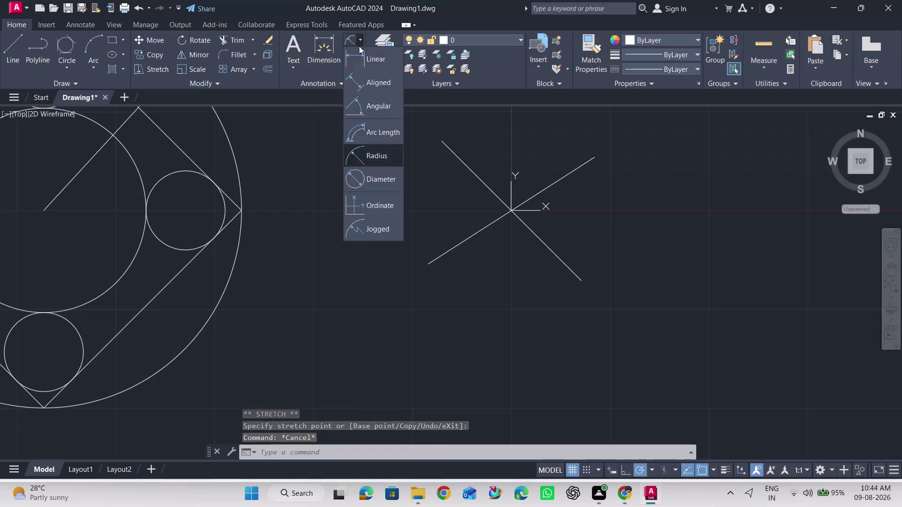
Add a 78° angular dimension between the sloped line and the diagonal line.
click(368, 107)
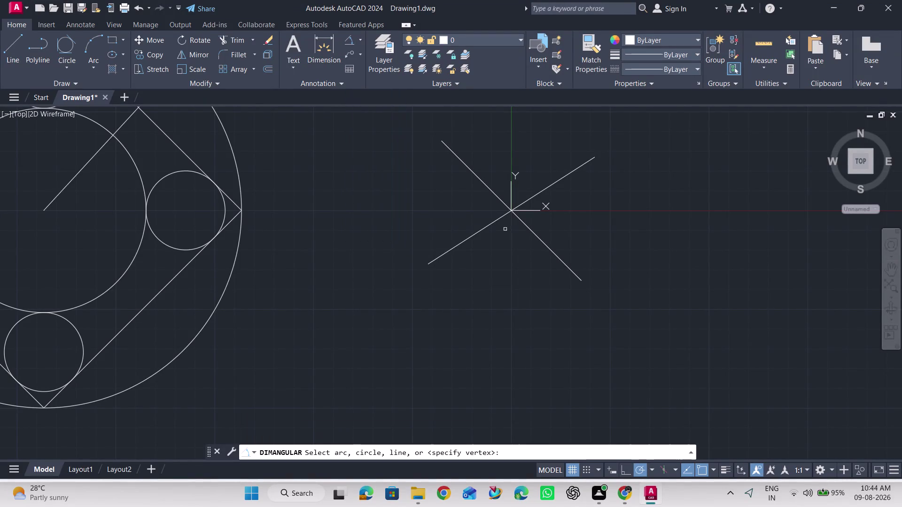
click(500, 218)
click(500, 199)
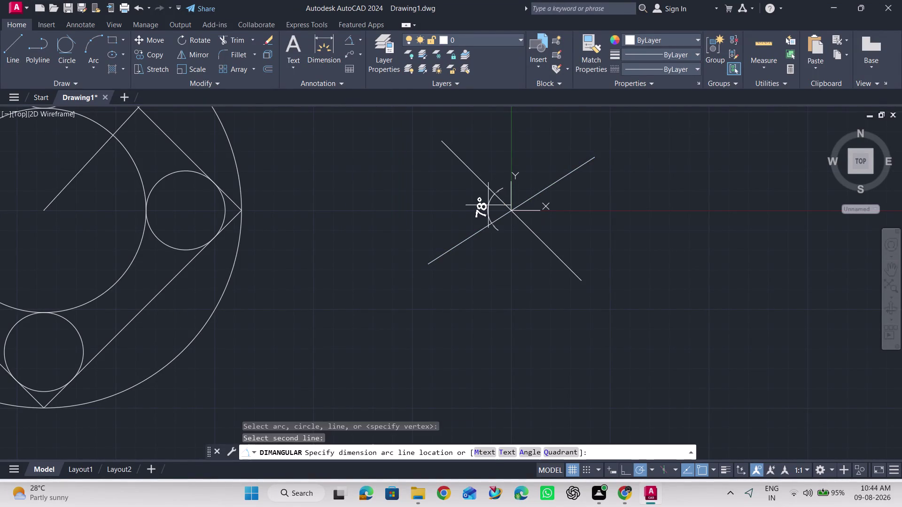
click(488, 205)
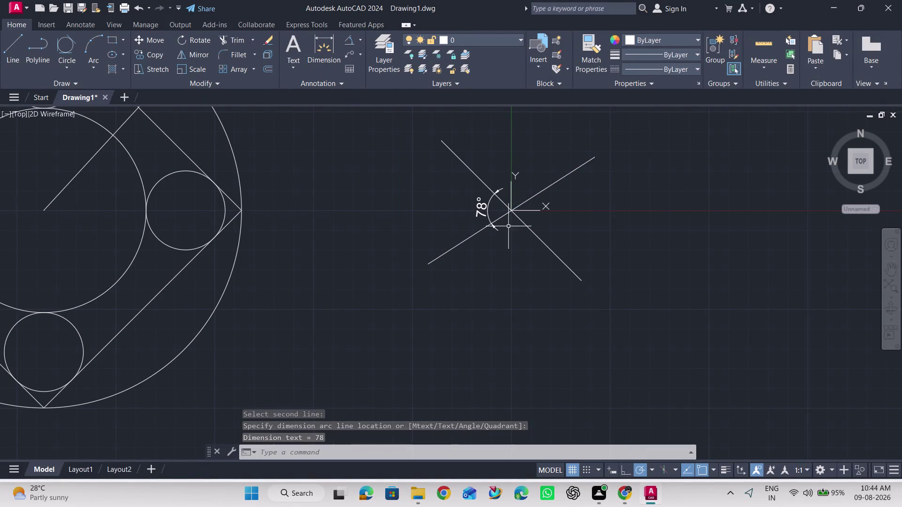
Try stretching the sloped line's end grips, cancel, then delete the line and select its dimension.
click(554, 181)
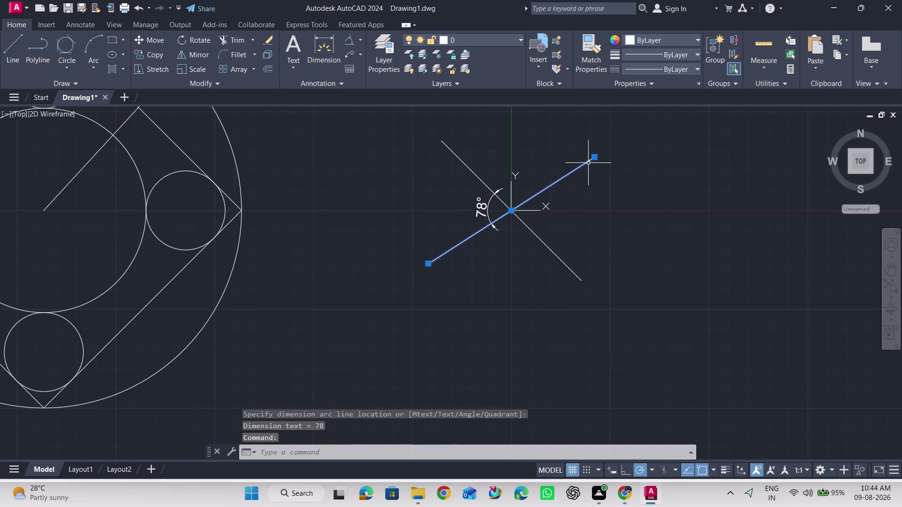
click(594, 158)
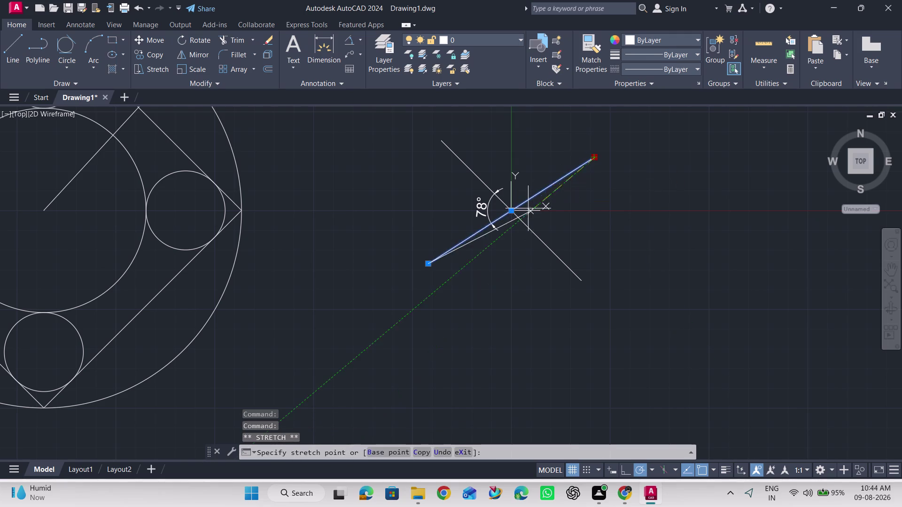
key(Escape)
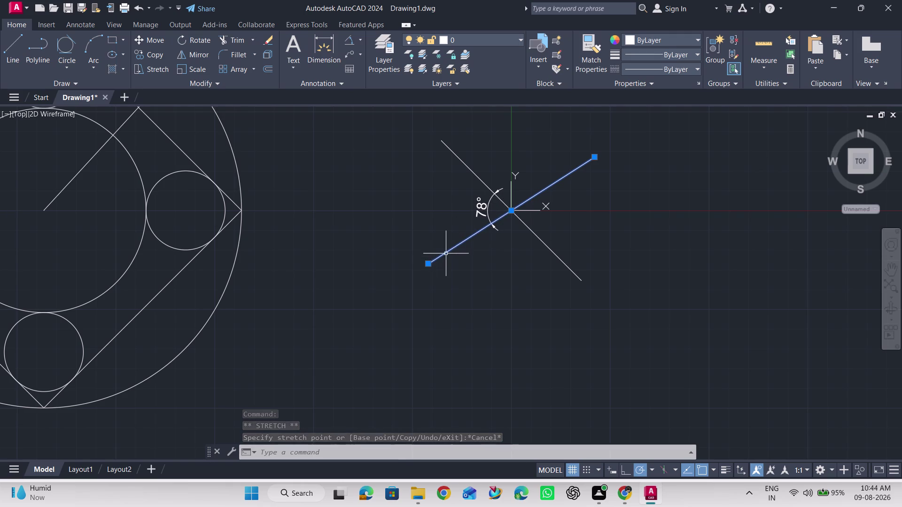
key(Escape)
click(475, 235)
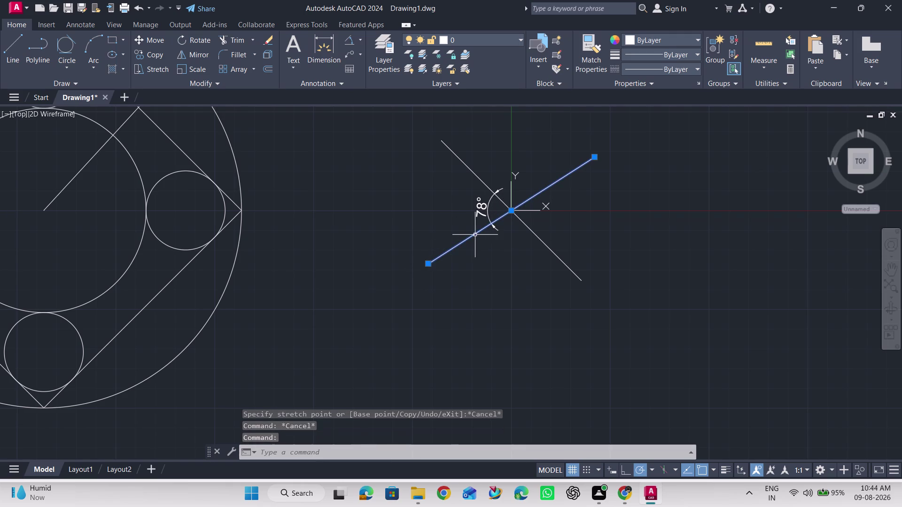
drag(425, 261, 424, 255)
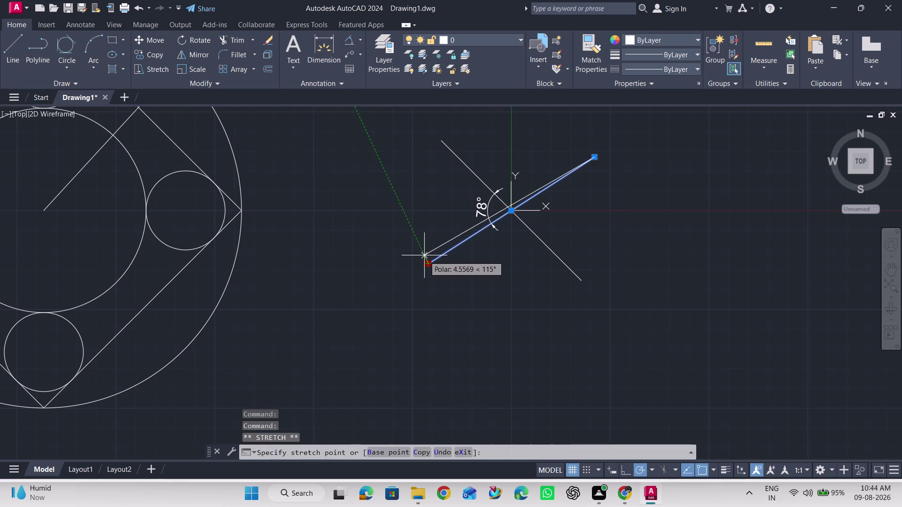
drag(424, 256, 423, 254)
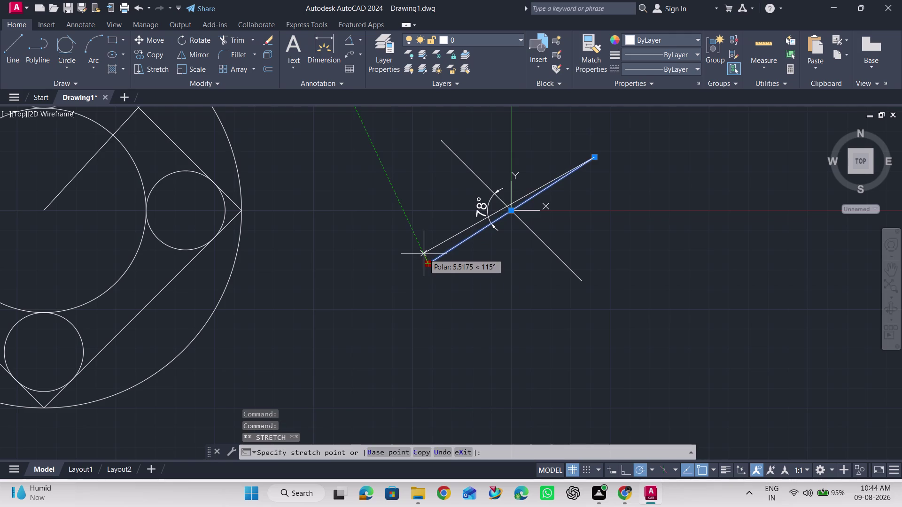
drag(423, 253, 423, 252)
key(Escape)
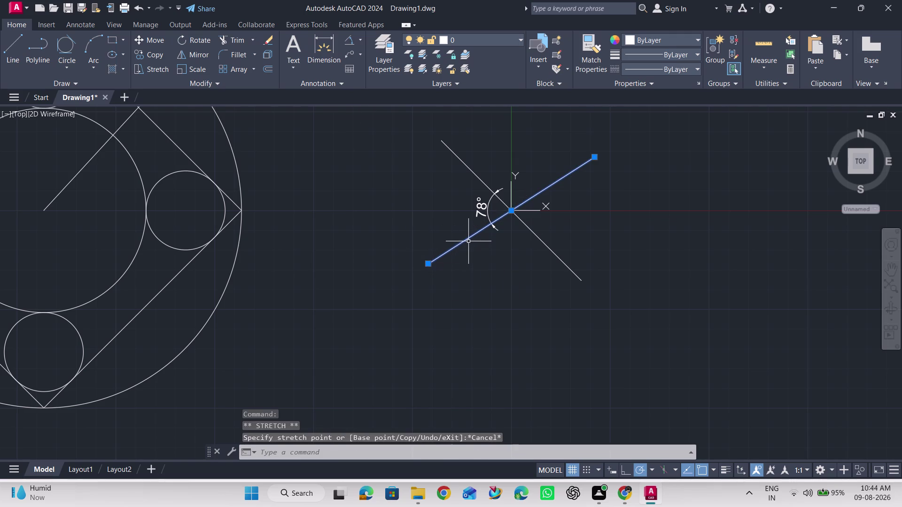
key(Delete)
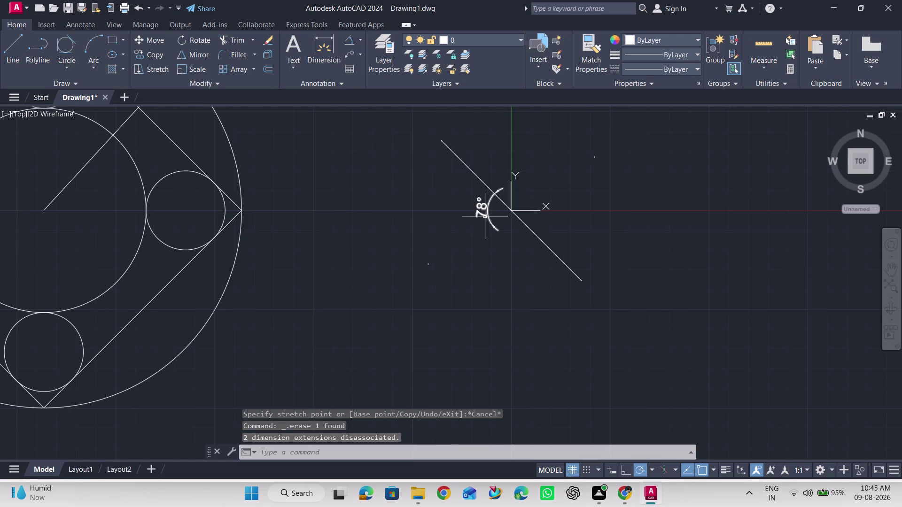
click(485, 216)
Erase the leftover angle dimension and abandon a first line attempt.
key(Delete)
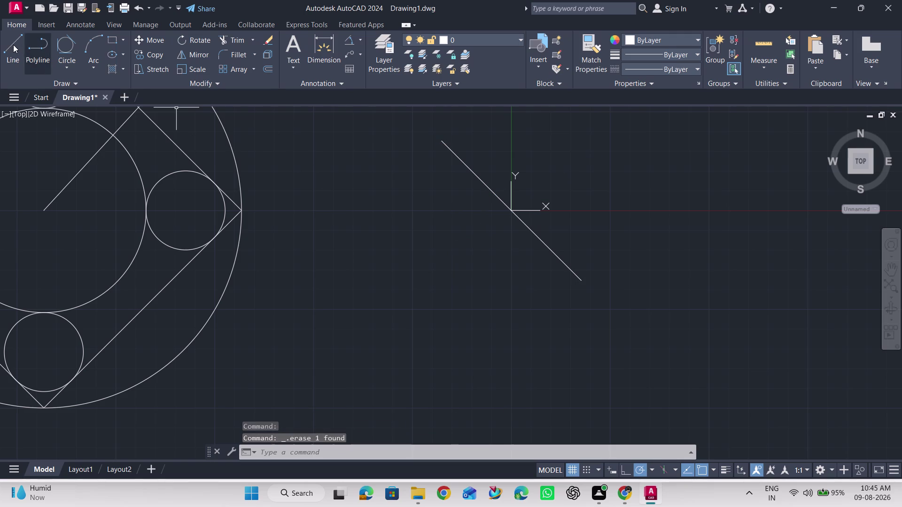
click(13, 45)
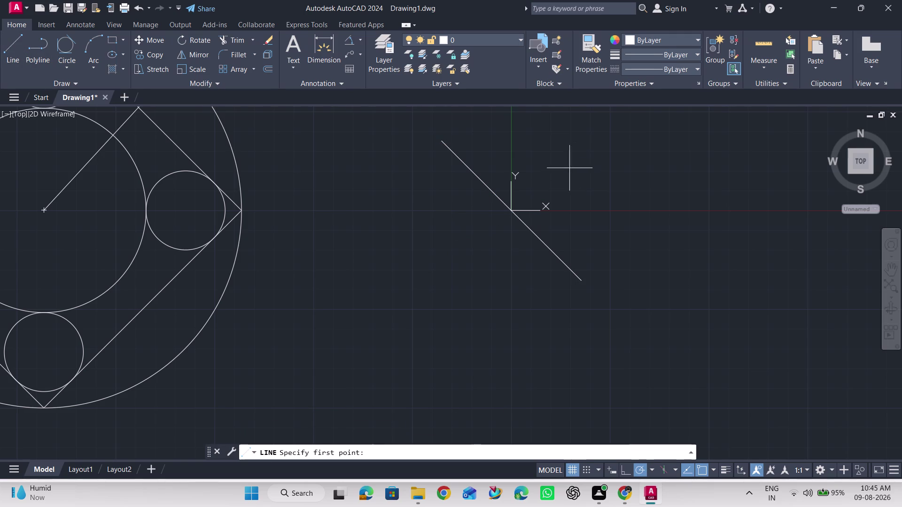
click(427, 253)
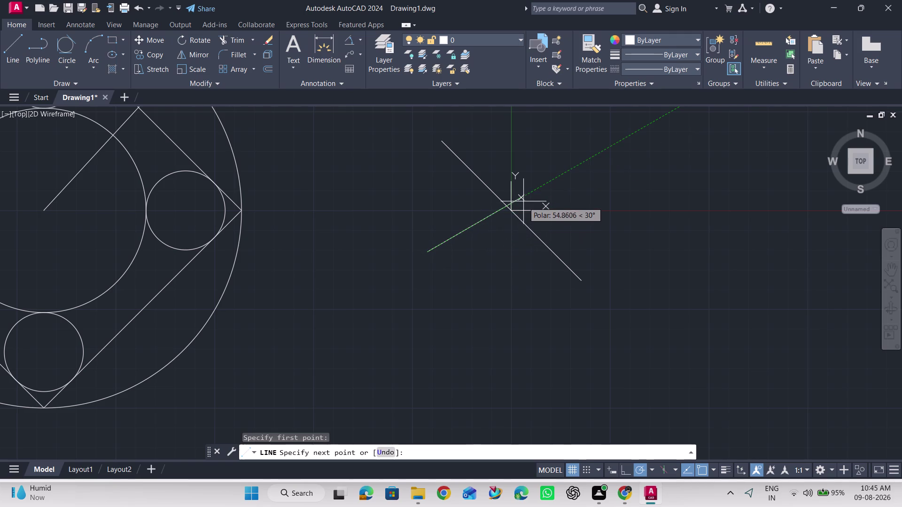
key(Escape)
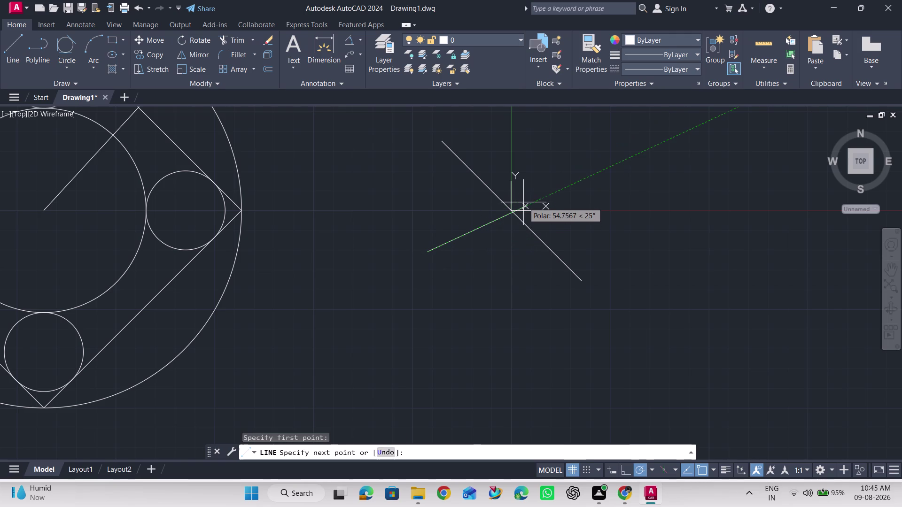
Draw a 100-unit line along the 30° polar track.
click(17, 55)
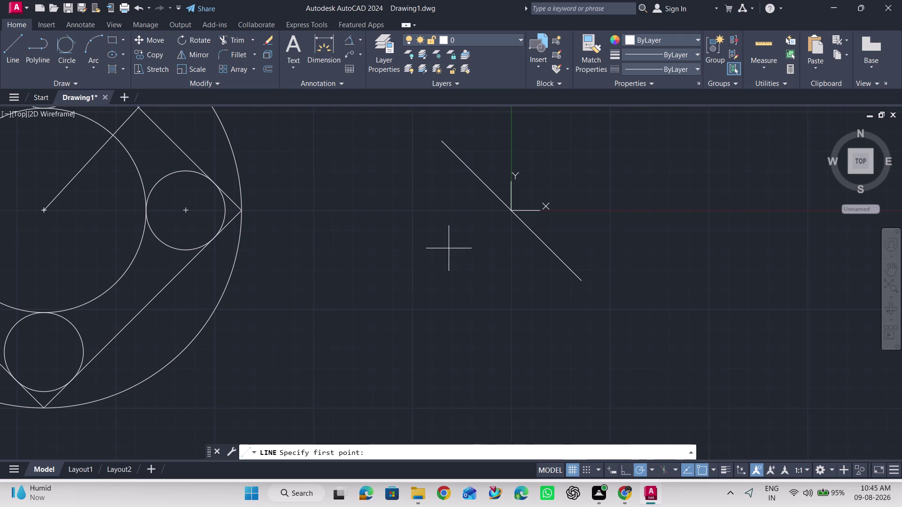
click(411, 263)
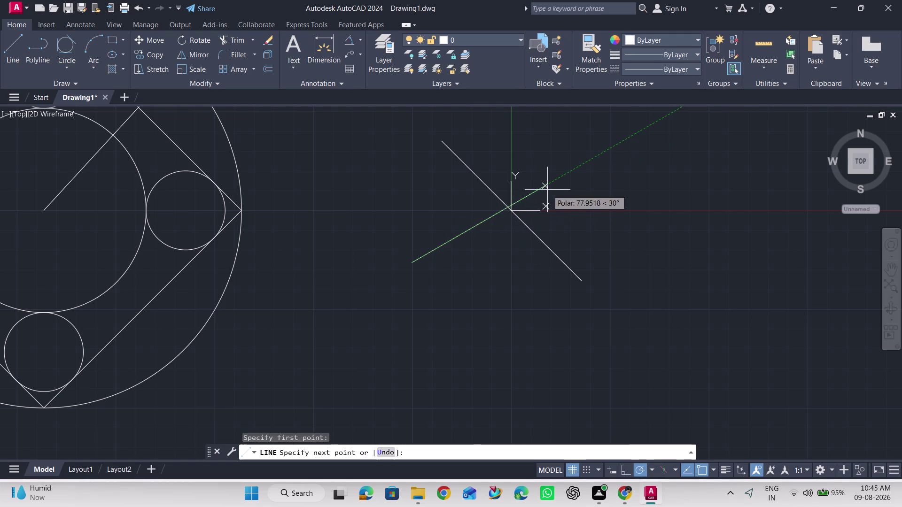
text(100)
key(Return)
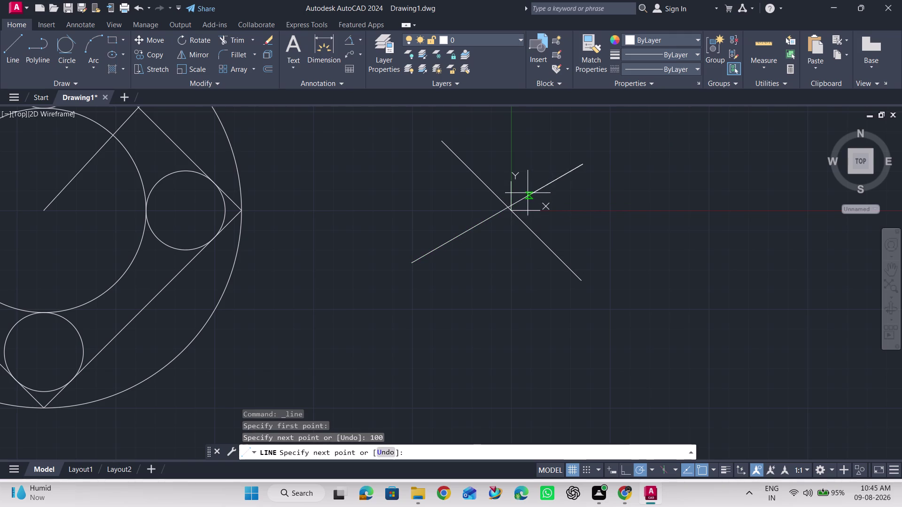
key(Escape)
Move the new line by its midpoint grip onto the origin.
click(535, 189)
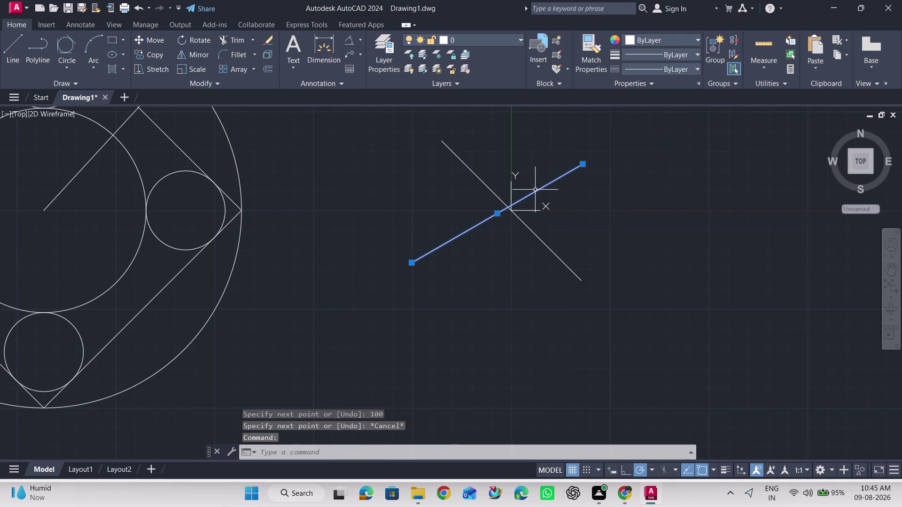
drag(496, 212, 507, 210)
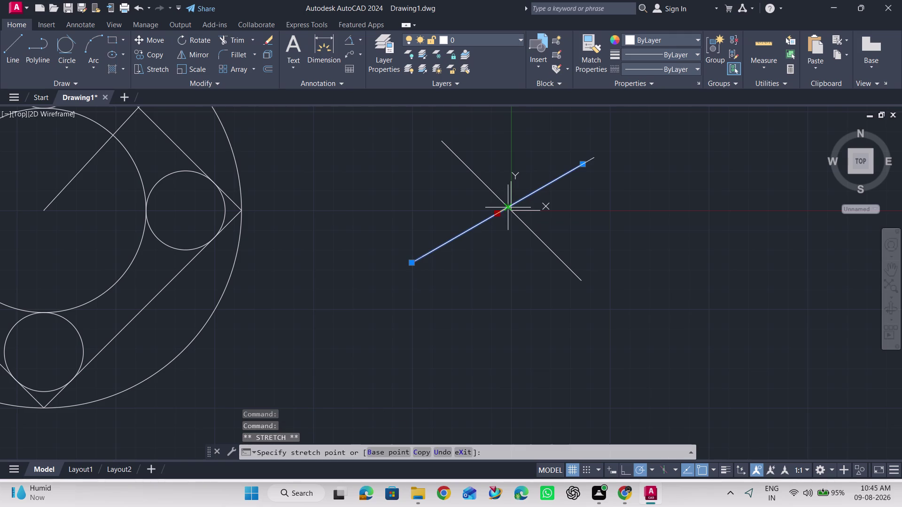
drag(508, 209, 512, 214)
click(512, 214)
key(Escape)
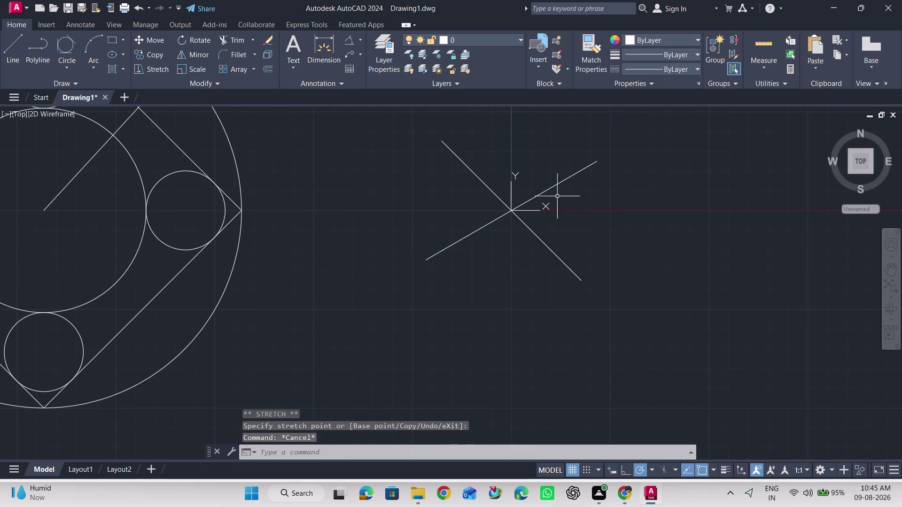
click(351, 38)
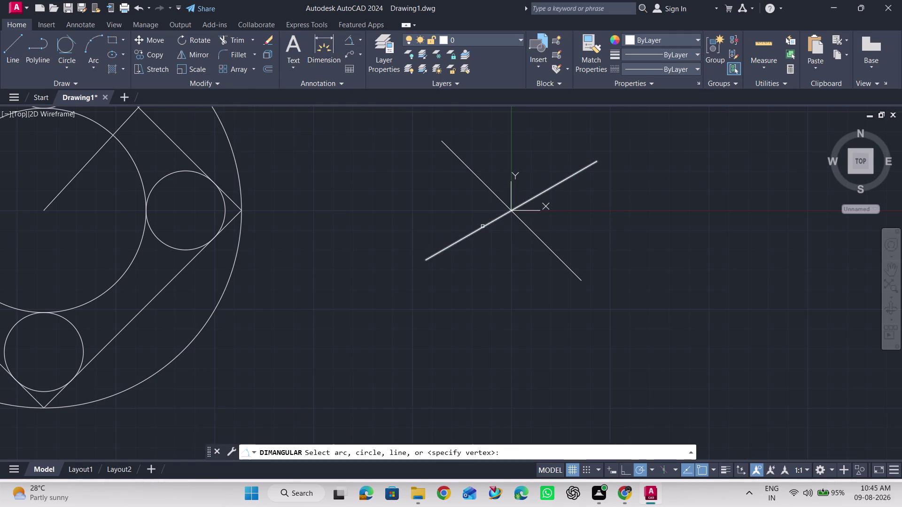
Abandon the angle measurement and delete the 30° sloped line.
click(483, 227)
click(493, 192)
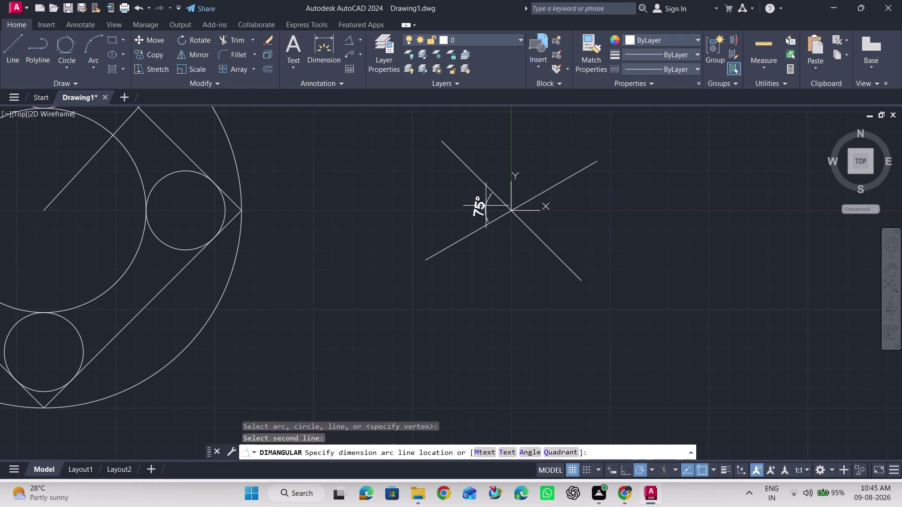
key(Escape)
click(557, 182)
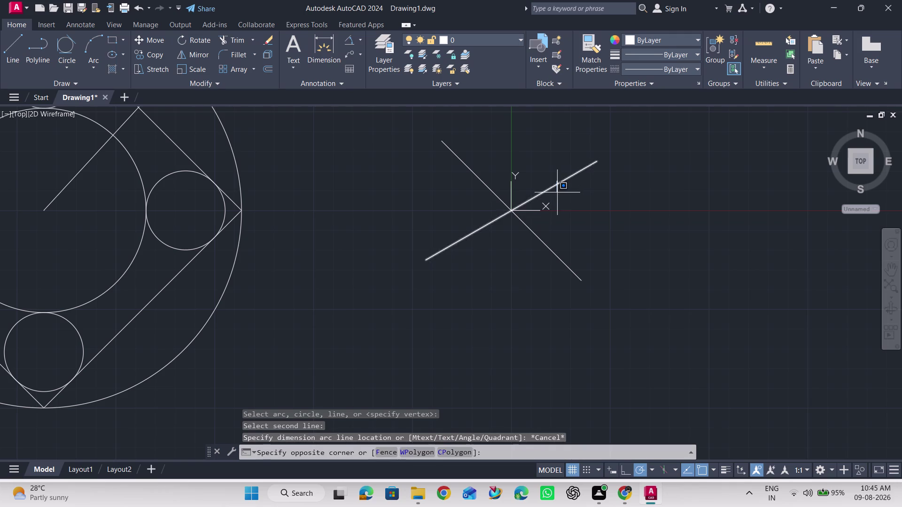
key(Escape)
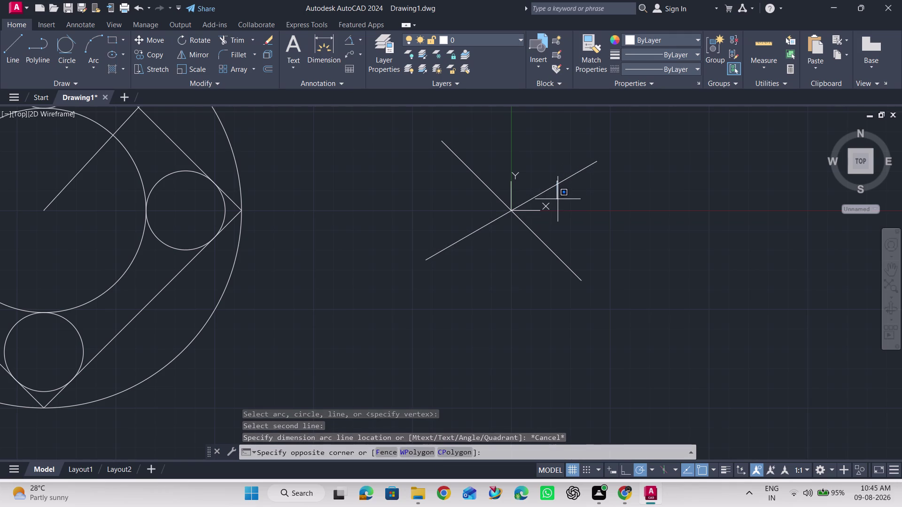
click(576, 171)
key(Delete)
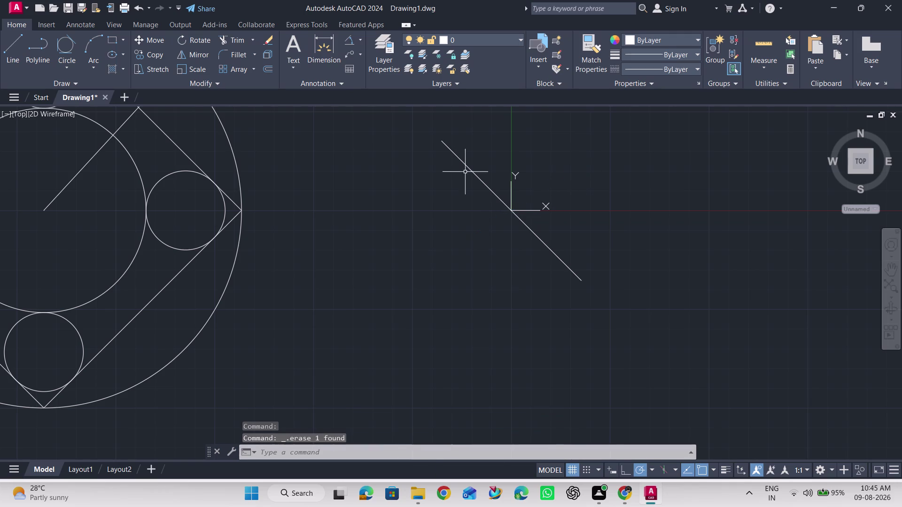
Start a line at the origin, then cancel it unfinished.
click(16, 47)
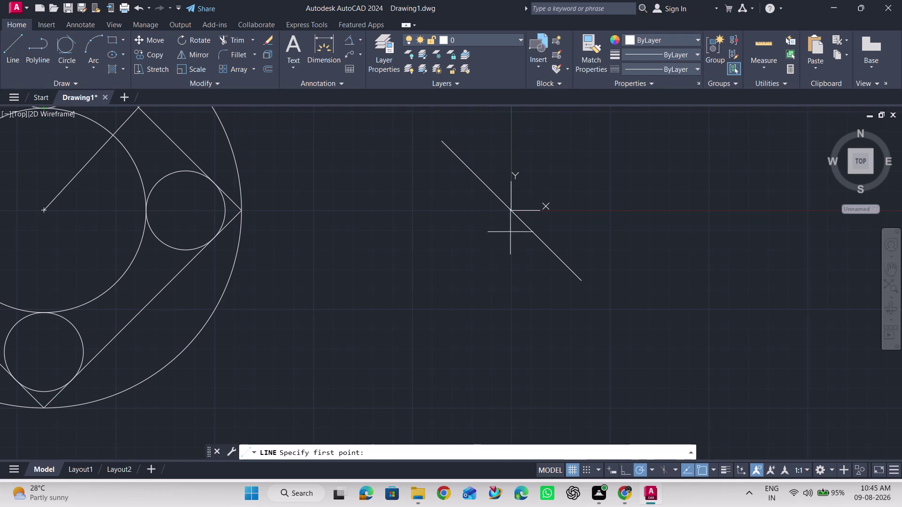
click(509, 212)
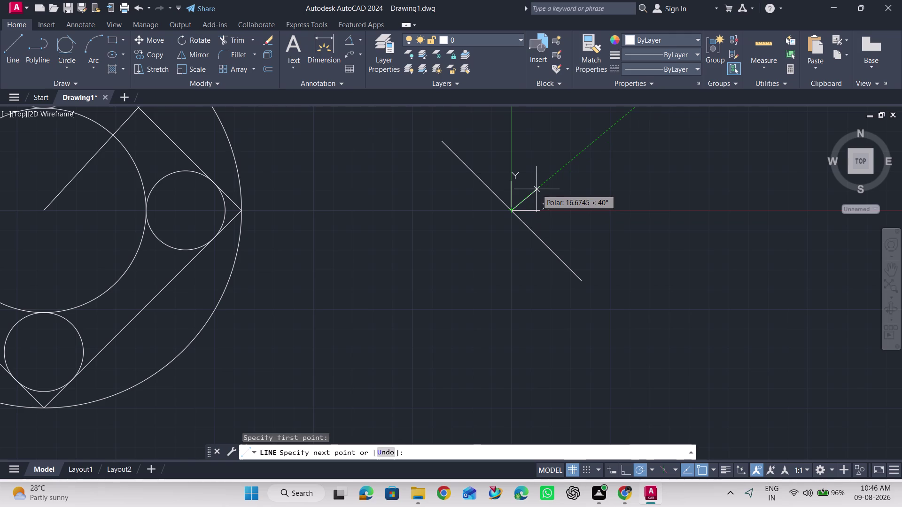
click(536, 190)
key(Escape)
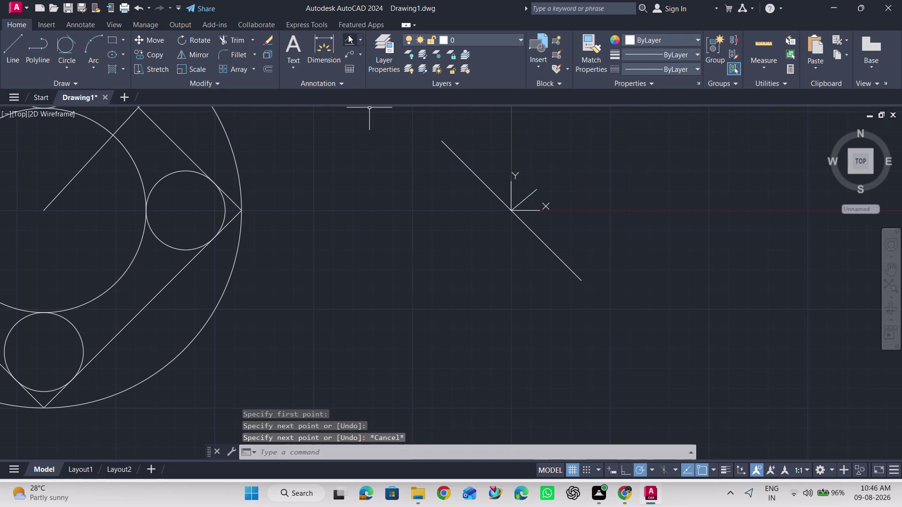
Abandon another angle measurement and erase the leftover object.
click(348, 35)
click(501, 198)
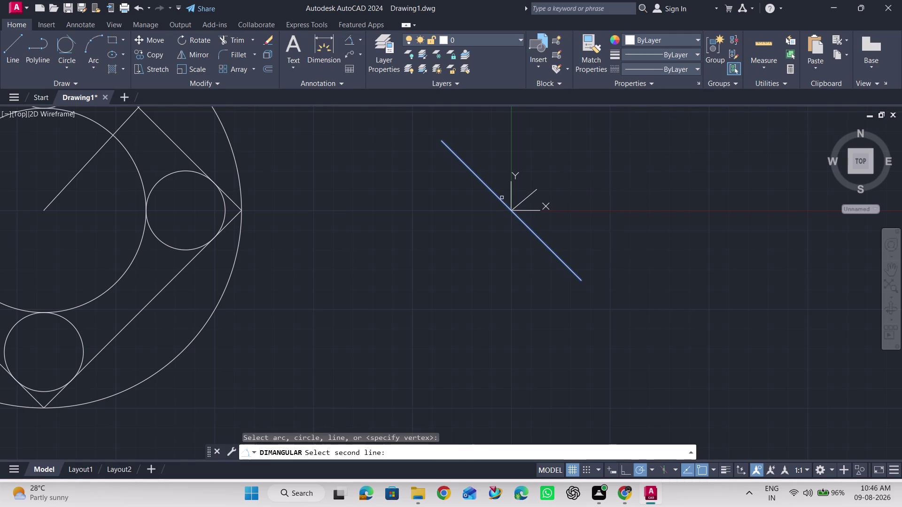
click(522, 200)
key(Escape)
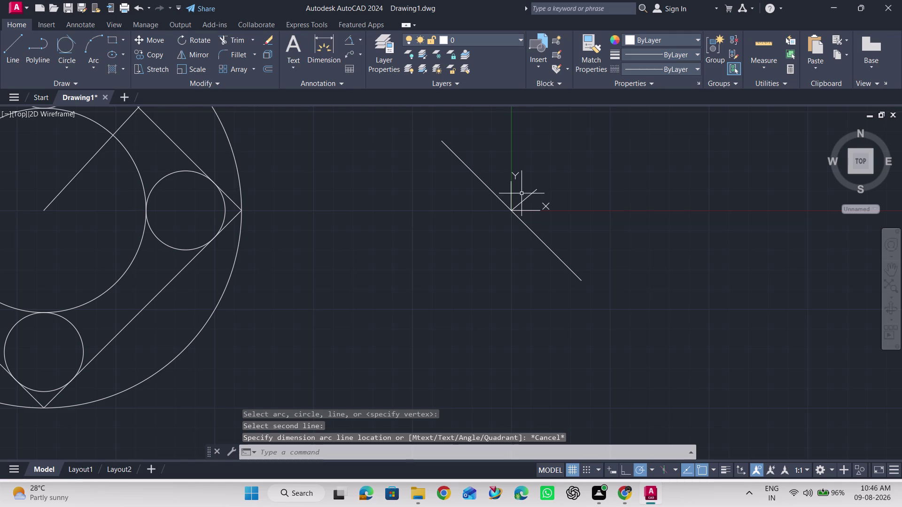
click(532, 193)
key(Delete)
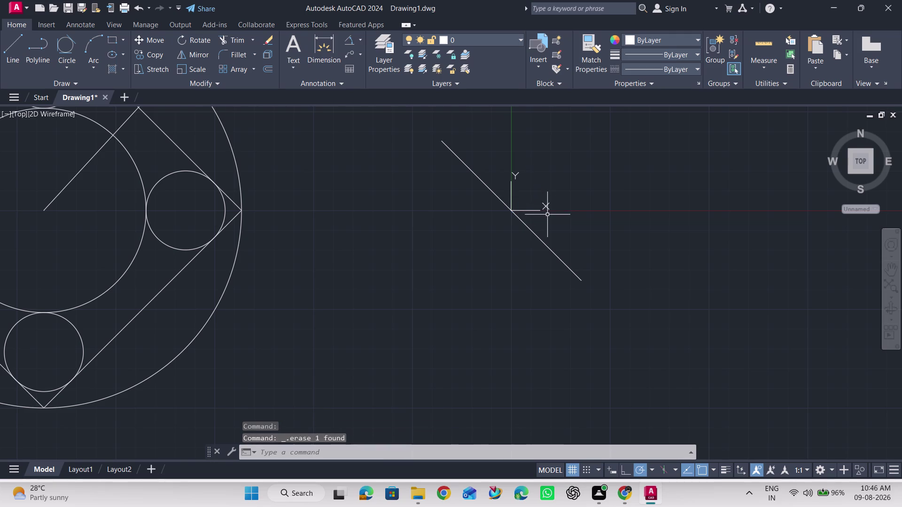
click(10, 54)
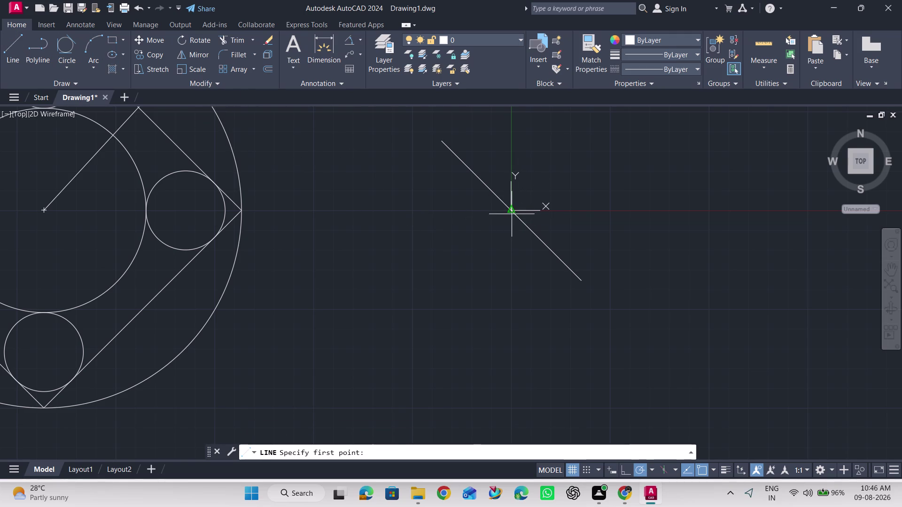
click(512, 213)
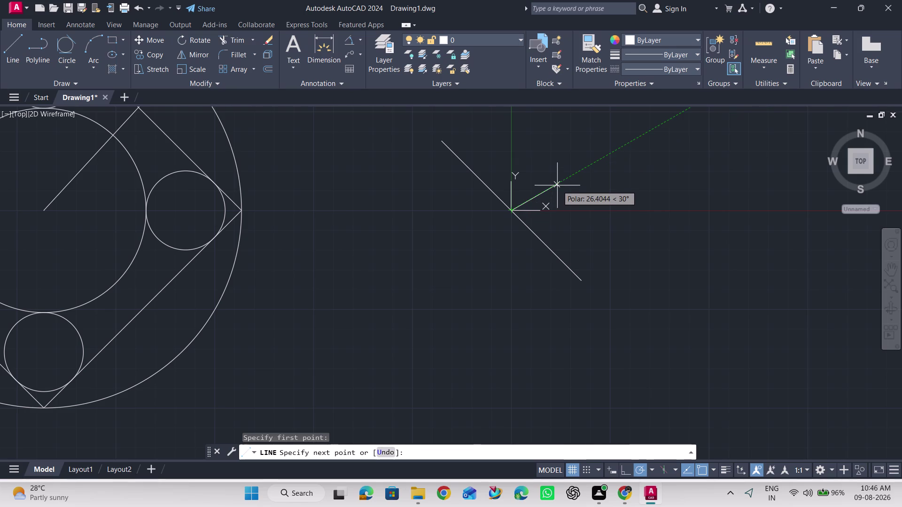
click(557, 185)
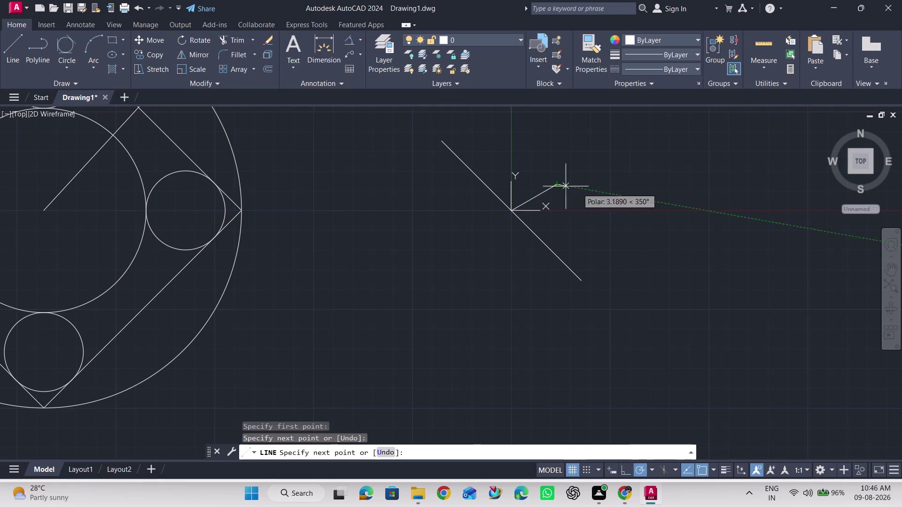
key(Escape)
click(345, 40)
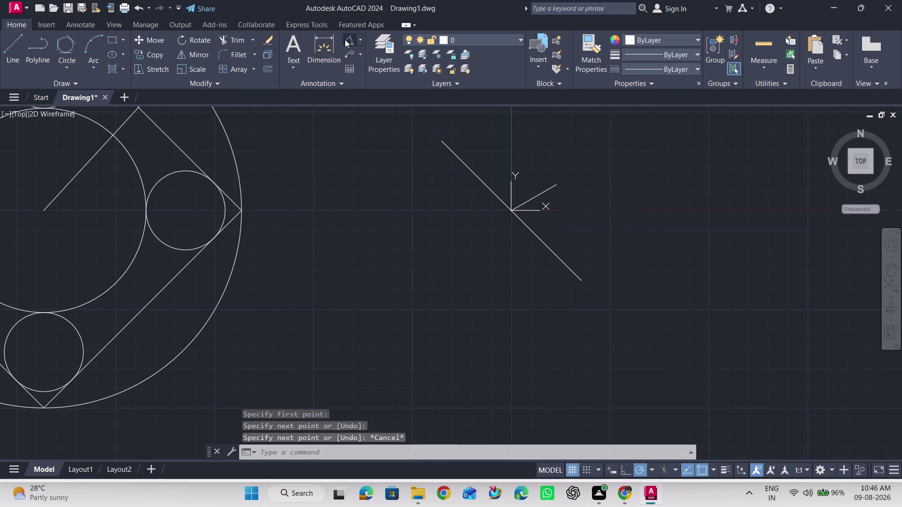
click(503, 205)
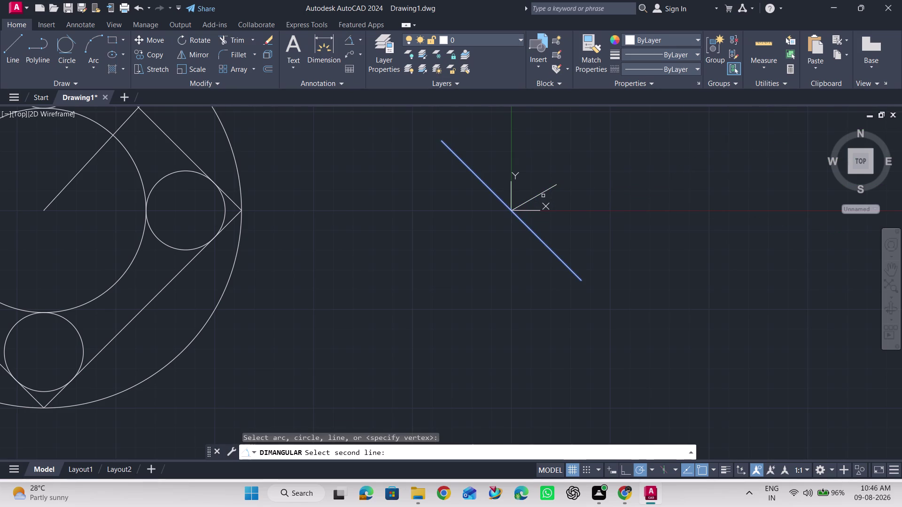
click(542, 193)
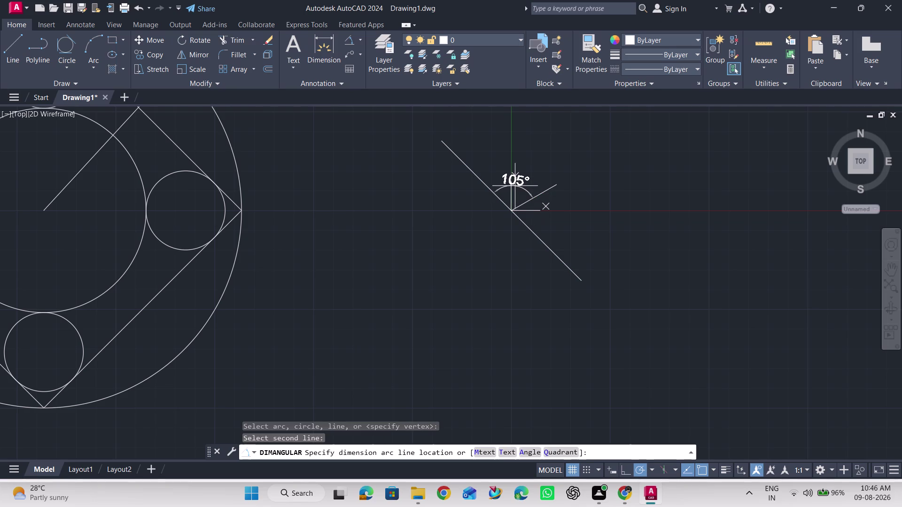
key(Escape)
click(539, 193)
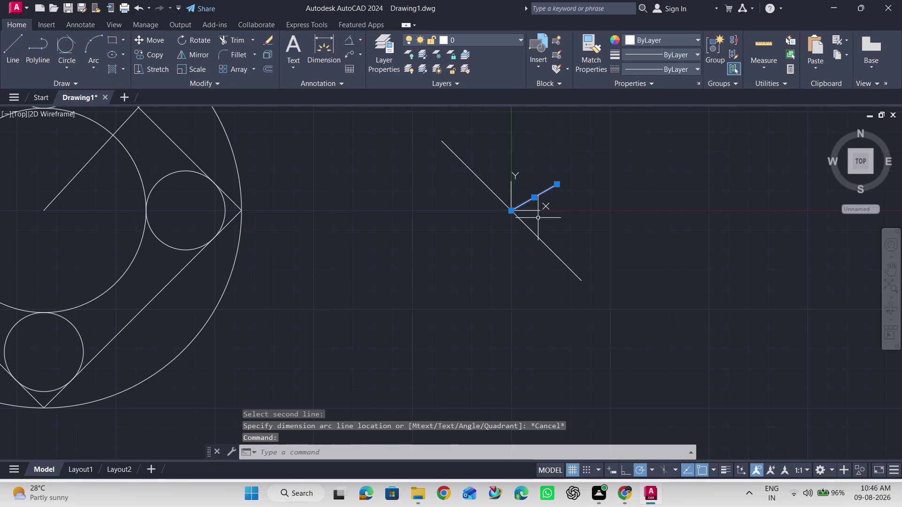
key(Delete)
click(14, 42)
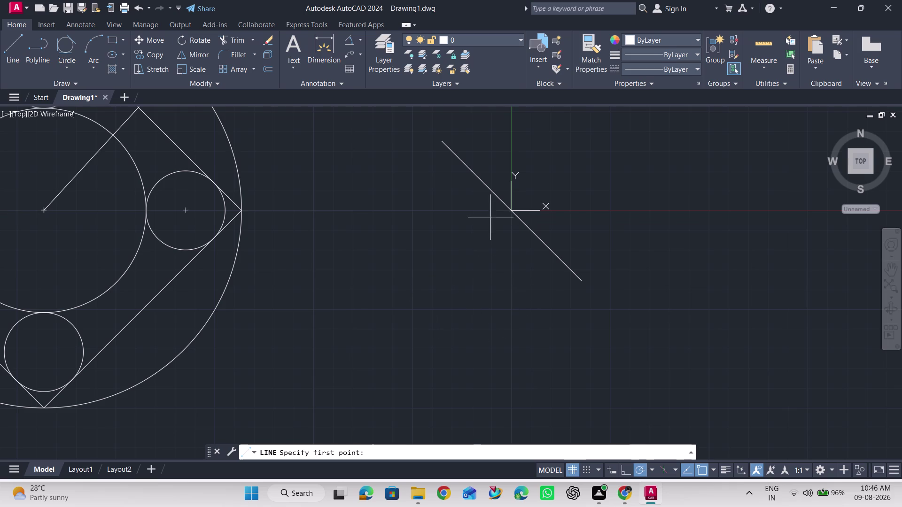
click(510, 214)
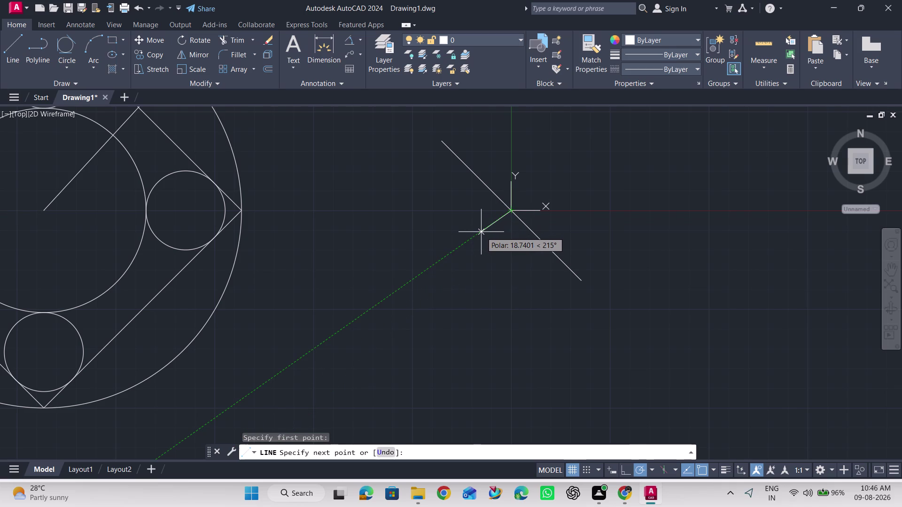
text(100)
key(BackSpace)
key(BackSpace)
key(BackSpace)
key(shift+at)
text(100)
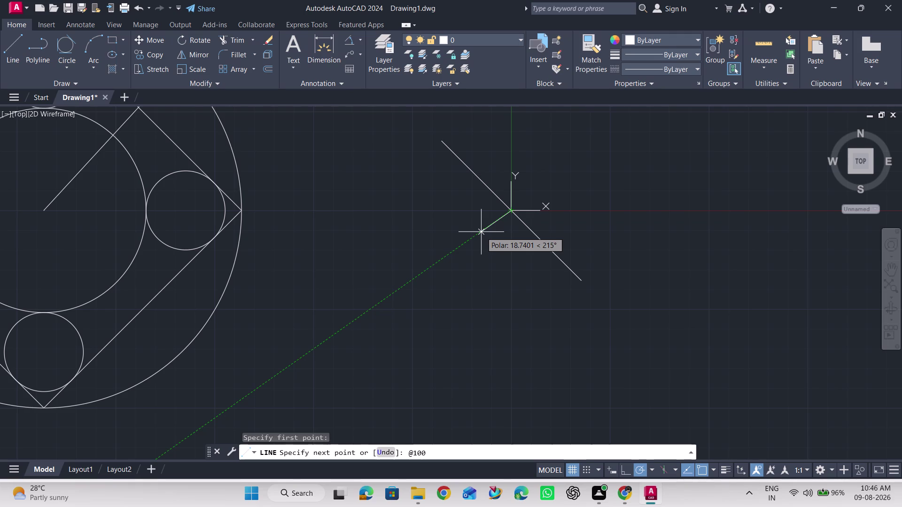
key(shift+less)
text(21)
text(0)
key(Return)
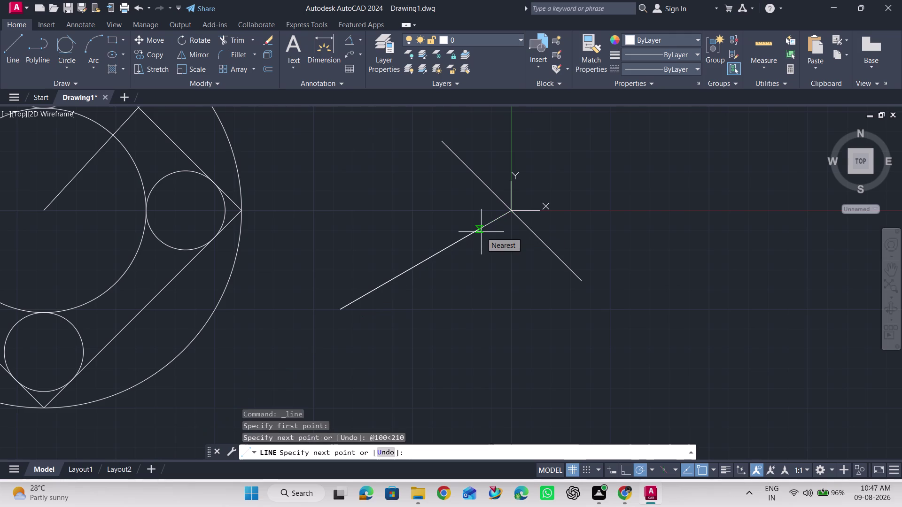
key(Escape)
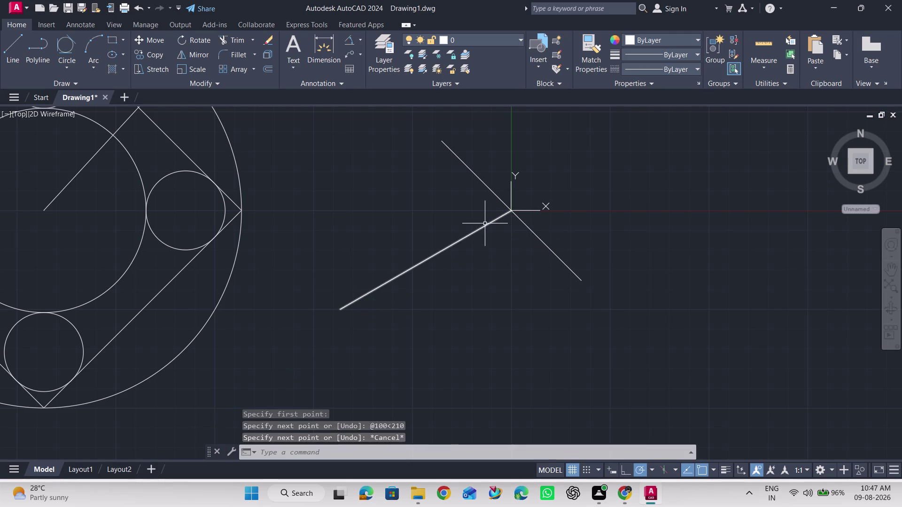
Move the 210° line by its midpoint grip onto the origin.
click(483, 227)
drag(425, 261, 446, 248)
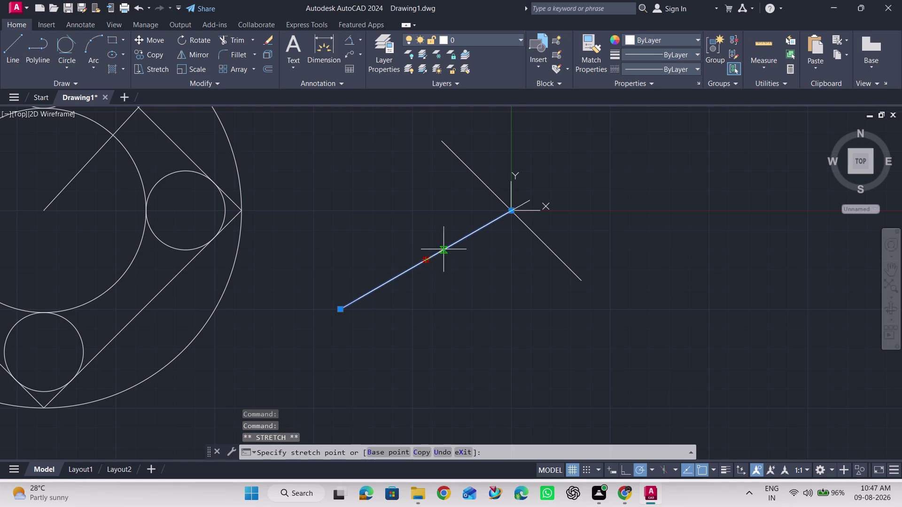
drag(445, 248, 513, 210)
click(513, 211)
key(Escape)
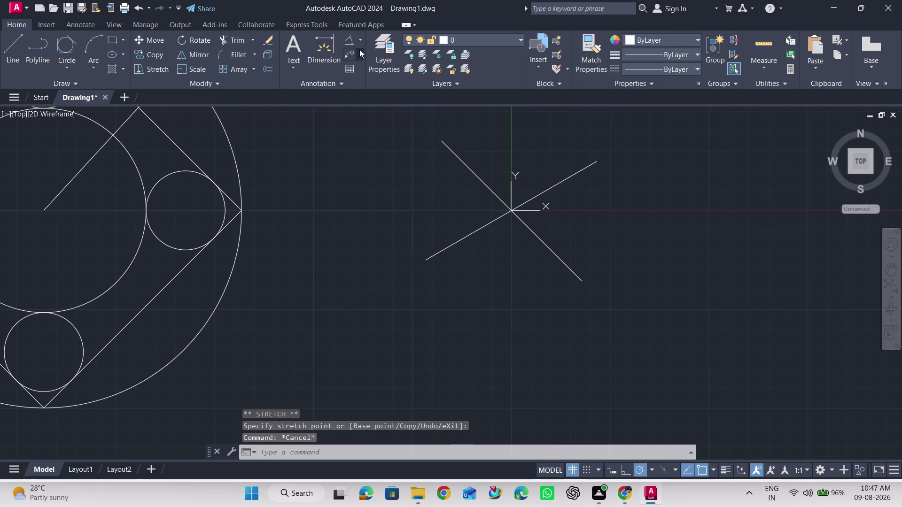
Check the 75° angle between the lines without placing it, then erase the 210° line.
click(344, 36)
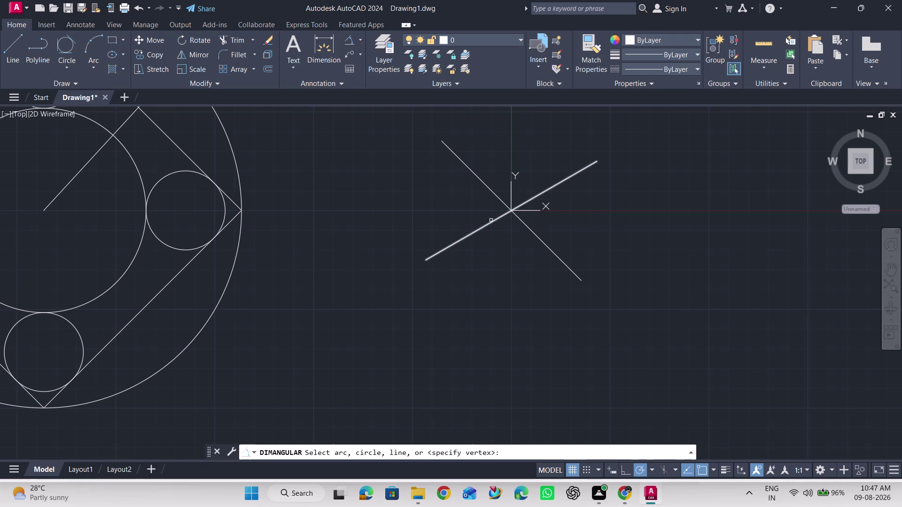
click(491, 221)
click(496, 196)
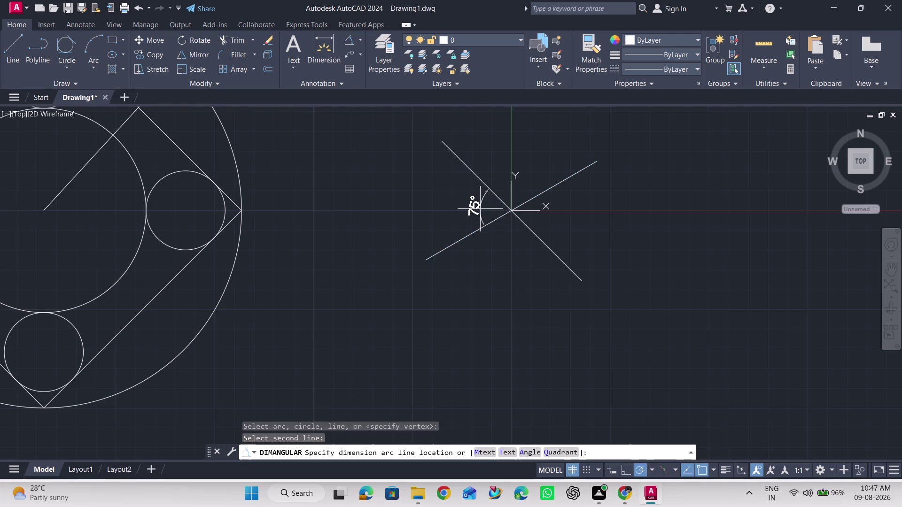
key(Escape)
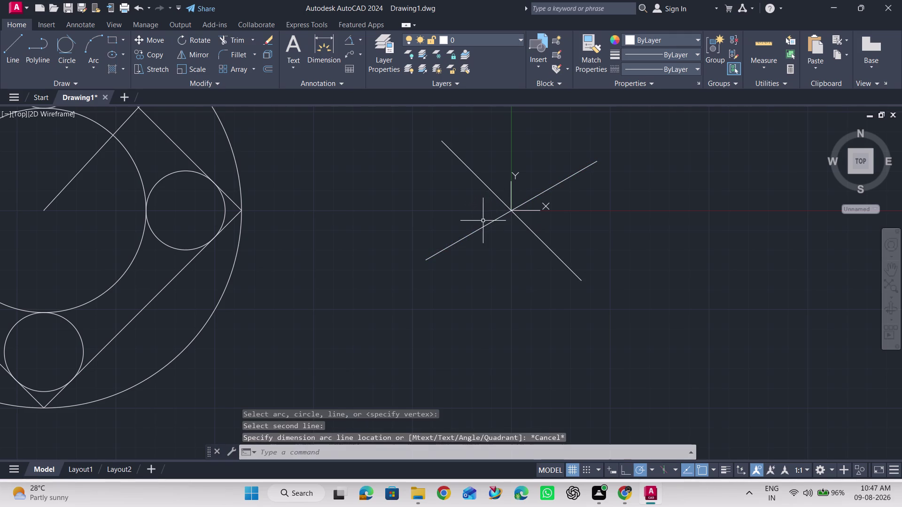
click(485, 225)
key(Delete)
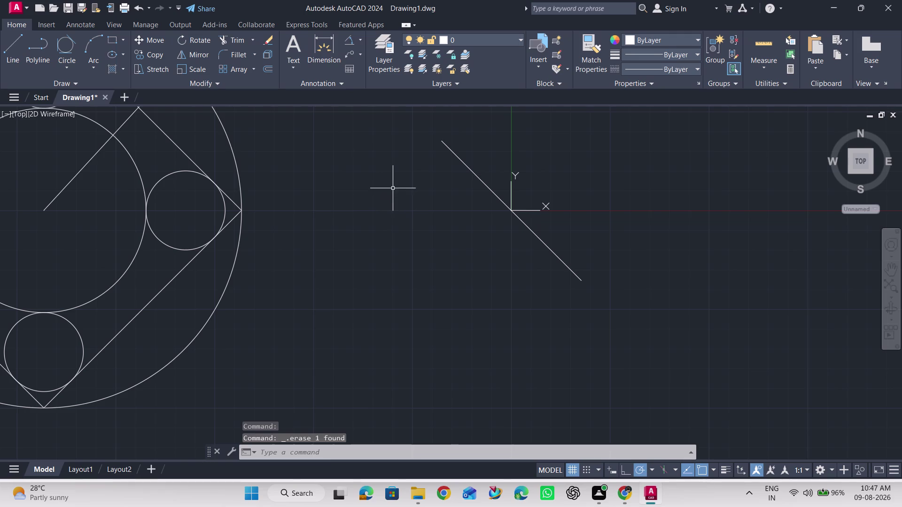
Select and erase the remaining diagonal line.
click(453, 154)
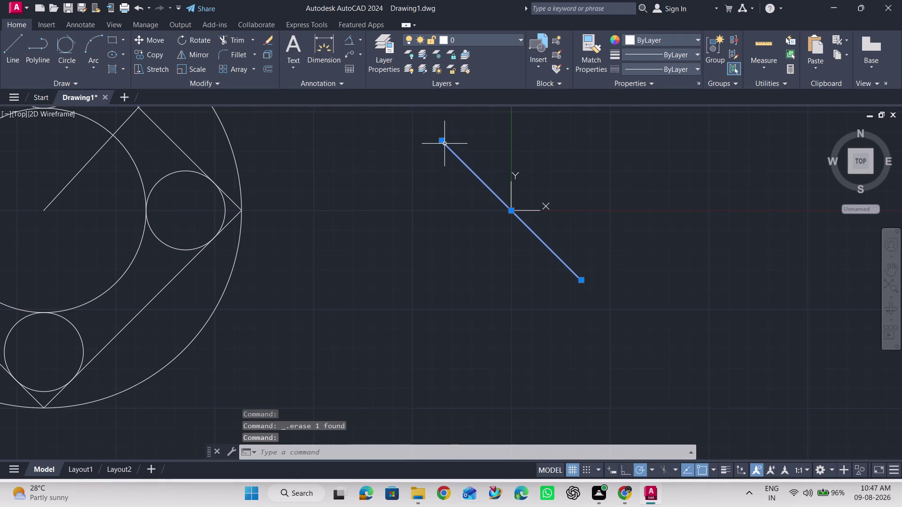
key(Delete)
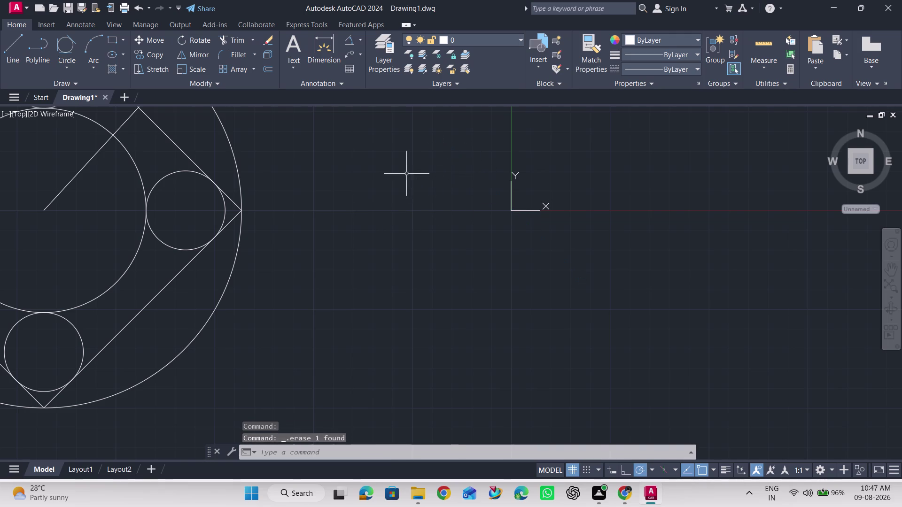
click(15, 48)
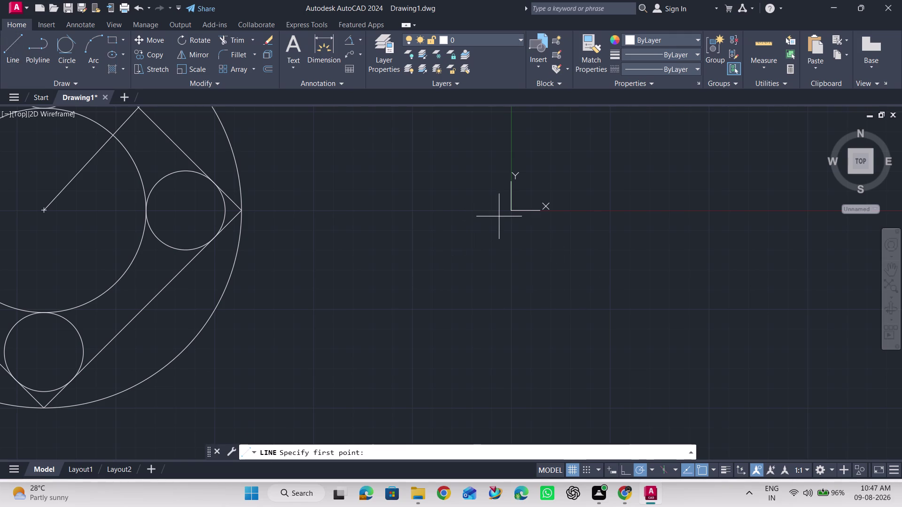
Draw a 100-unit line at 30° starting below-left of the origin.
click(435, 249)
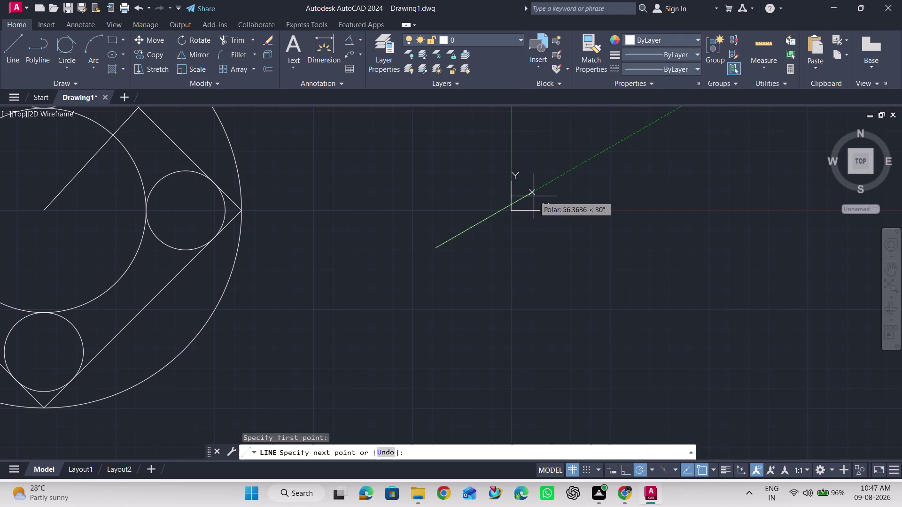
text(10)
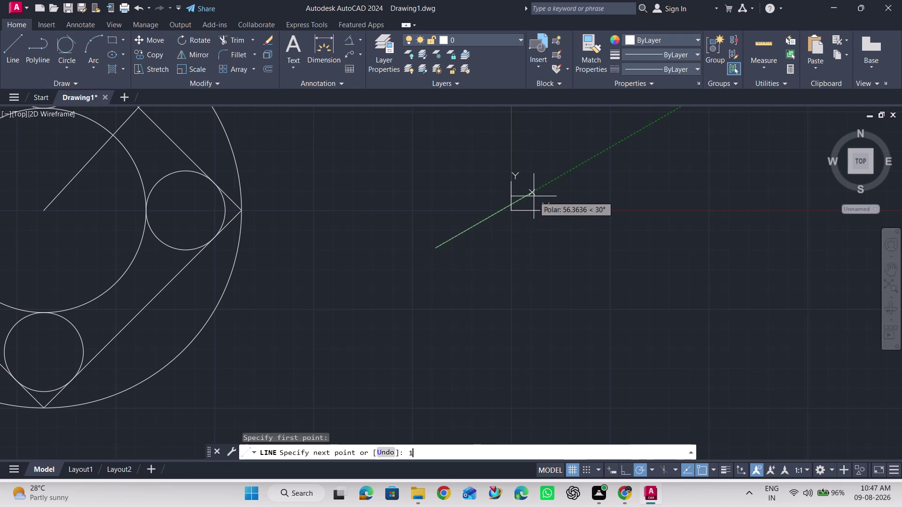
text(0)
key(Return)
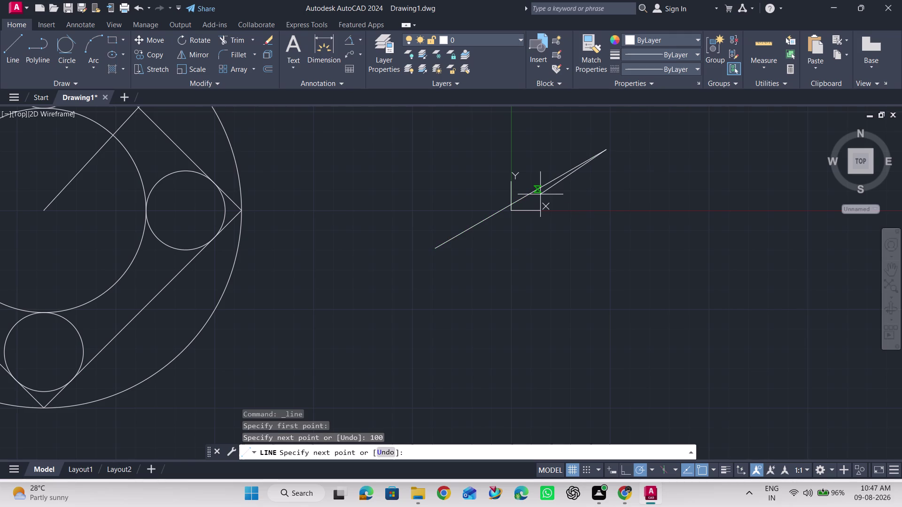
key(Escape)
Reposition the 30° line so its midpoint sits on the origin.
click(548, 181)
drag(520, 199, 512, 212)
click(512, 213)
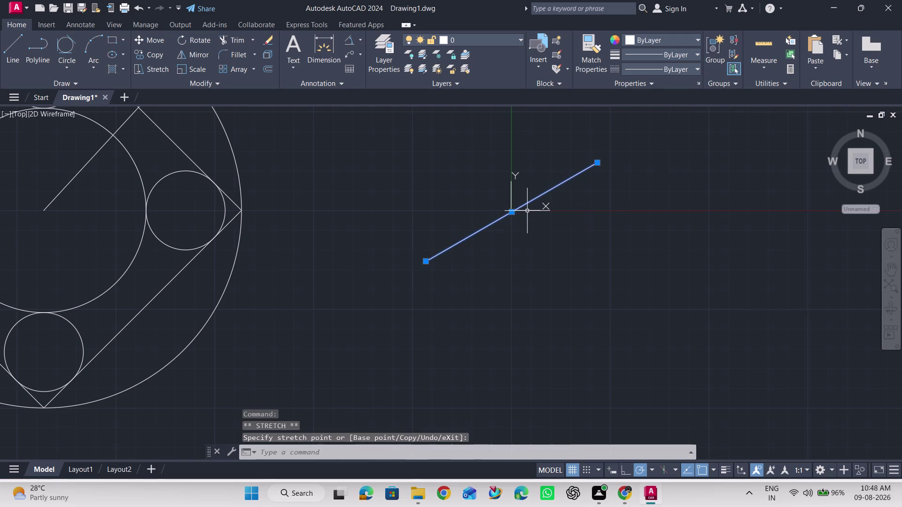
key(Escape)
scroll(up, 3)
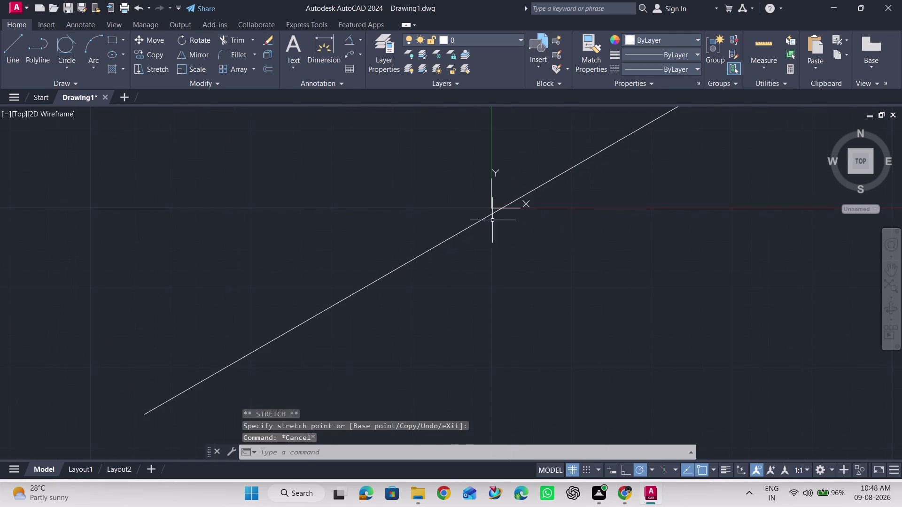
click(483, 218)
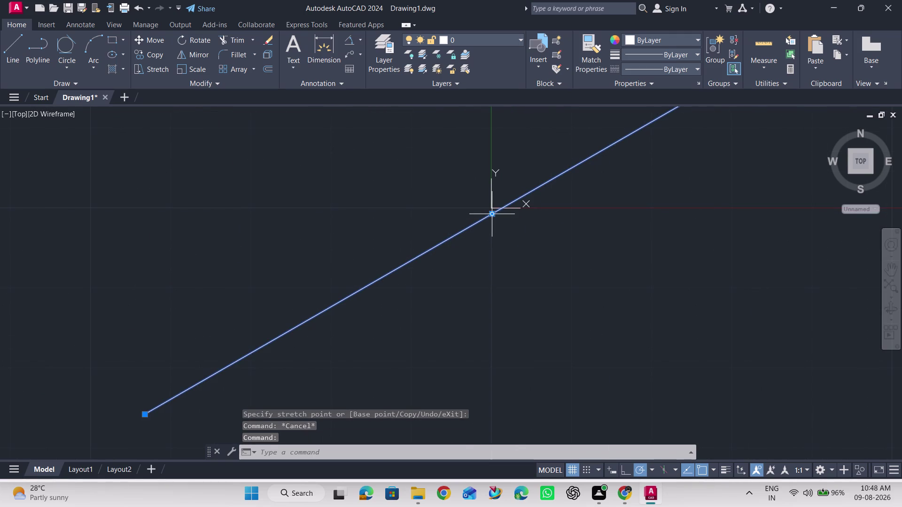
drag(493, 215, 492, 207)
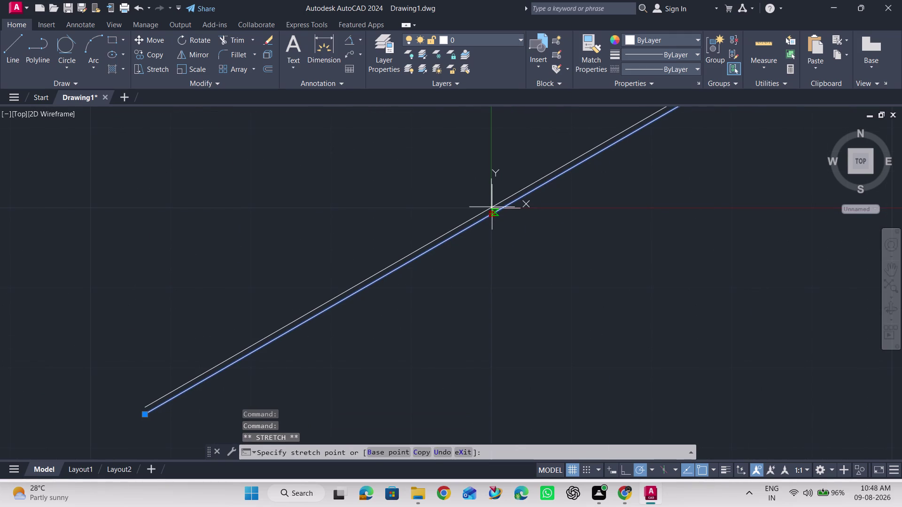
click(492, 207)
scroll(down, 3)
scroll(up, 3)
drag(493, 212, 485, 203)
click(485, 203)
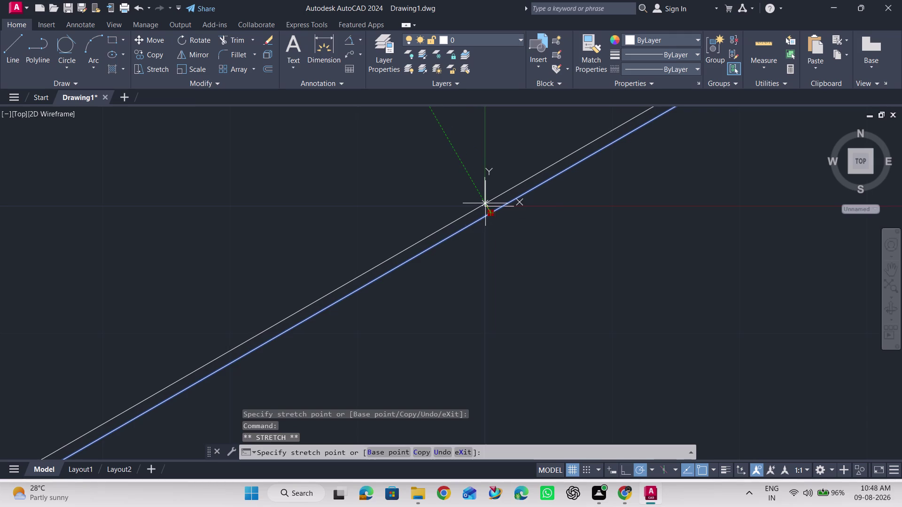
scroll(up, 3)
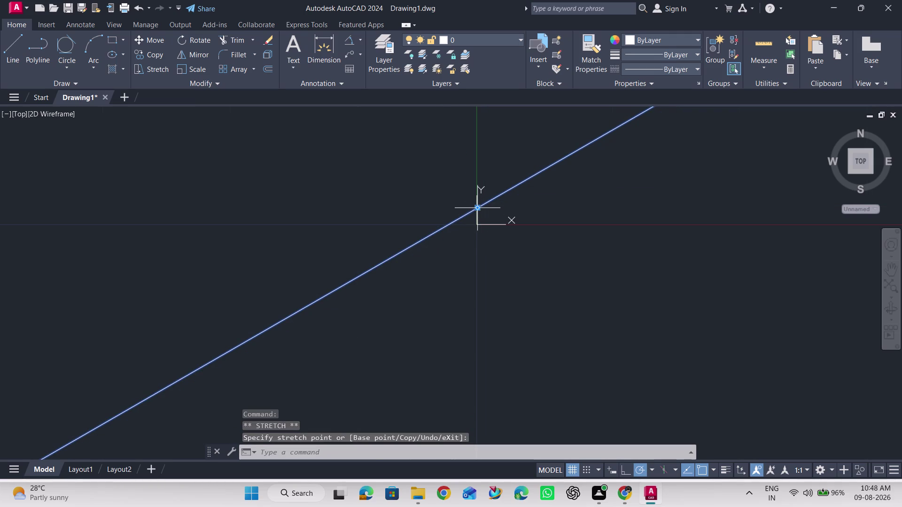
Attempt stretching the line's end point, cancel, and zoom out.
drag(479, 209, 476, 225)
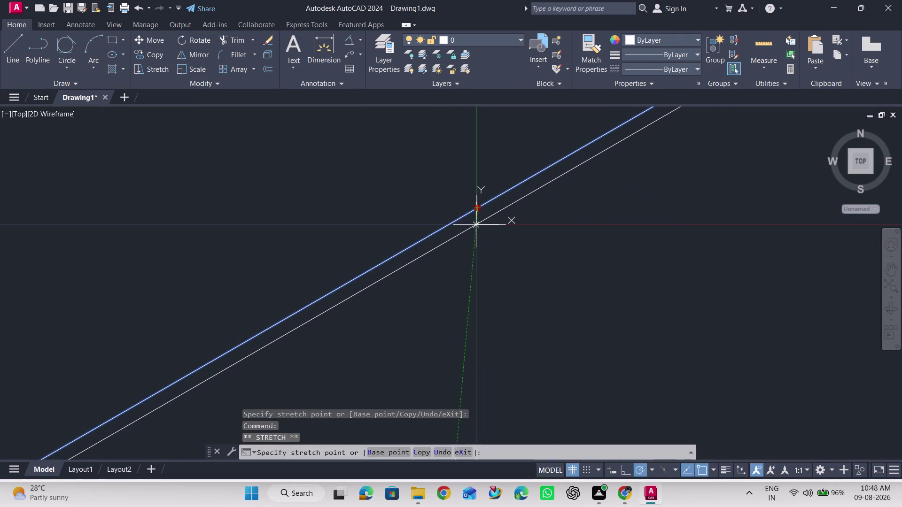
drag(475, 225, 476, 225)
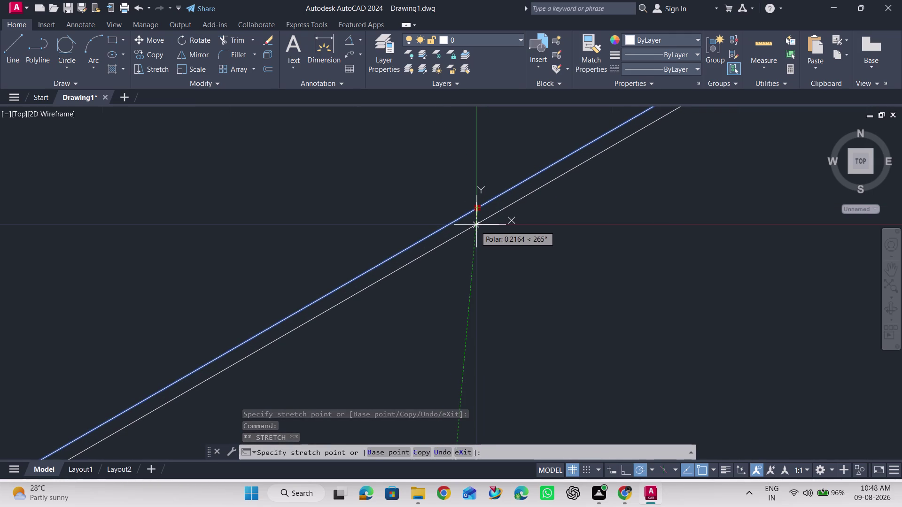
drag(476, 225, 477, 225)
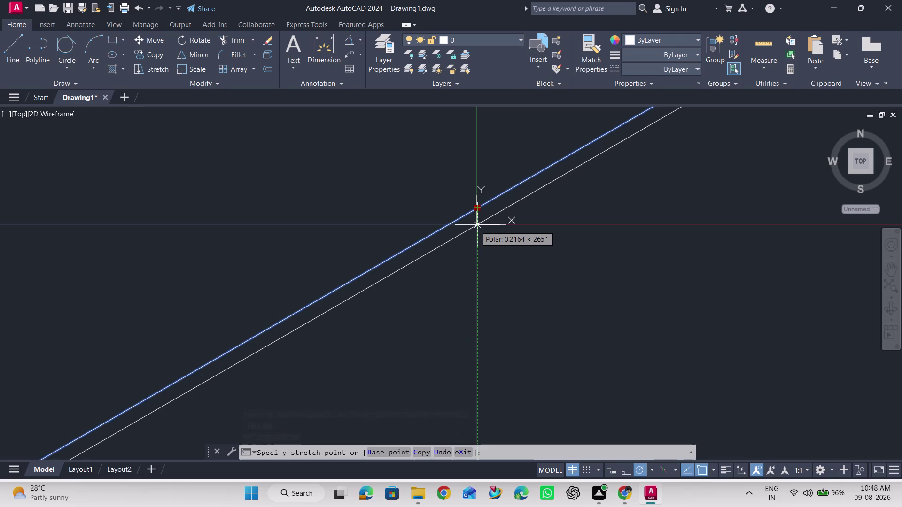
drag(477, 225, 477, 223)
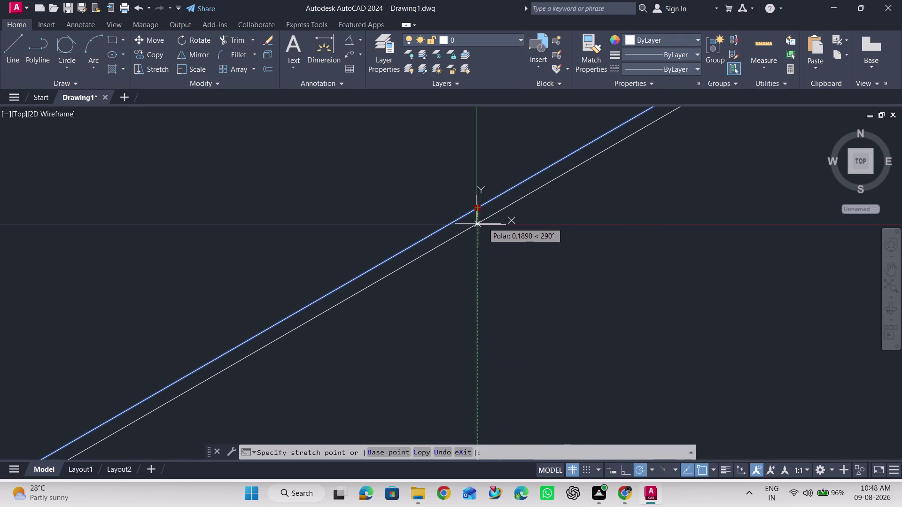
click(476, 224)
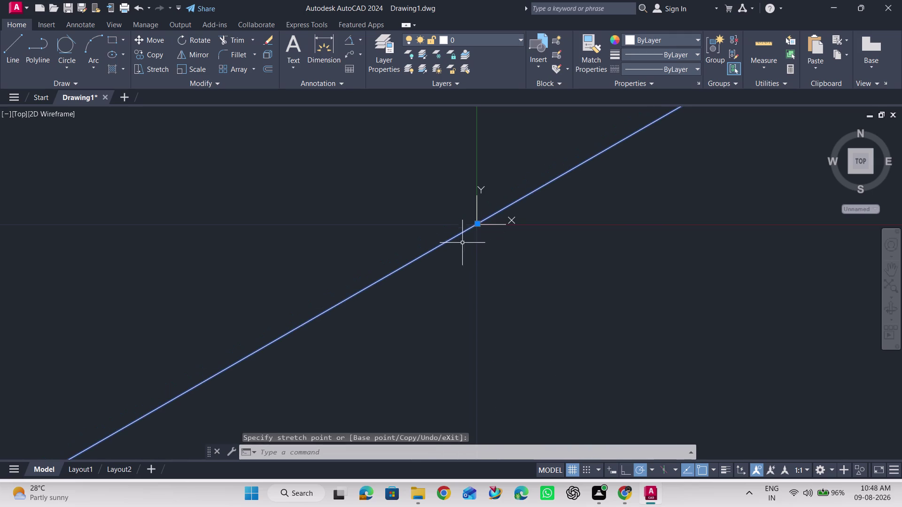
key(Escape)
scroll(down, 3)
scroll(down, 3)
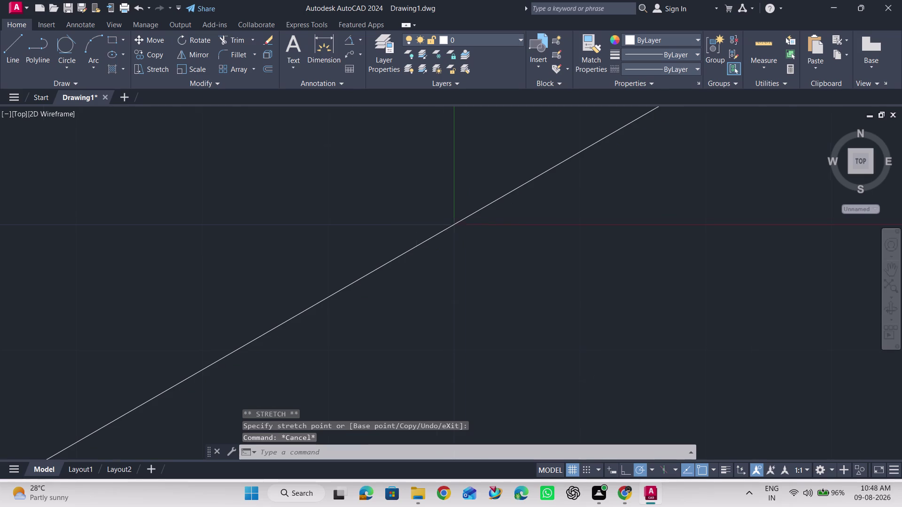
scroll(down, 3)
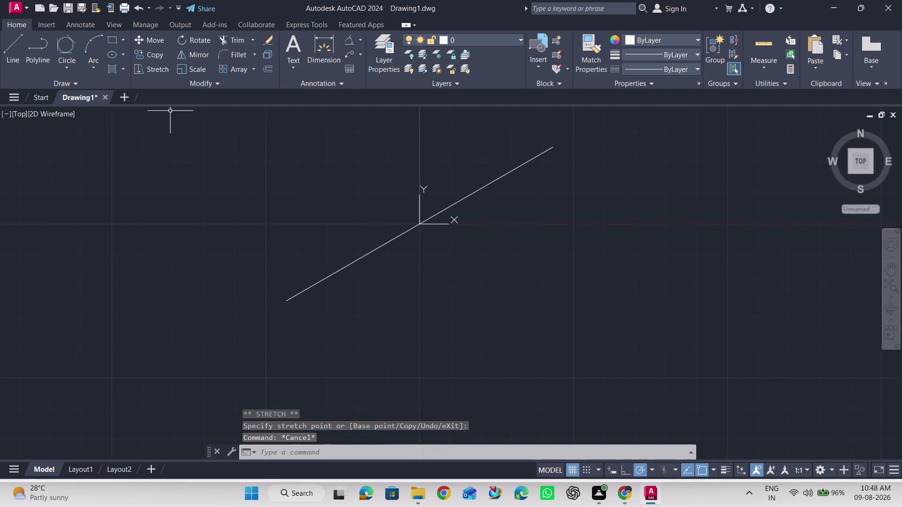
Draw a second 100-unit line at 325° from a picked start point.
click(20, 43)
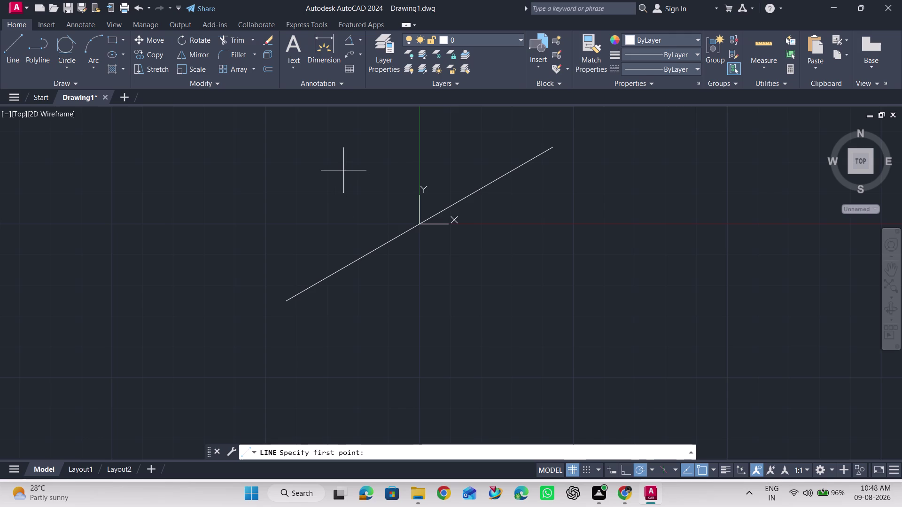
click(342, 169)
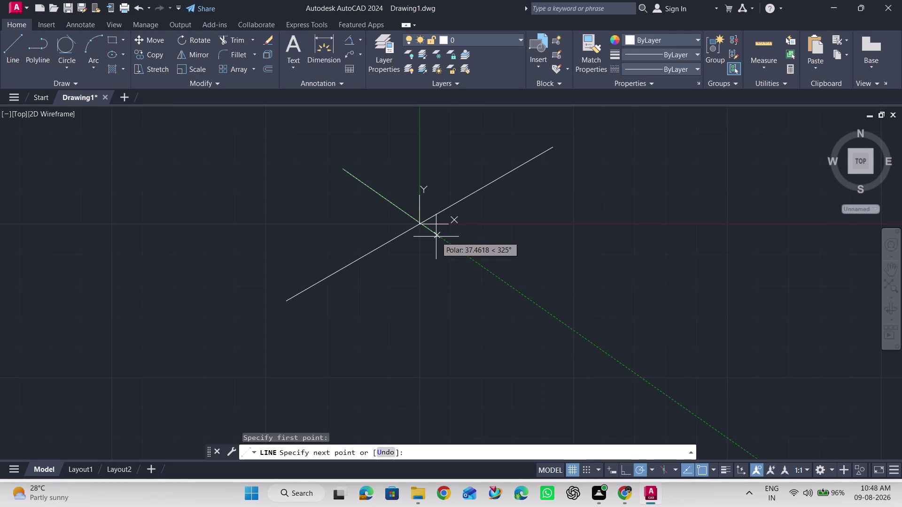
text(1)
text(00)
key(Return)
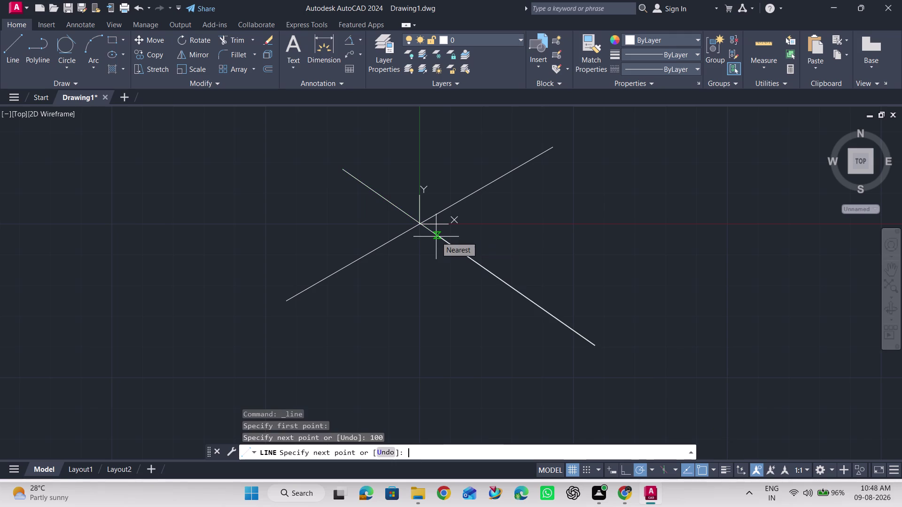
key(Escape)
Move the second line by its midpoint grip to centre it on the origin.
click(459, 251)
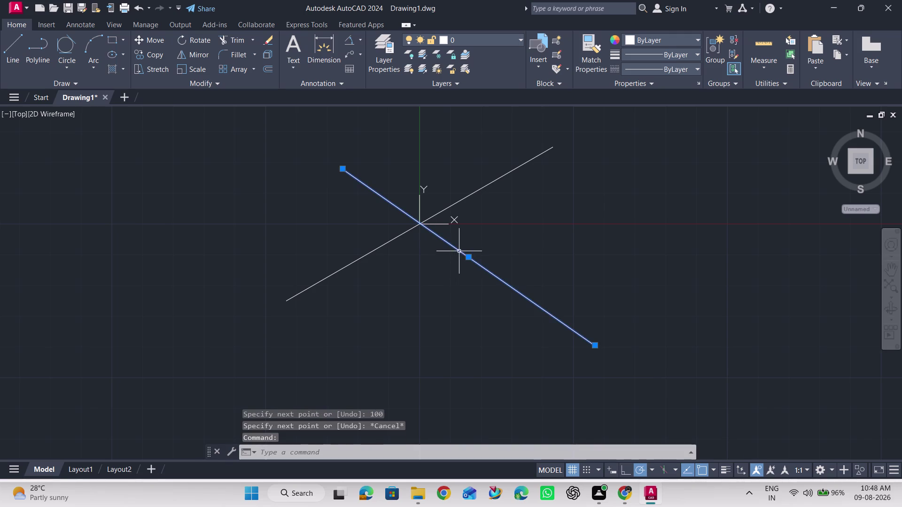
drag(469, 260, 418, 220)
click(418, 221)
click(422, 225)
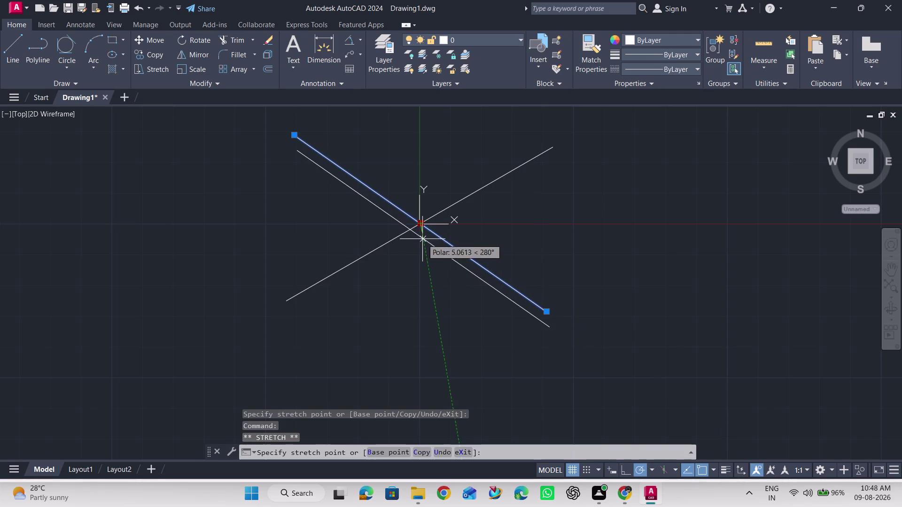
click(420, 224)
key(Escape)
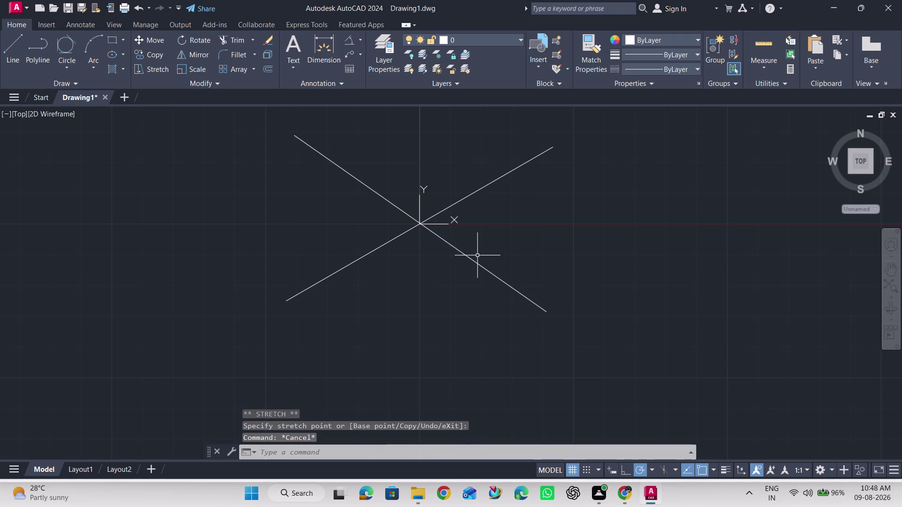
click(348, 45)
click(398, 207)
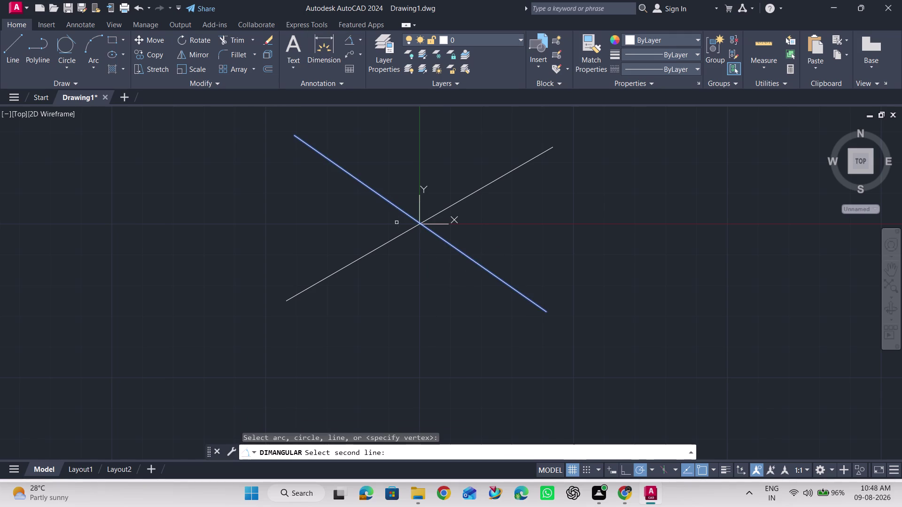
Place the 65° angle dimension left of the intersection of the crossing lines.
click(398, 237)
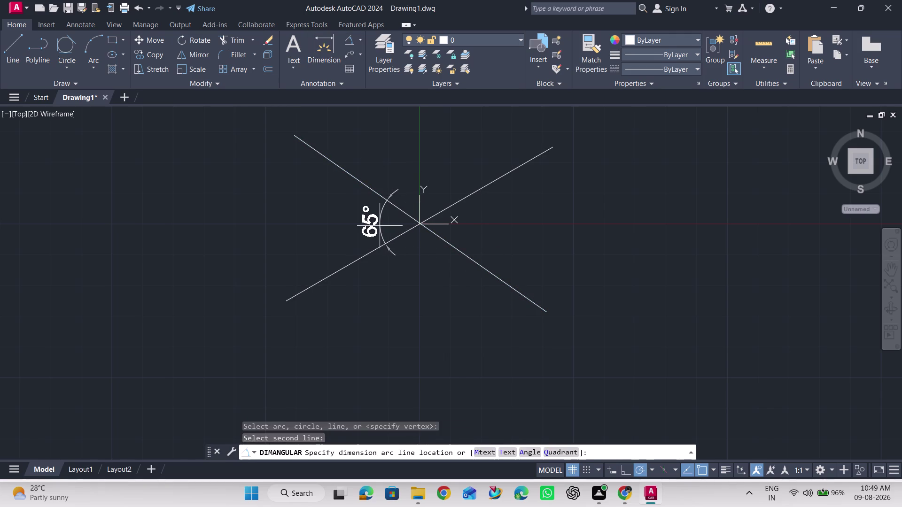
click(379, 226)
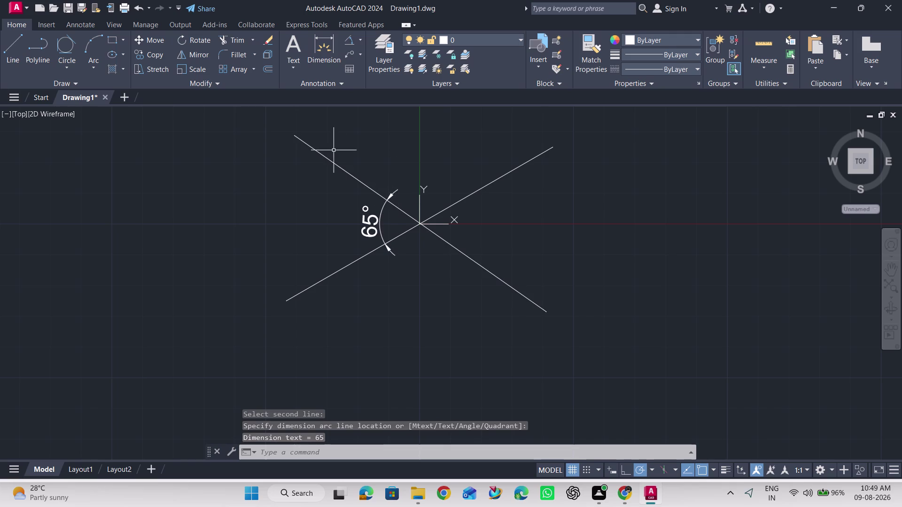
key(Escape)
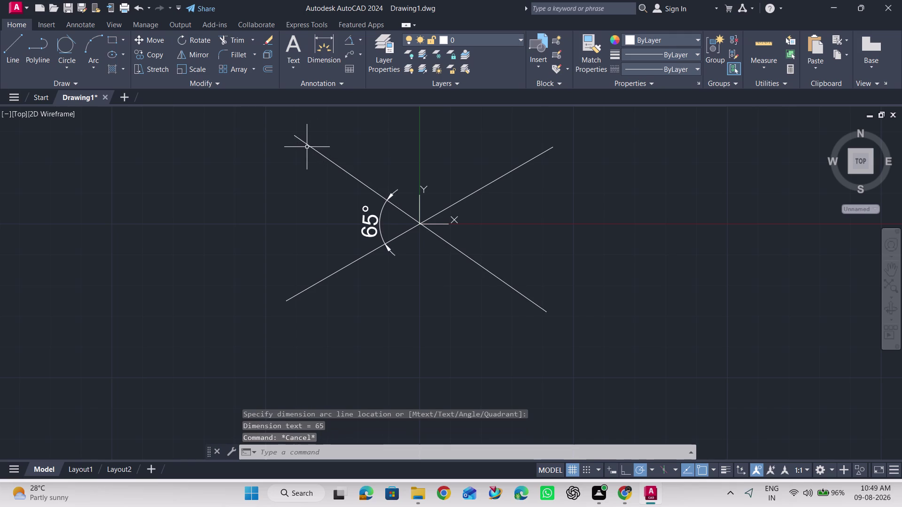
click(309, 144)
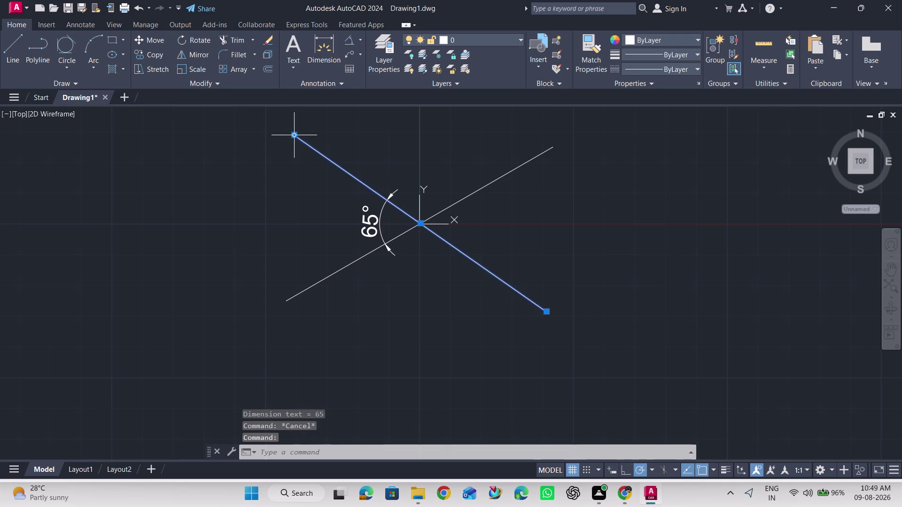
Stretch the second line's upper endpoint repeatedly, bringing the crossing angle down to 59°.
drag(296, 135, 292, 143)
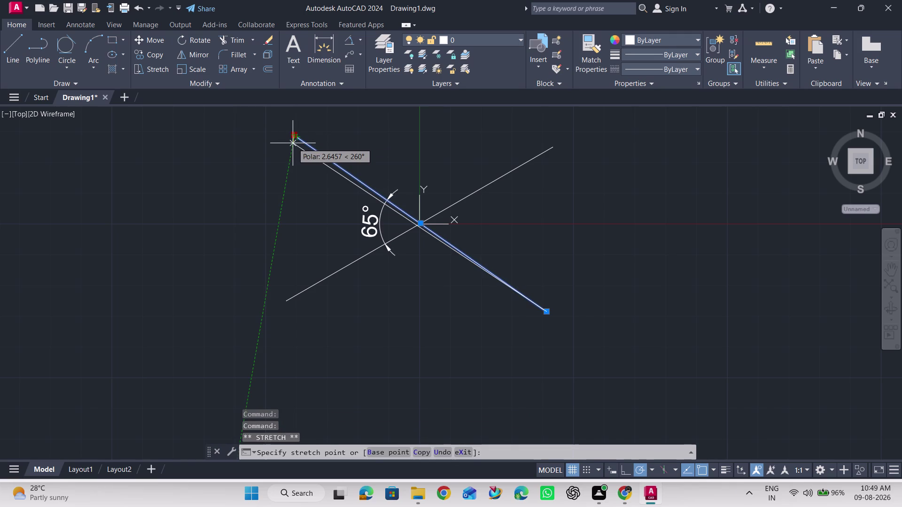
drag(293, 144, 290, 147)
click(290, 148)
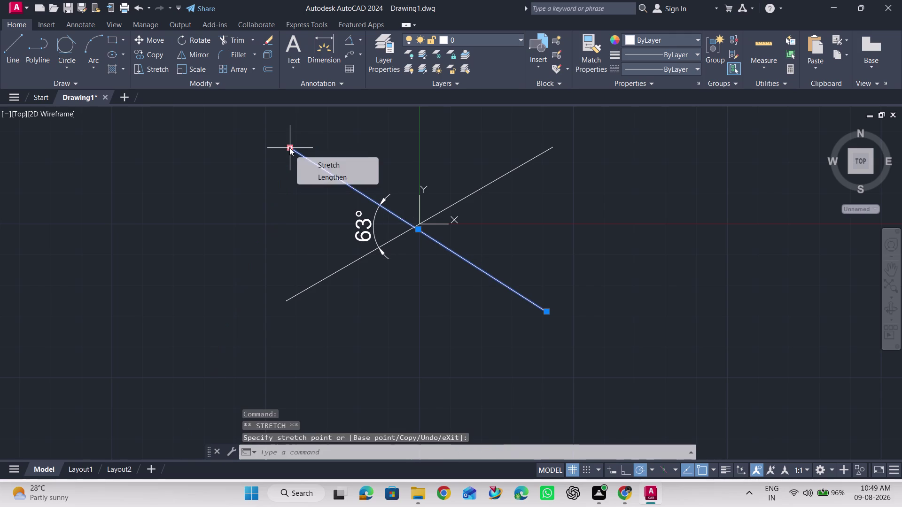
drag(290, 148, 287, 154)
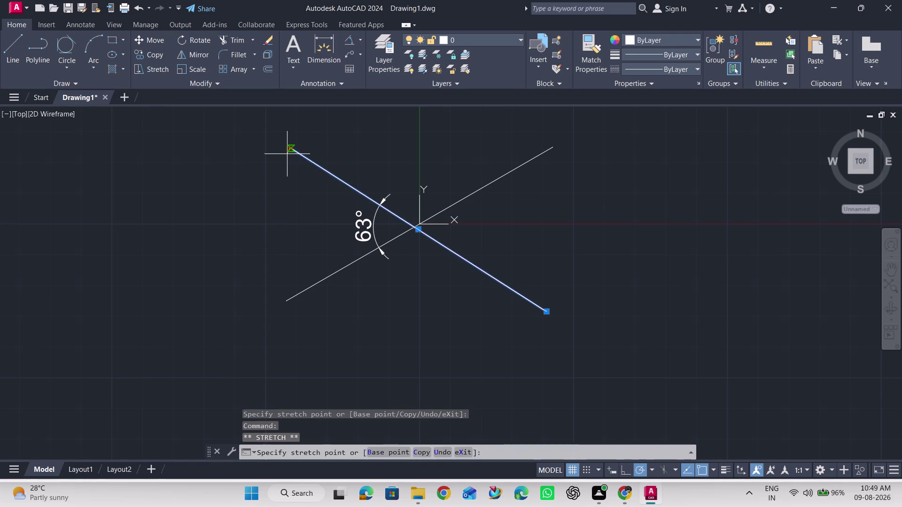
drag(287, 154, 285, 158)
click(285, 157)
drag(286, 158, 282, 164)
click(282, 163)
drag(285, 157, 285, 158)
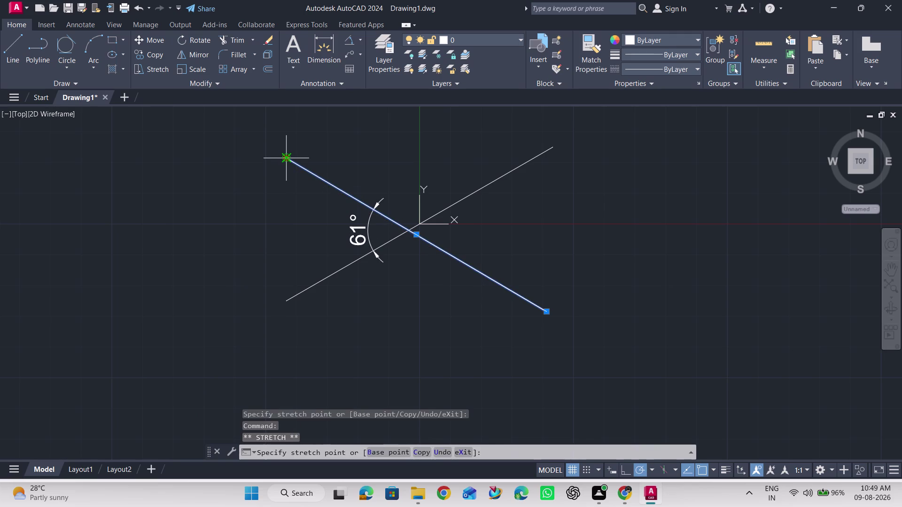
drag(284, 158, 282, 167)
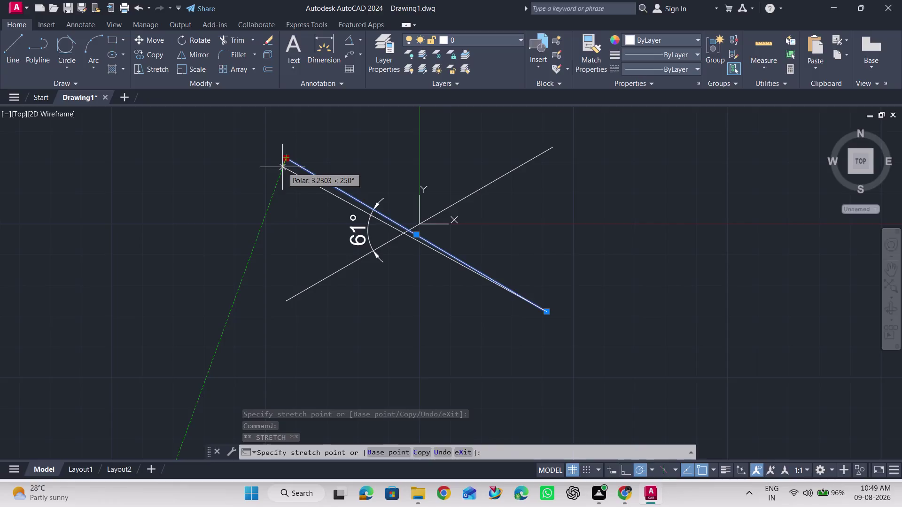
drag(283, 168, 282, 166)
click(282, 165)
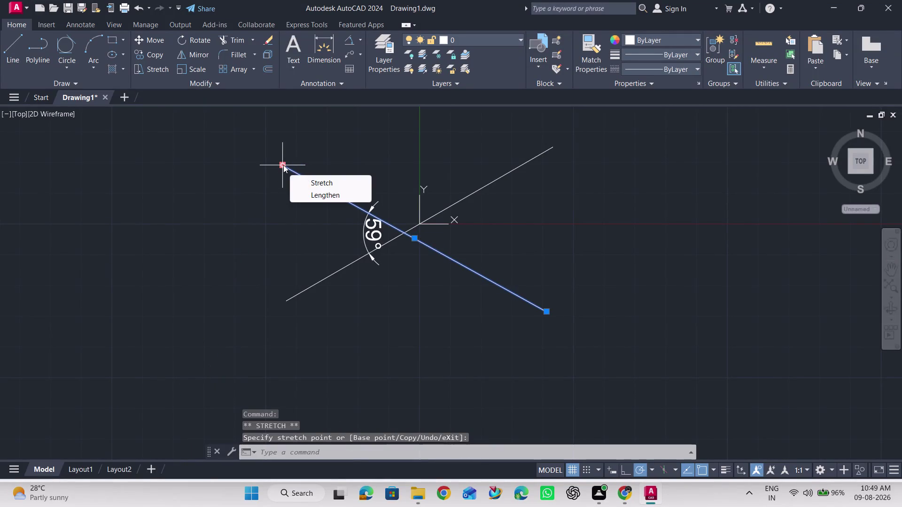
Fine-tune the upper endpoint so the angular dimension reads exactly 60°, then release the line.
scroll(up, 3)
drag(279, 168, 284, 160)
click(284, 159)
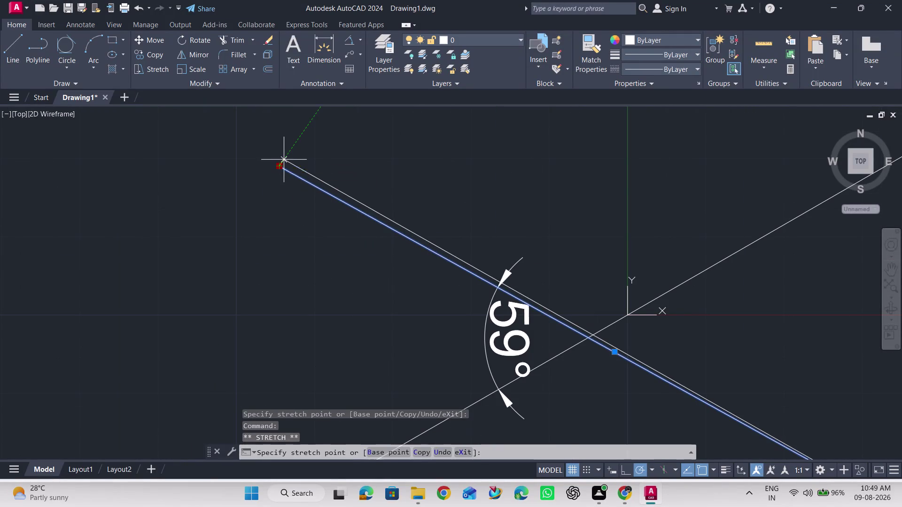
scroll(down, 3)
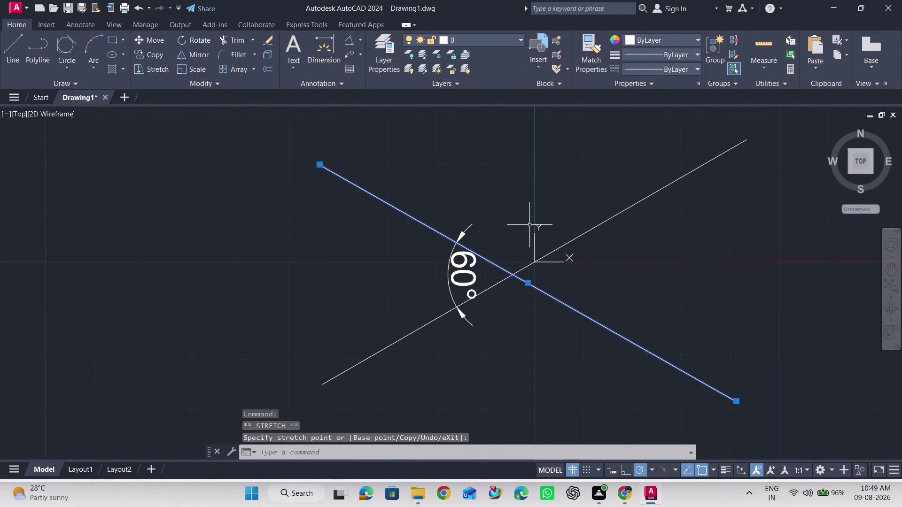
key(Escape)
click(523, 283)
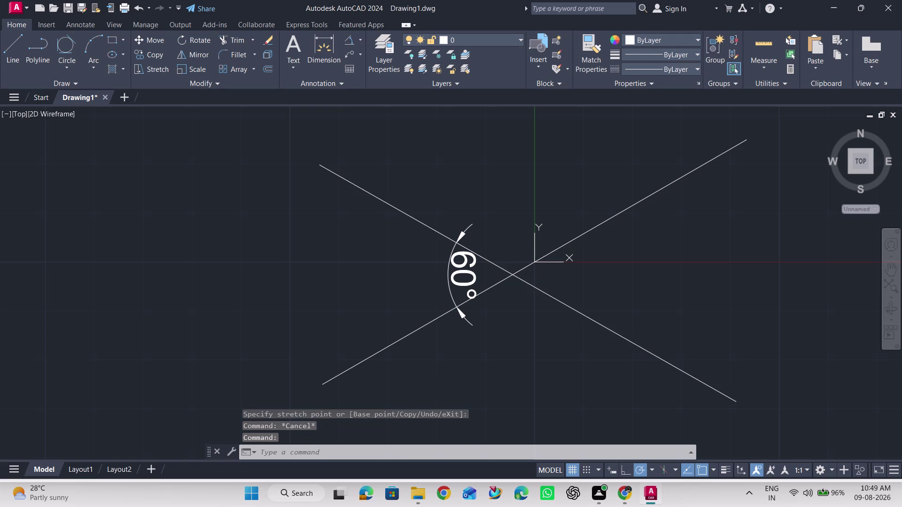
drag(527, 283, 531, 260)
click(532, 259)
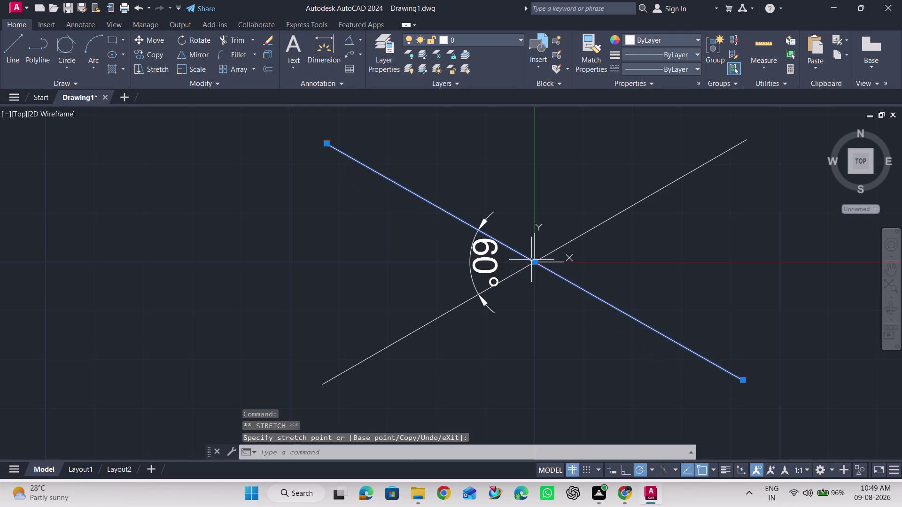
key(Escape)
scroll(down, 3)
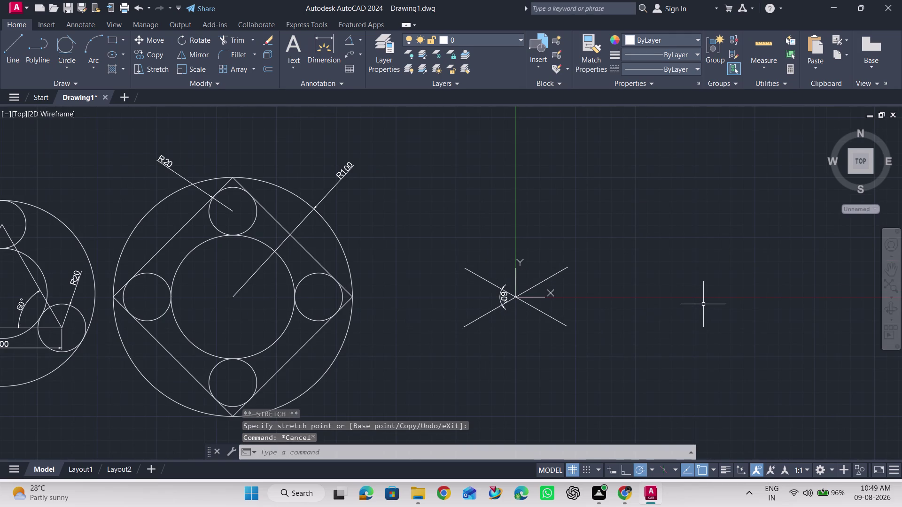
click(333, 39)
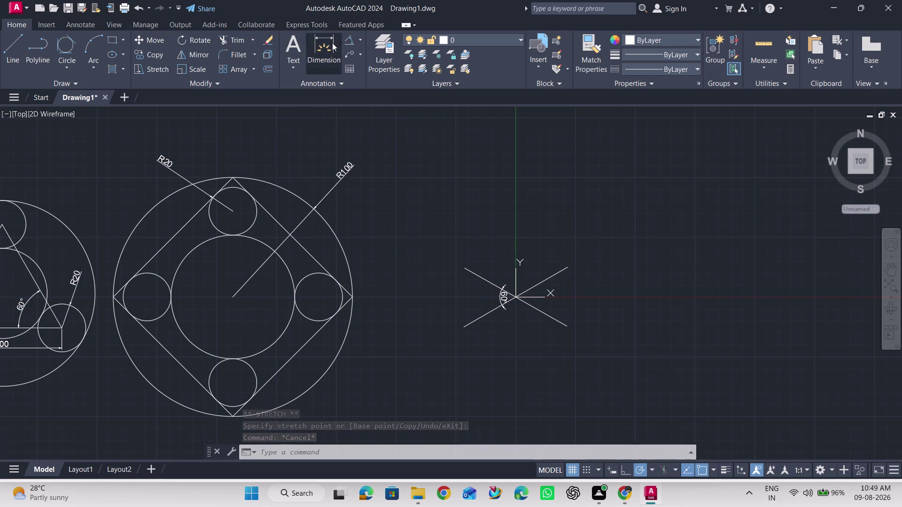
click(462, 270)
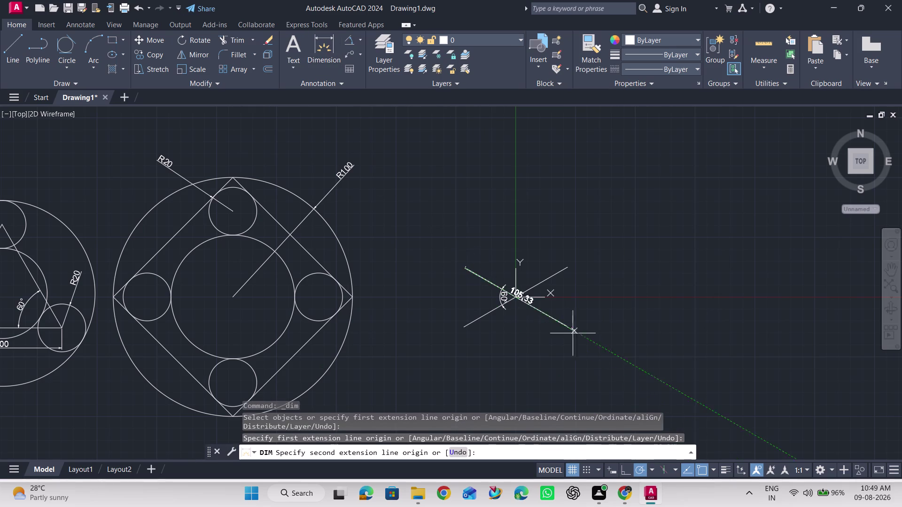
click(567, 326)
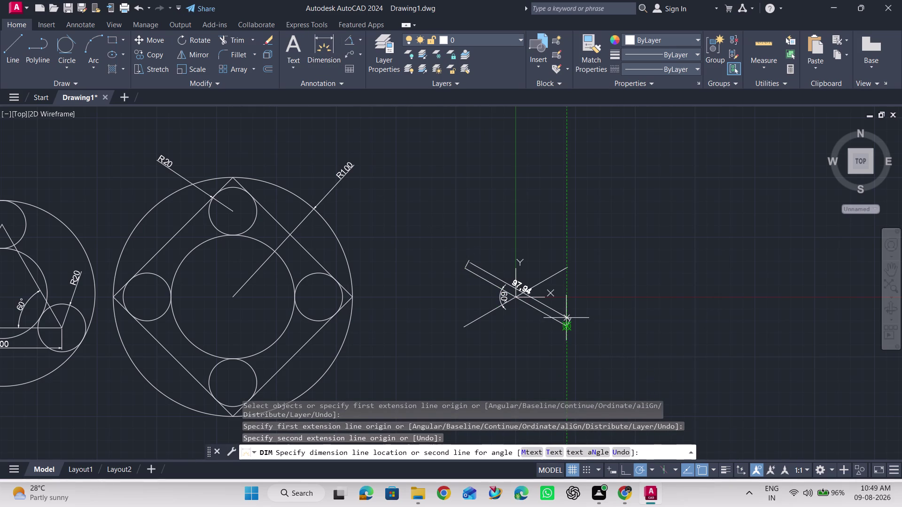
key(Escape)
scroll(up, 3)
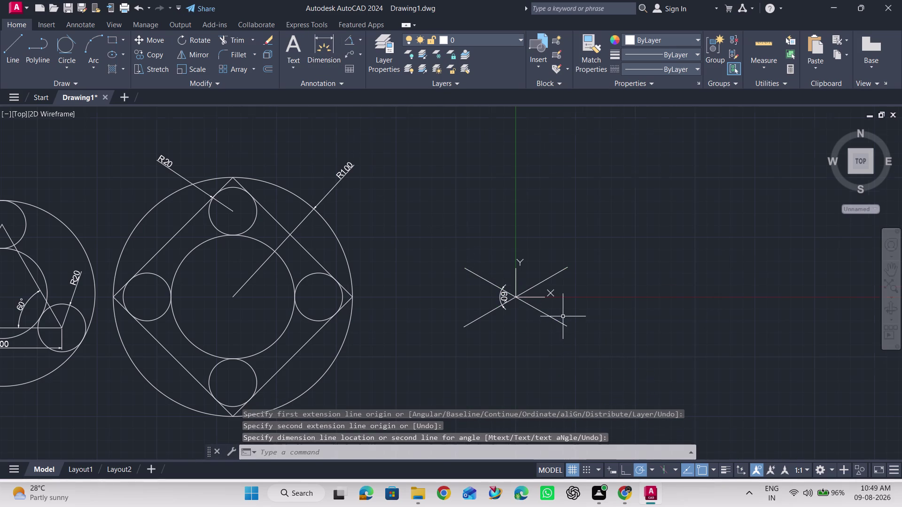
click(315, 42)
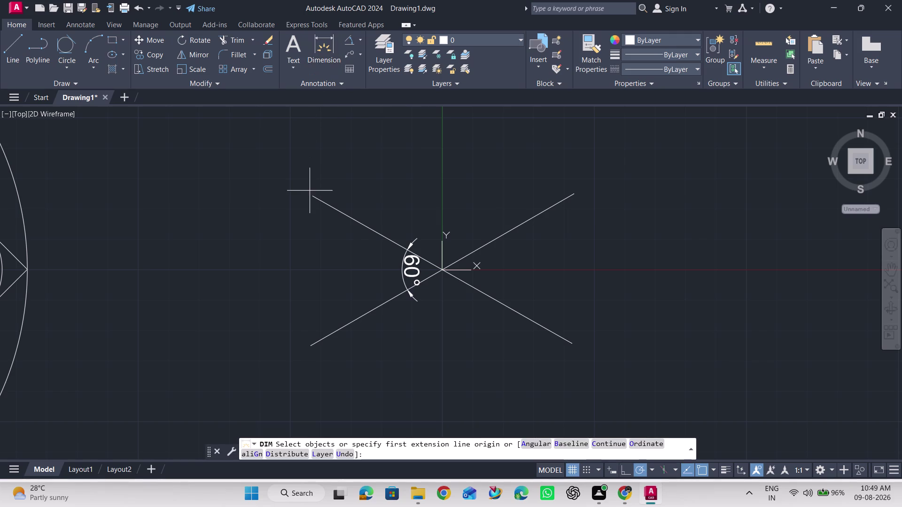
click(312, 198)
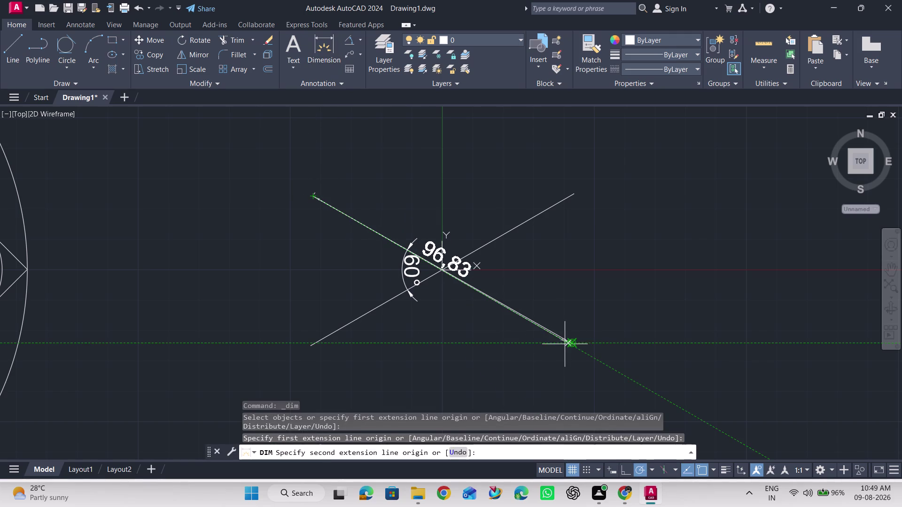
scroll(down, 3)
scroll(up, 3)
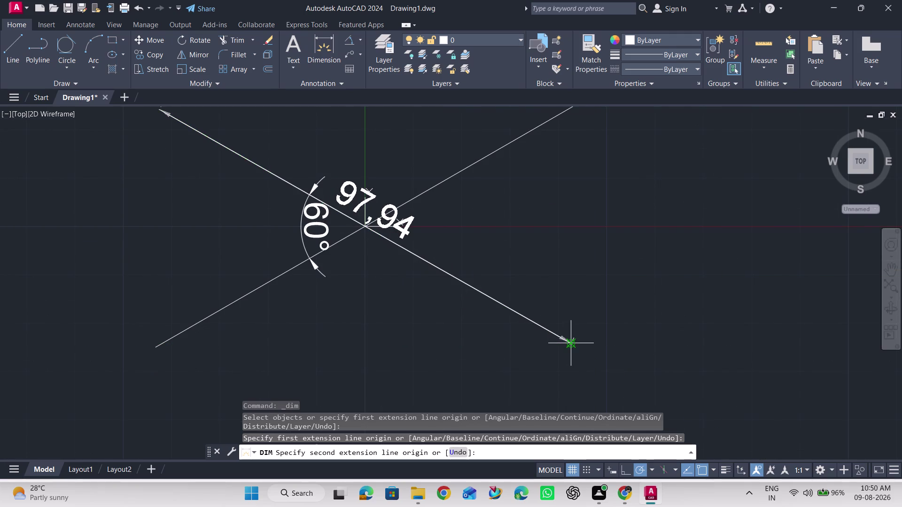
scroll(down, 3)
key(Escape)
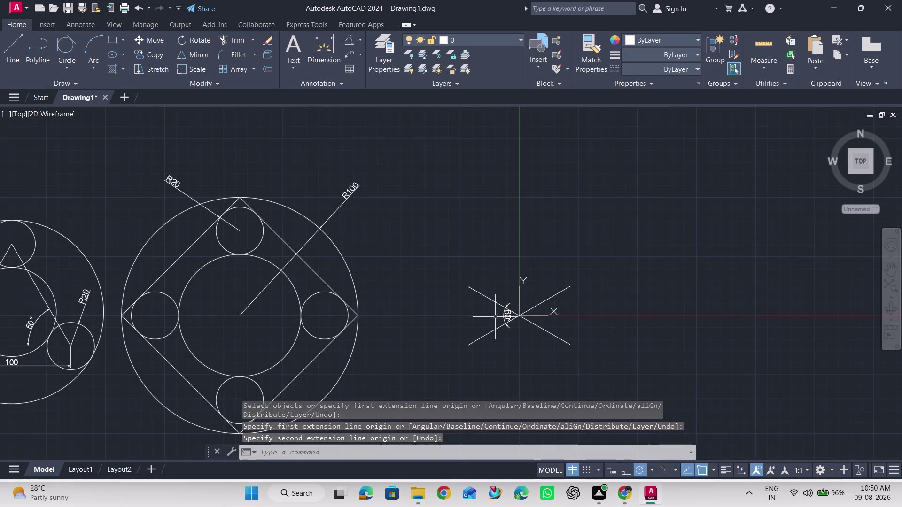
scroll(up, 3)
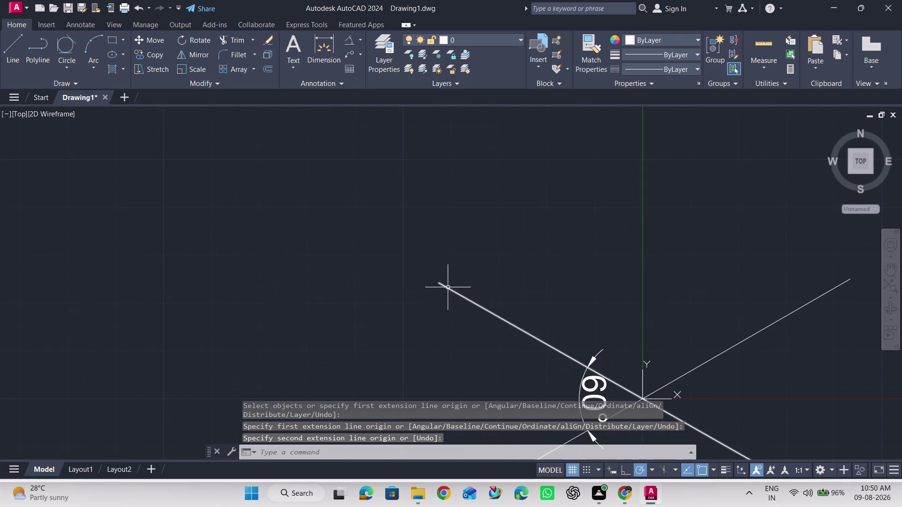
click(447, 288)
drag(440, 283, 433, 276)
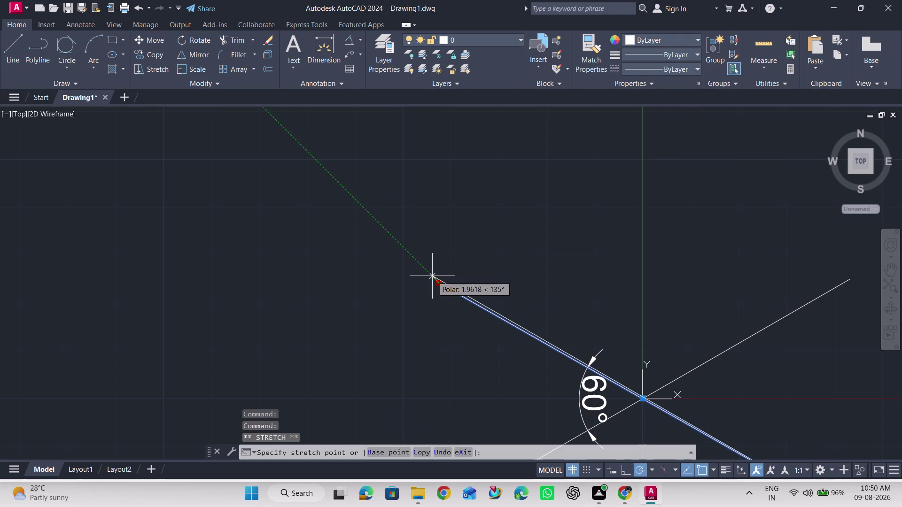
drag(432, 276, 429, 276)
click(429, 276)
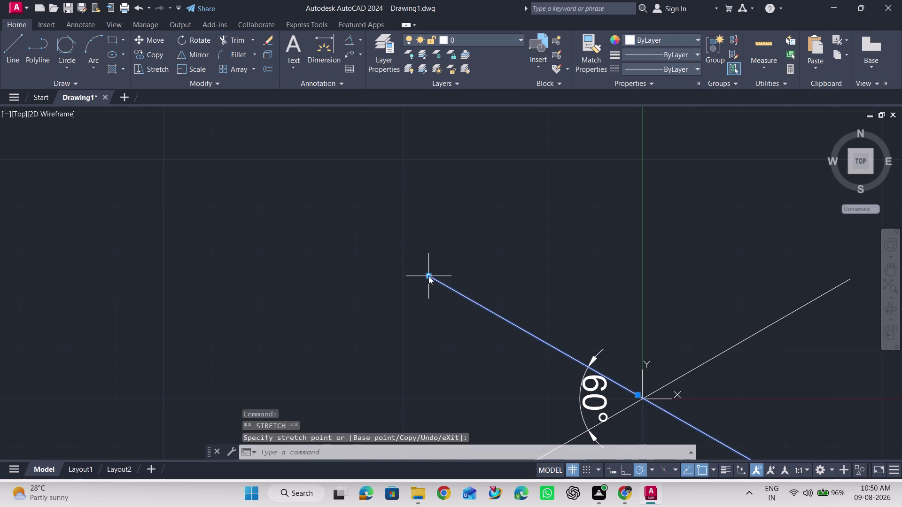
key(Escape)
scroll(down, 3)
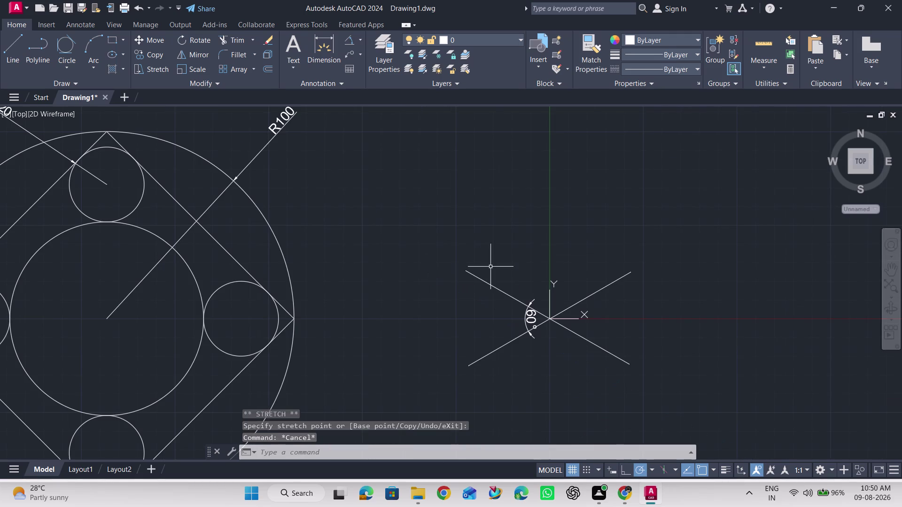
click(329, 50)
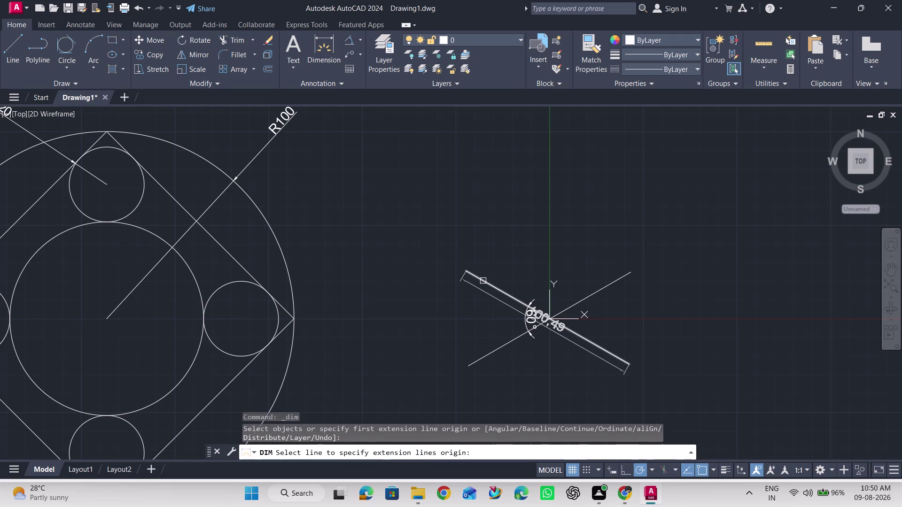
click(483, 280)
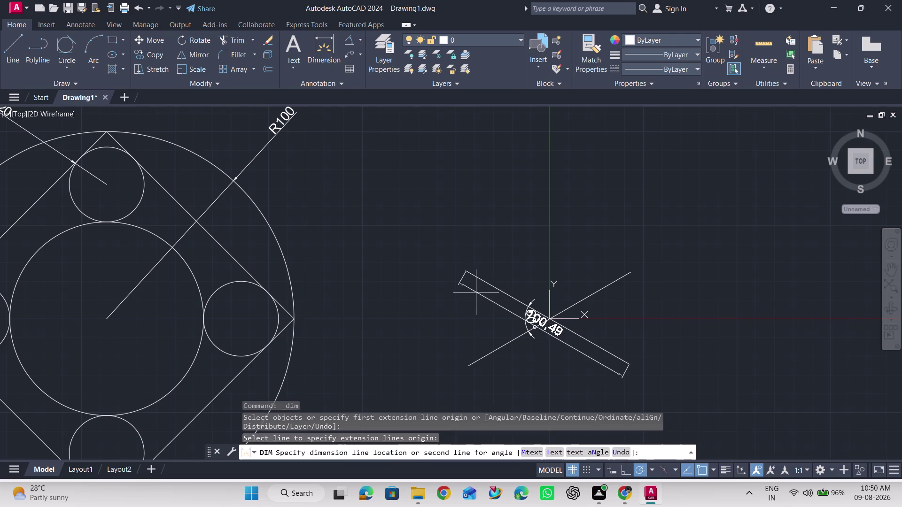
click(466, 302)
click(466, 273)
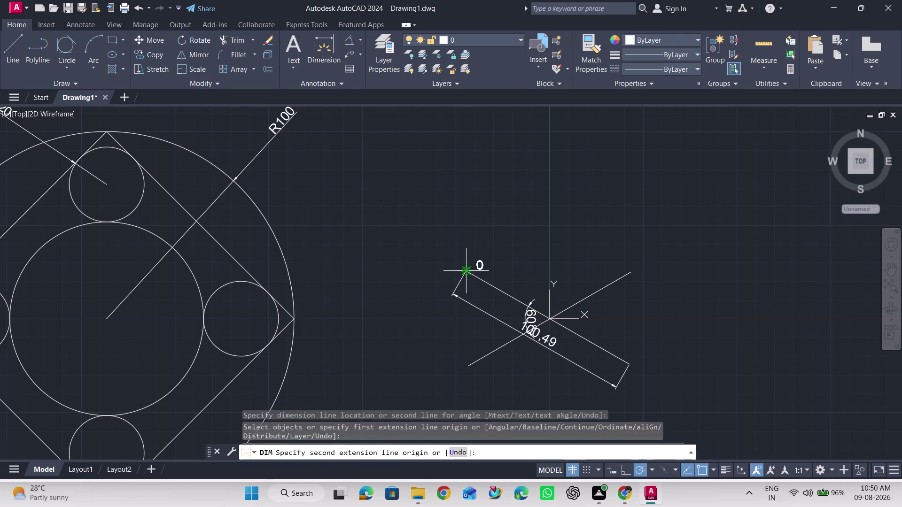
drag(466, 273, 471, 275)
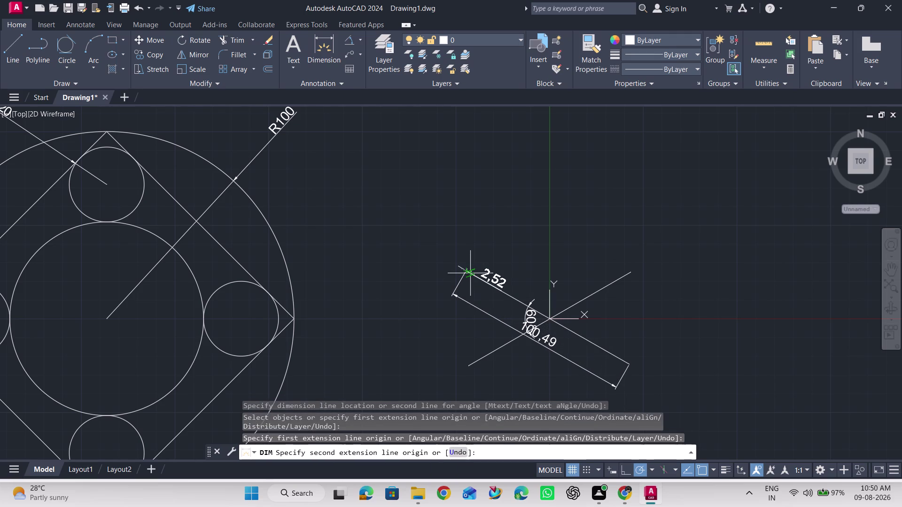
drag(472, 275, 467, 276)
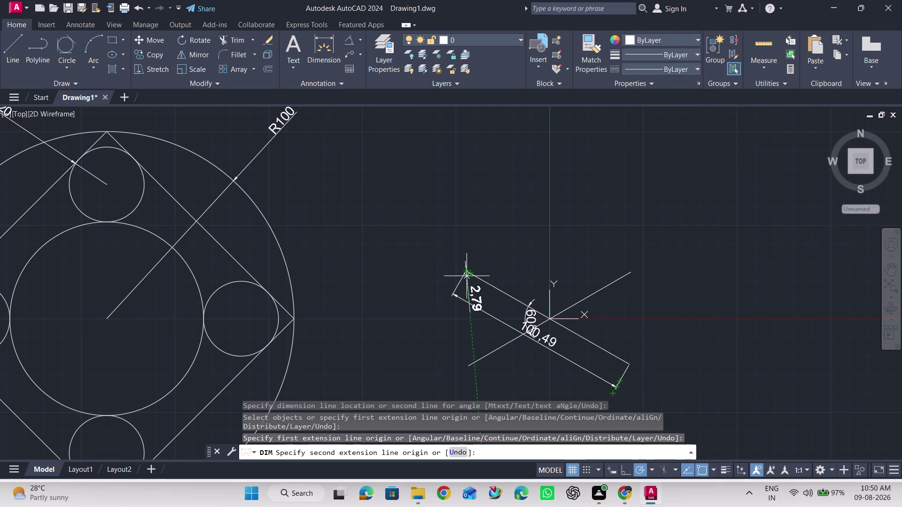
drag(467, 276, 470, 272)
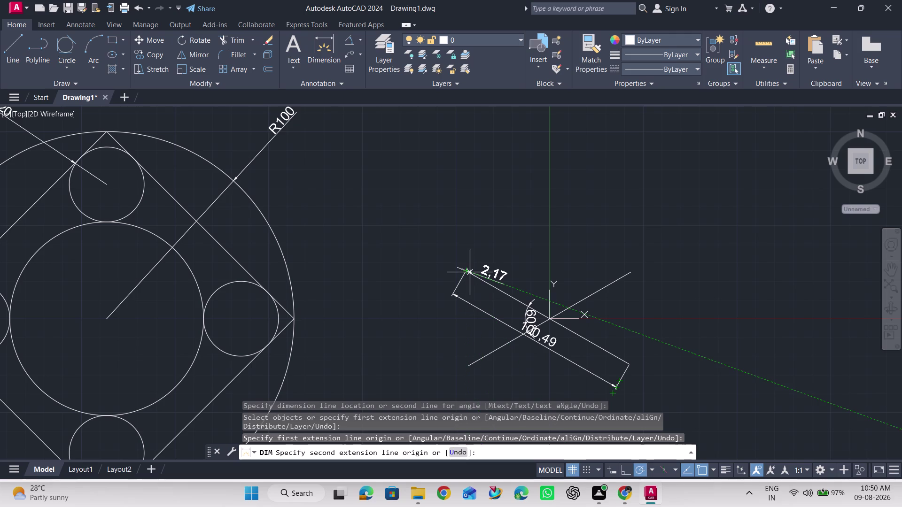
scroll(up, 3)
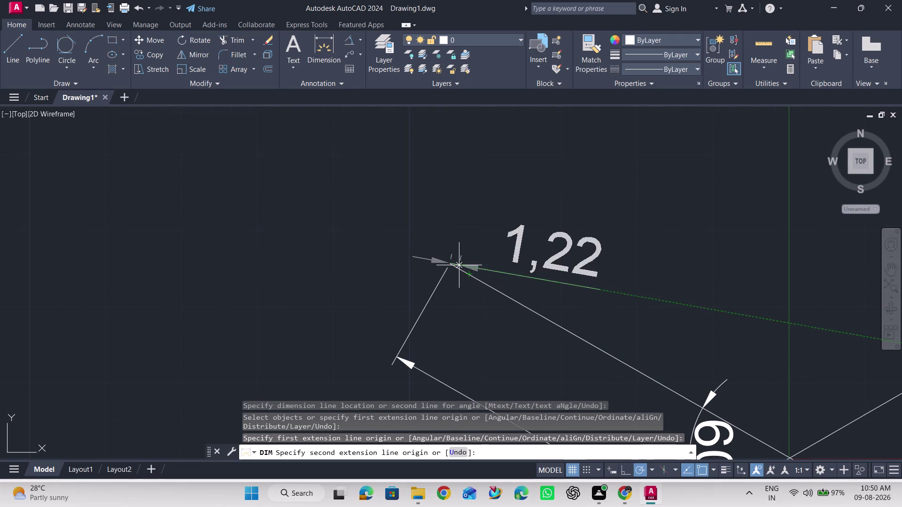
click(455, 267)
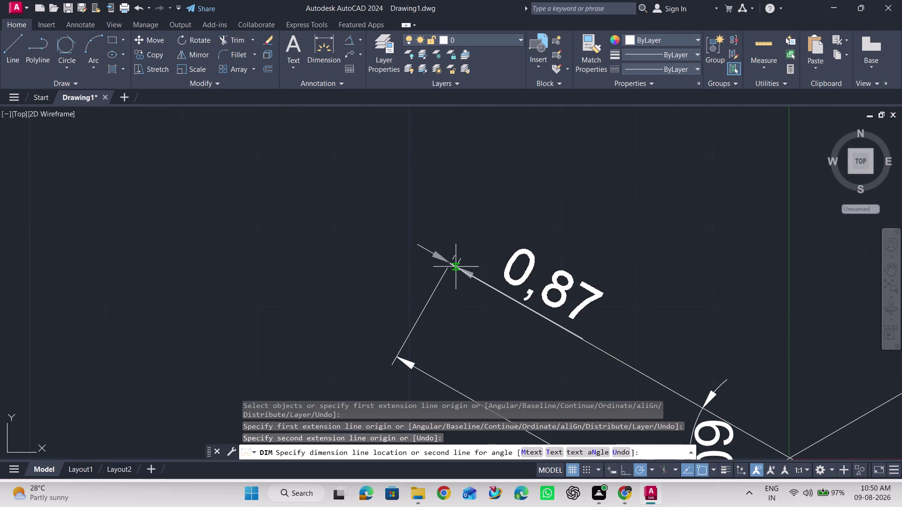
scroll(down, 3)
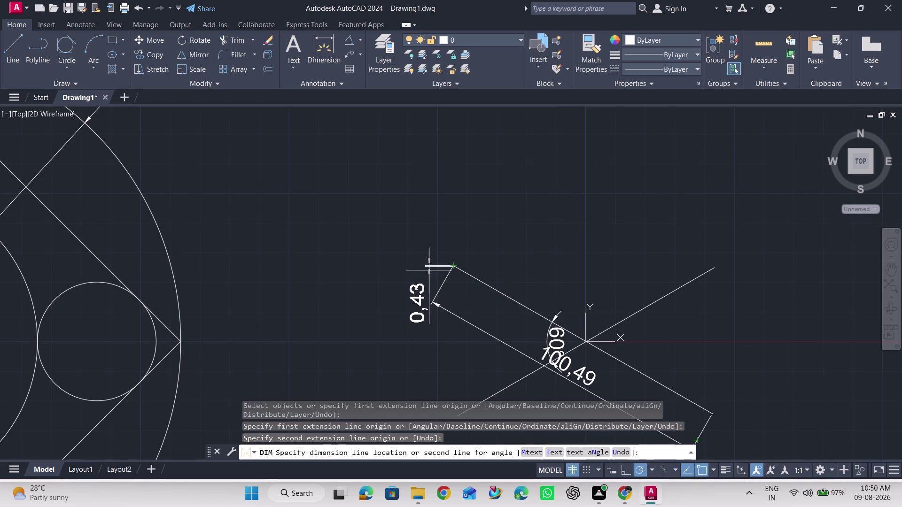
key(Escape)
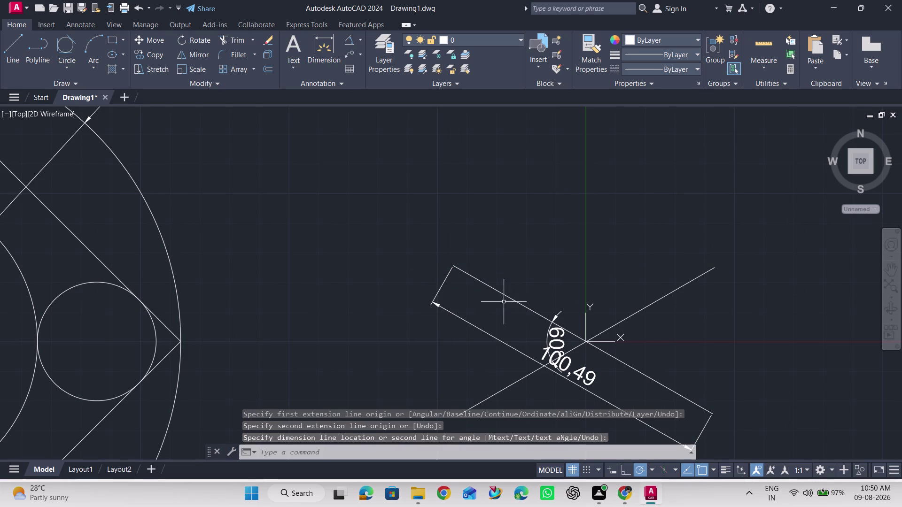
click(471, 325)
key(Delete)
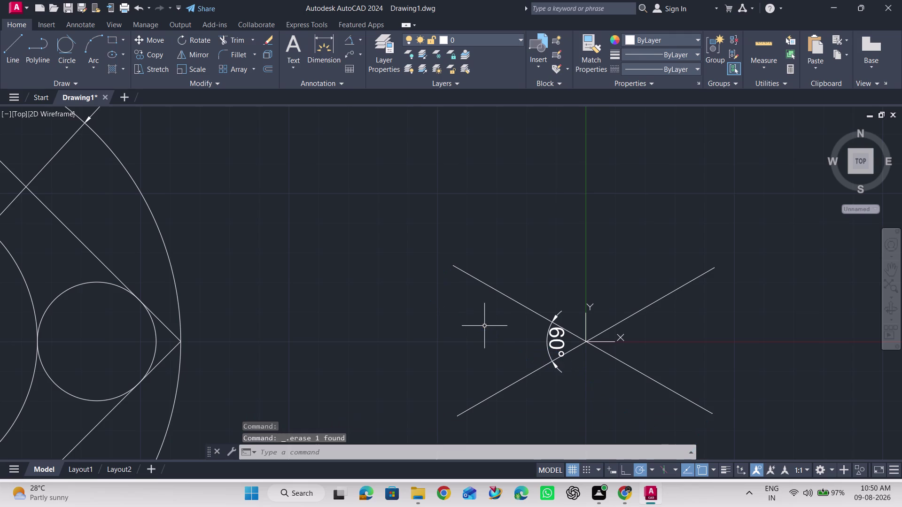
click(487, 284)
Check the sloping line's properties (length 100.49, angle 330°), then delete it.
right_click(486, 284)
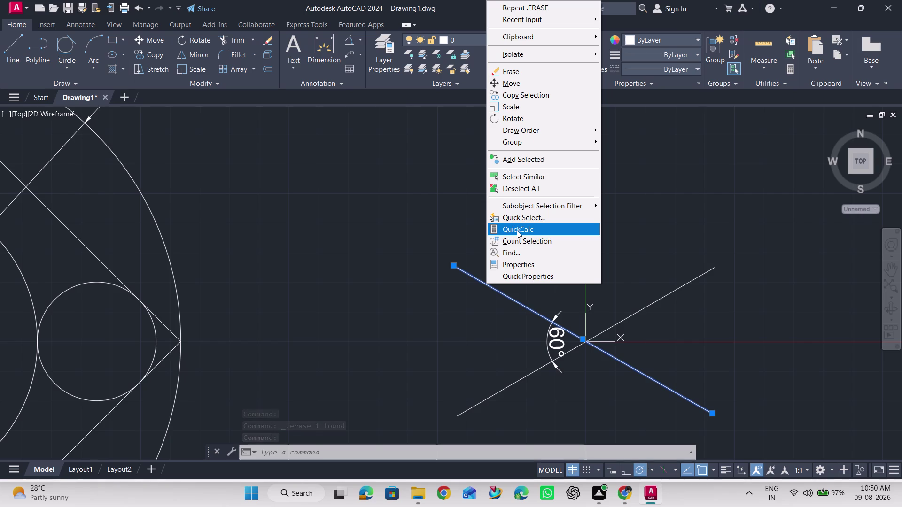
click(509, 261)
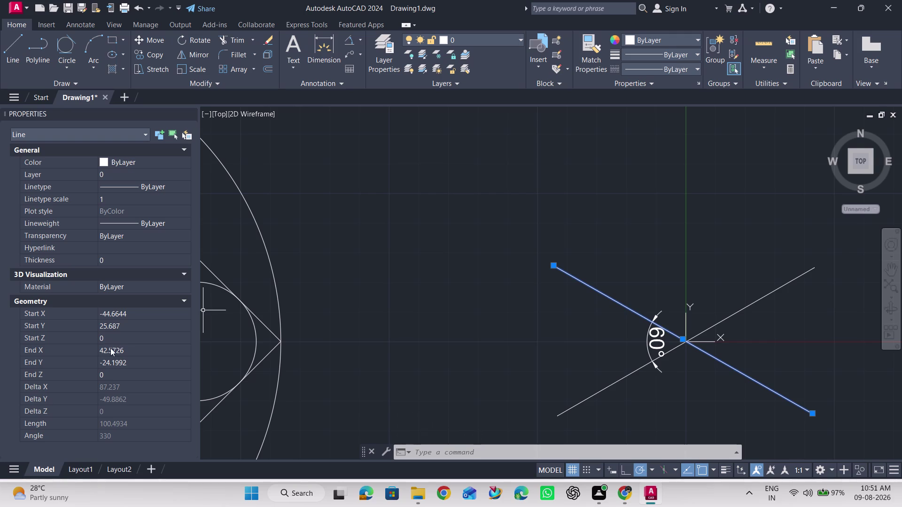
click(193, 115)
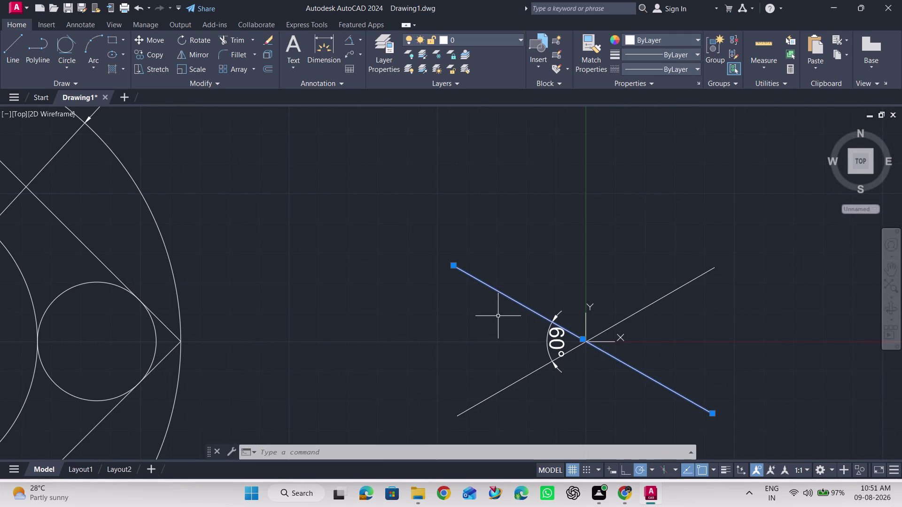
key(Delete)
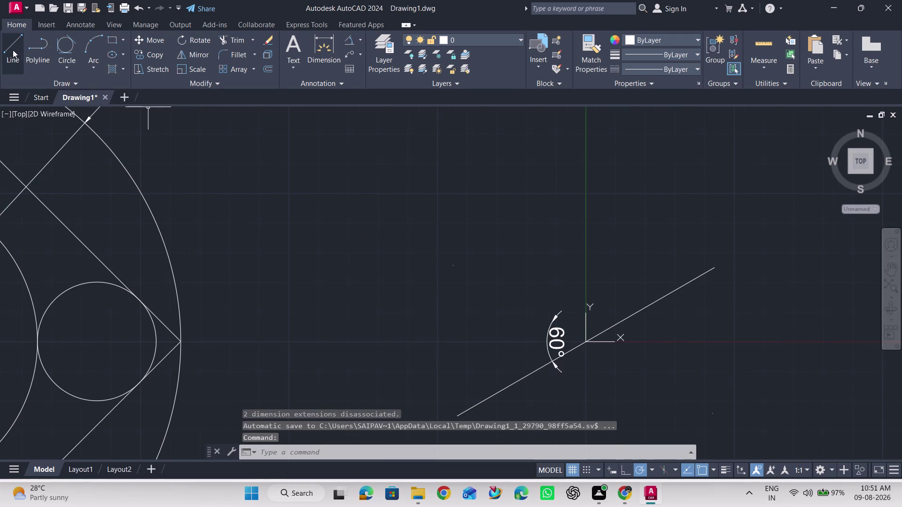
click(10, 50)
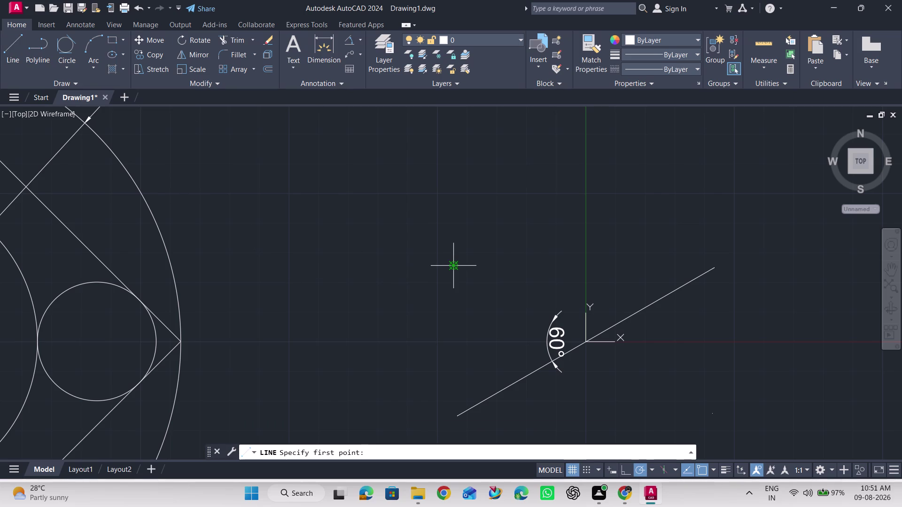
Draw a new 100-unit line crossing the remaining line.
click(452, 263)
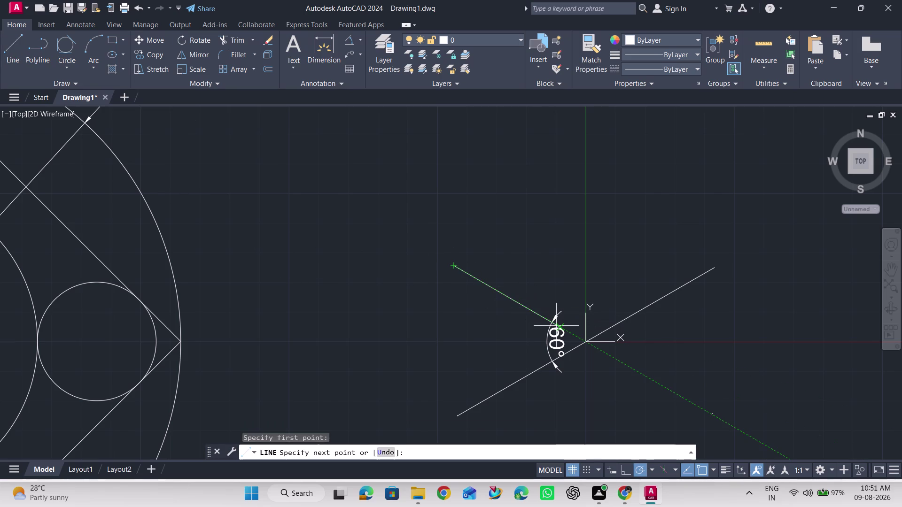
text(100)
key(Return)
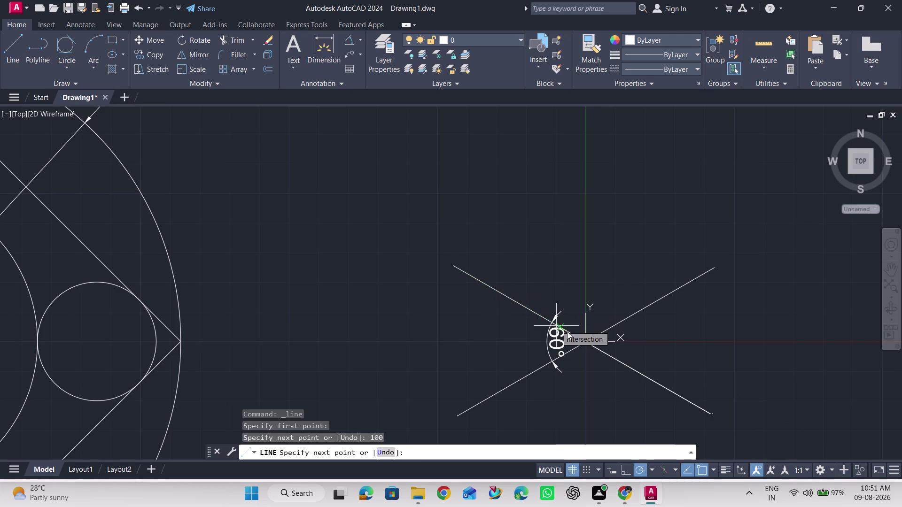
key(Escape)
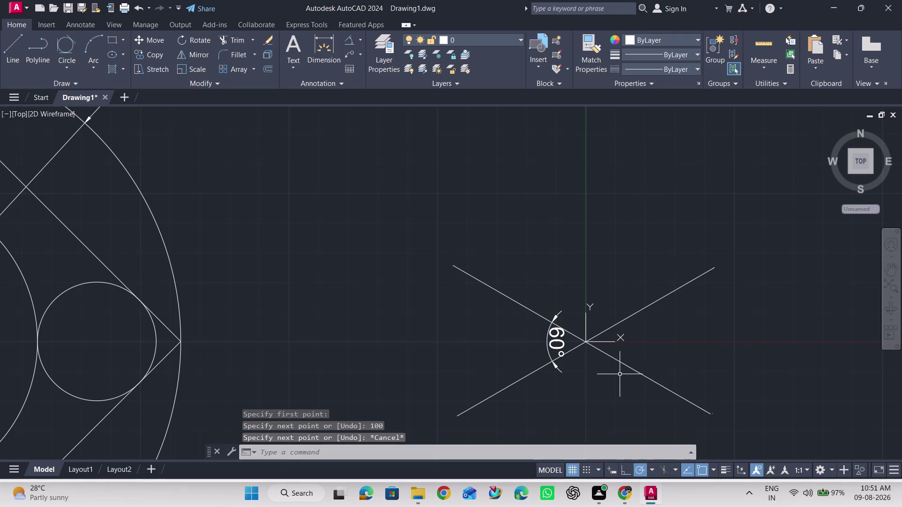
Cancel the accidental grip stretch and delete the misplaced 60° dimension.
click(622, 363)
drag(581, 342, 587, 344)
click(587, 344)
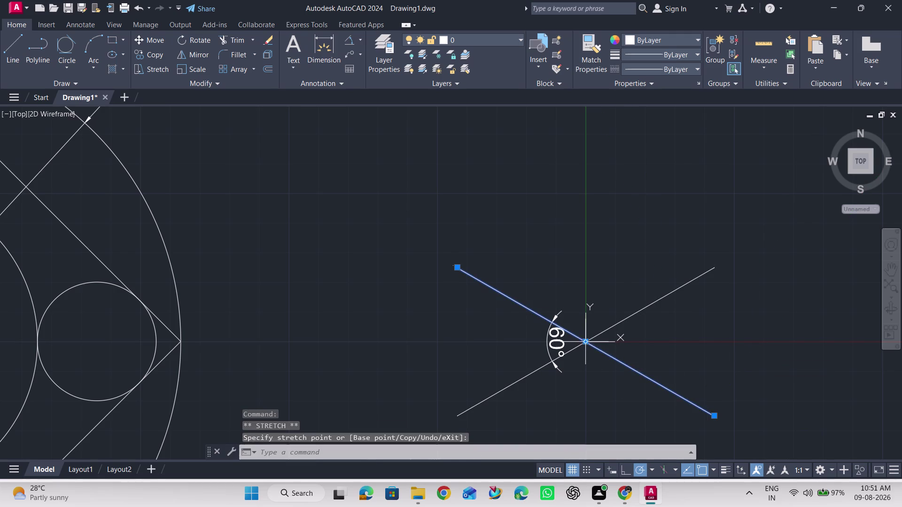
key(Escape)
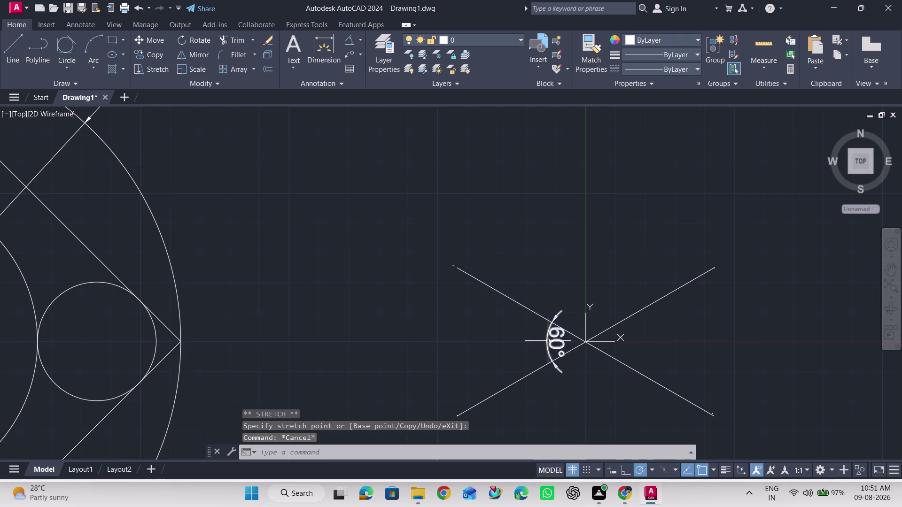
click(547, 340)
key(Delete)
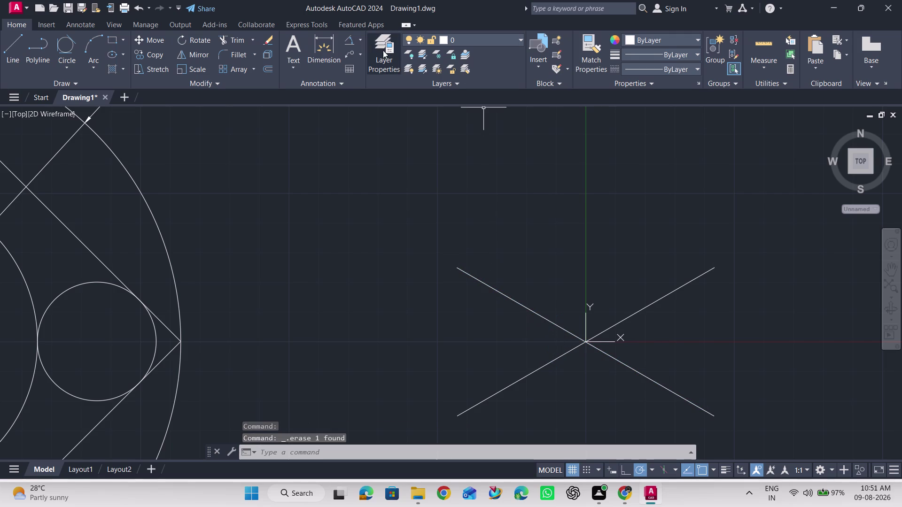
click(315, 46)
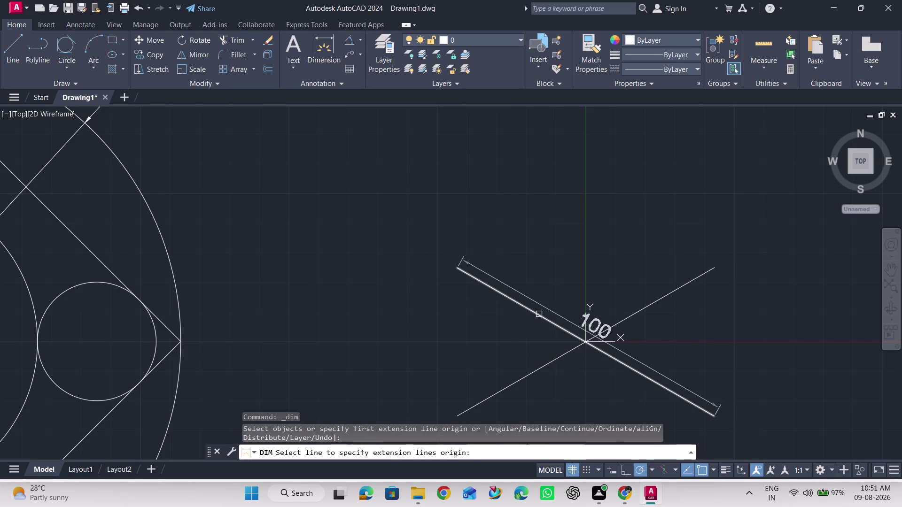
Dimension the left-opening angle between the two crossing lines as 60°.
click(539, 318)
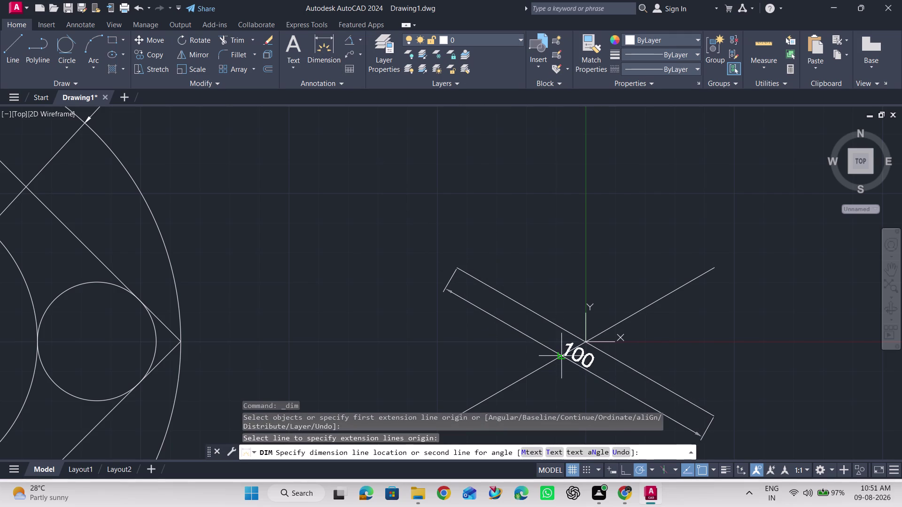
click(553, 359)
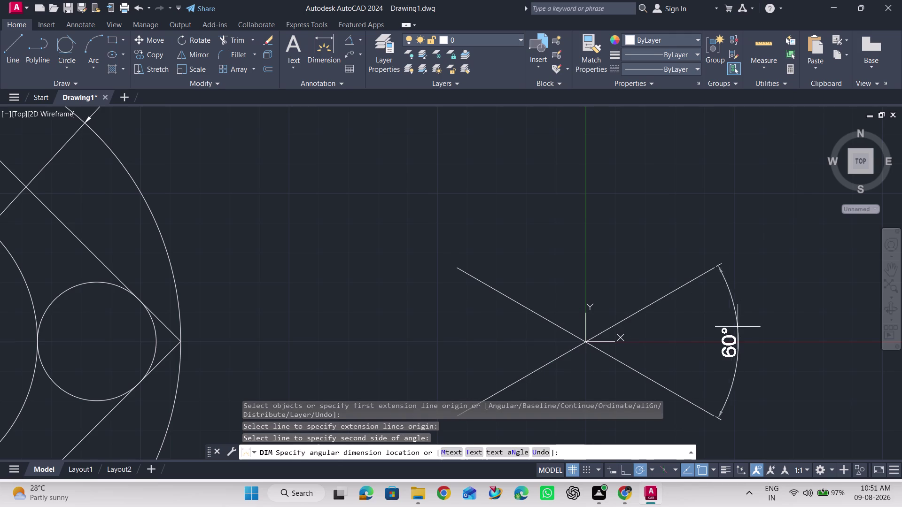
click(551, 345)
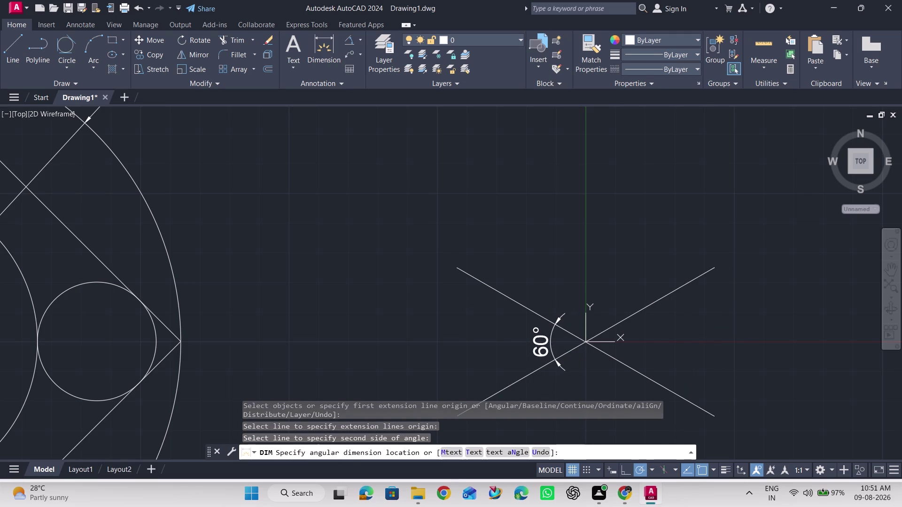
key(Escape)
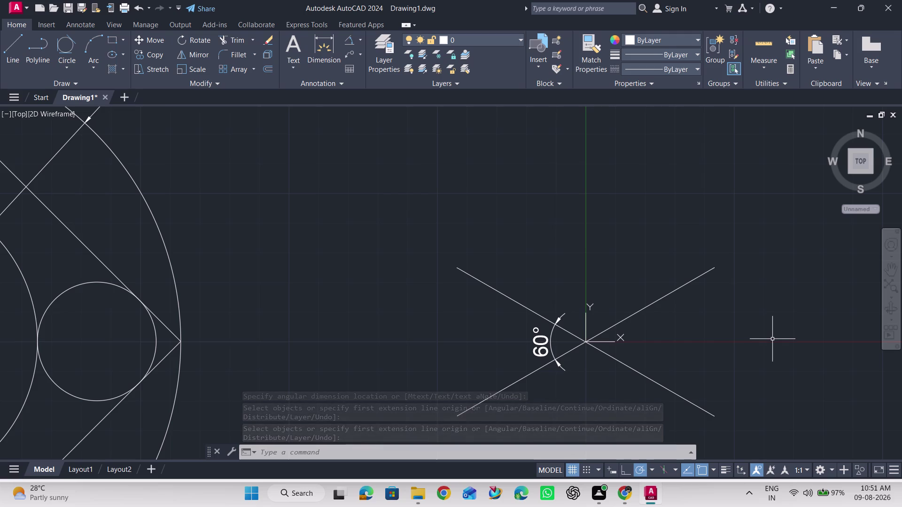
click(65, 64)
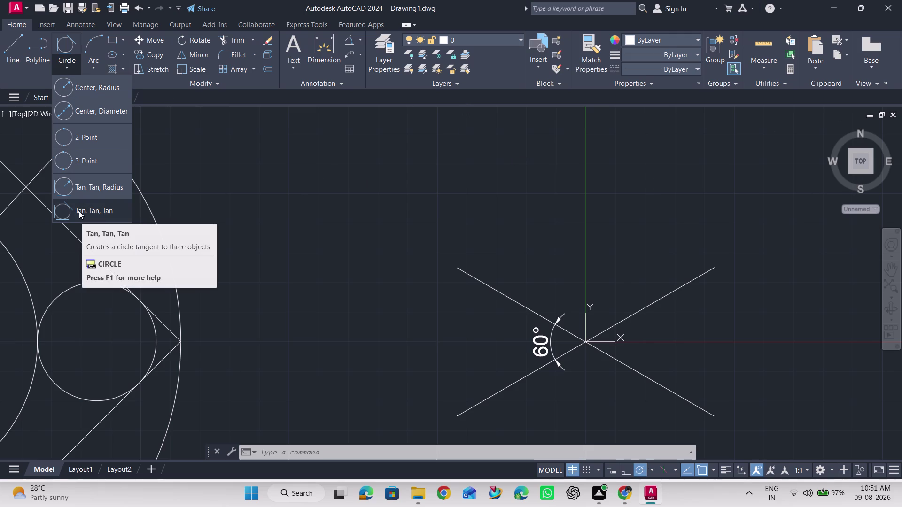
Draw a 2-point circle through the two right-hand line endpoints.
click(94, 140)
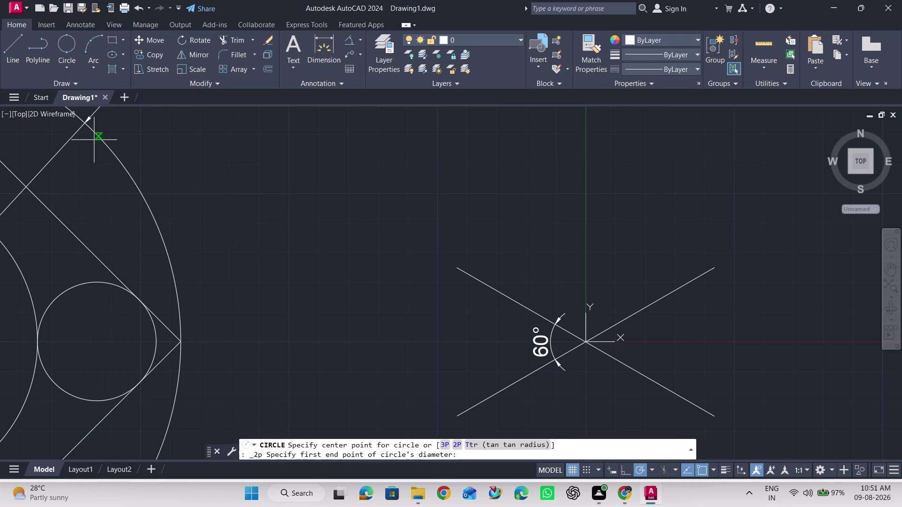
click(711, 269)
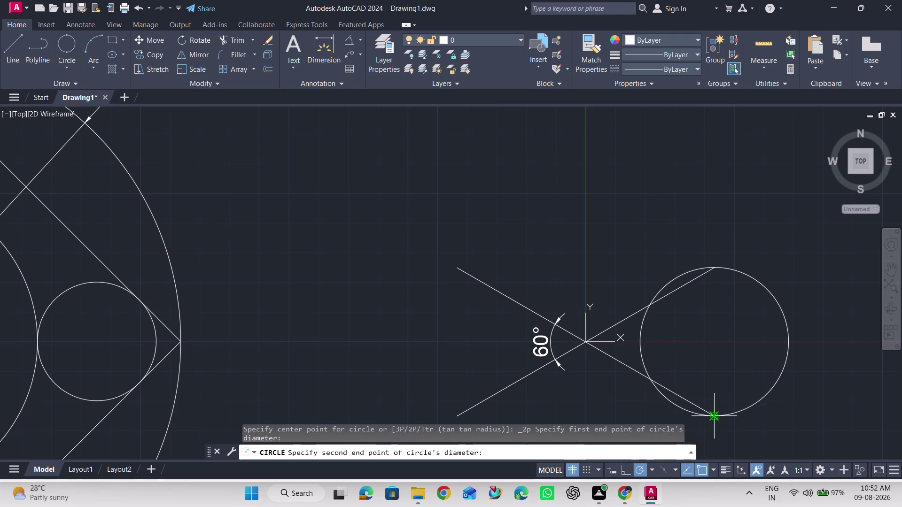
click(714, 415)
scroll(down, 3)
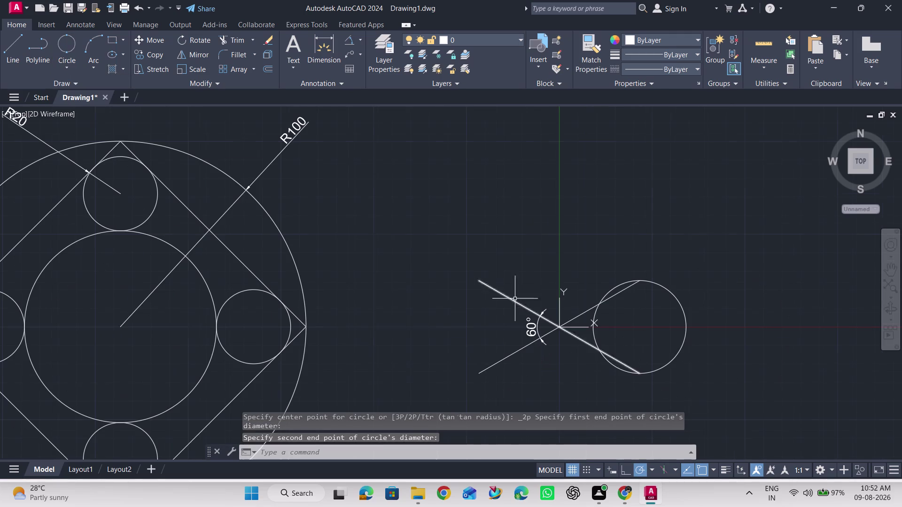
Draw a second 2-point circle through the two left-hand line endpoints.
key(space)
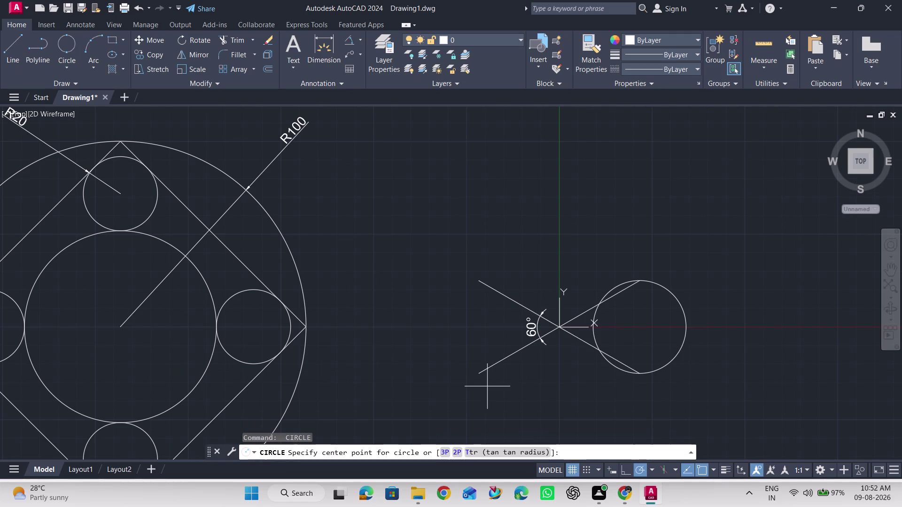
click(459, 451)
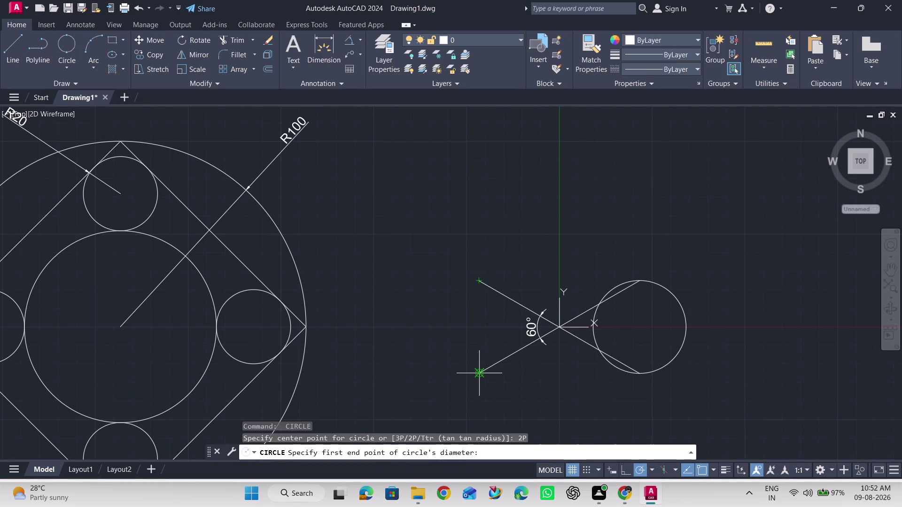
click(479, 372)
click(478, 283)
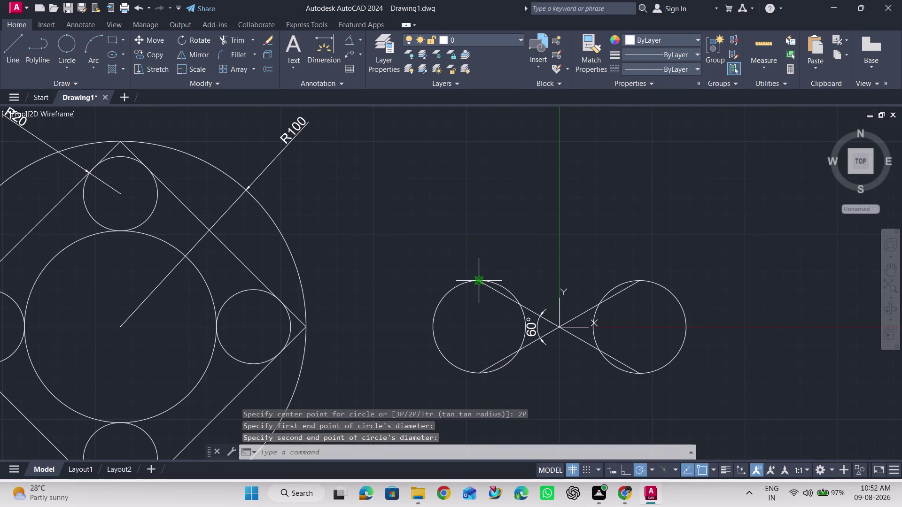
scroll(down, 3)
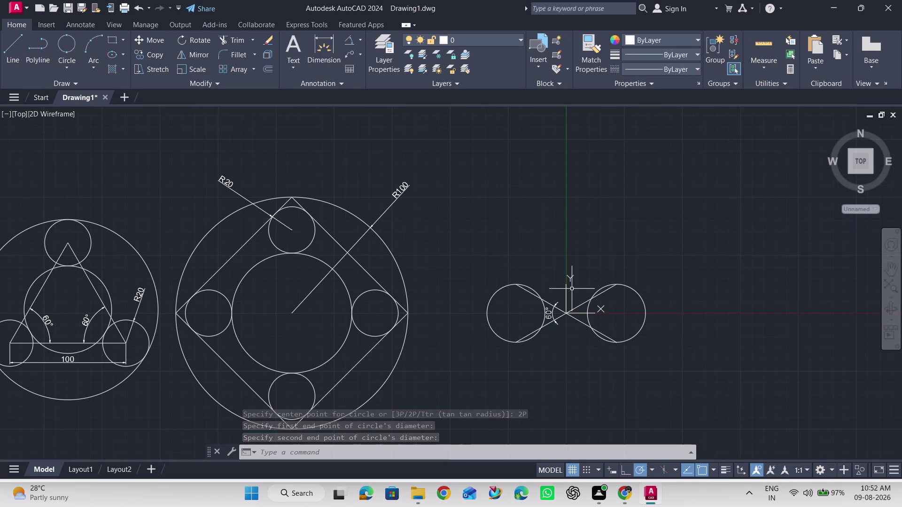
Drag the UCS origin grip into empty space right of the circles.
click(566, 295)
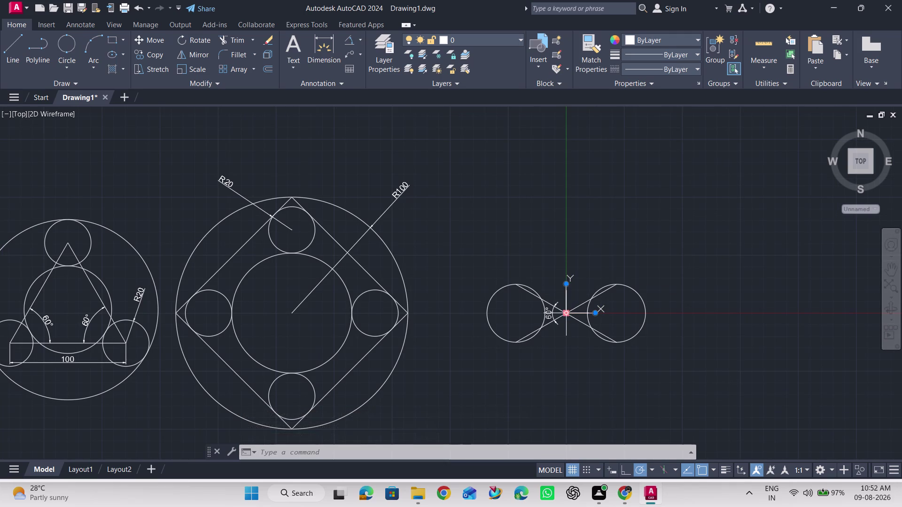
drag(566, 313, 709, 316)
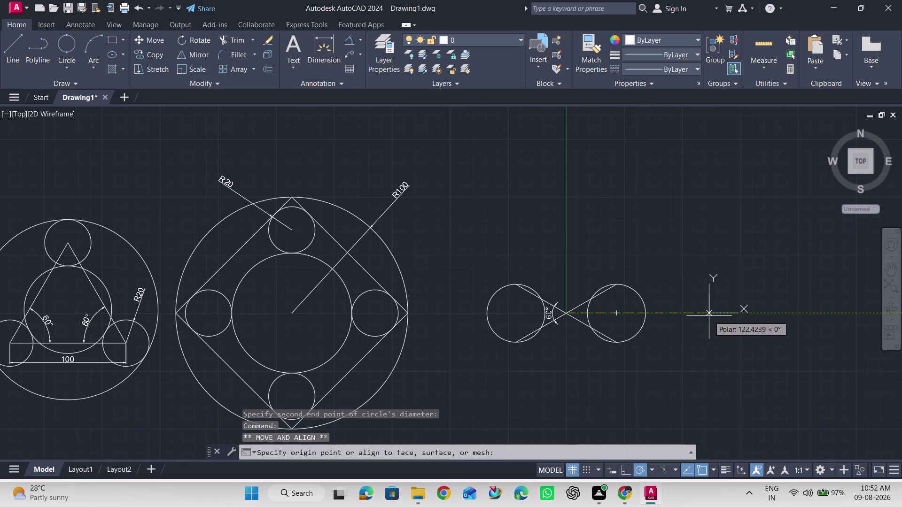
drag(709, 316, 716, 317)
click(716, 317)
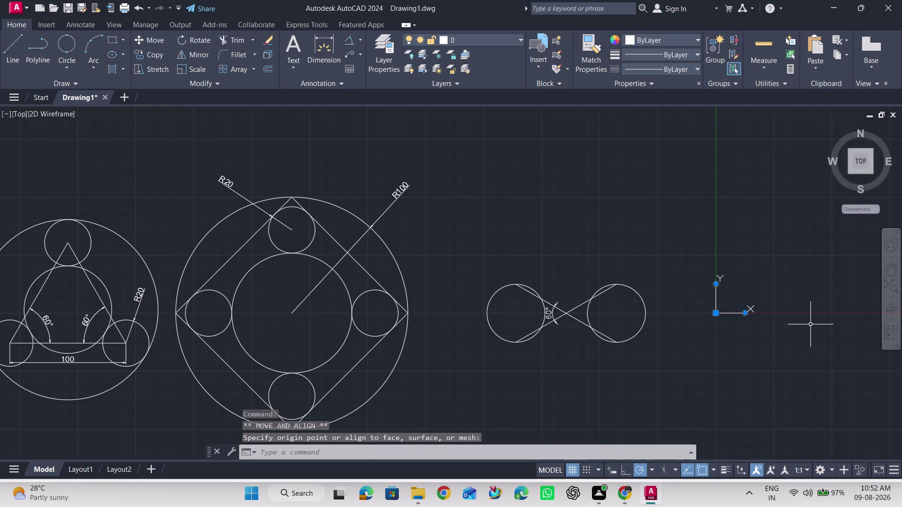
click(319, 38)
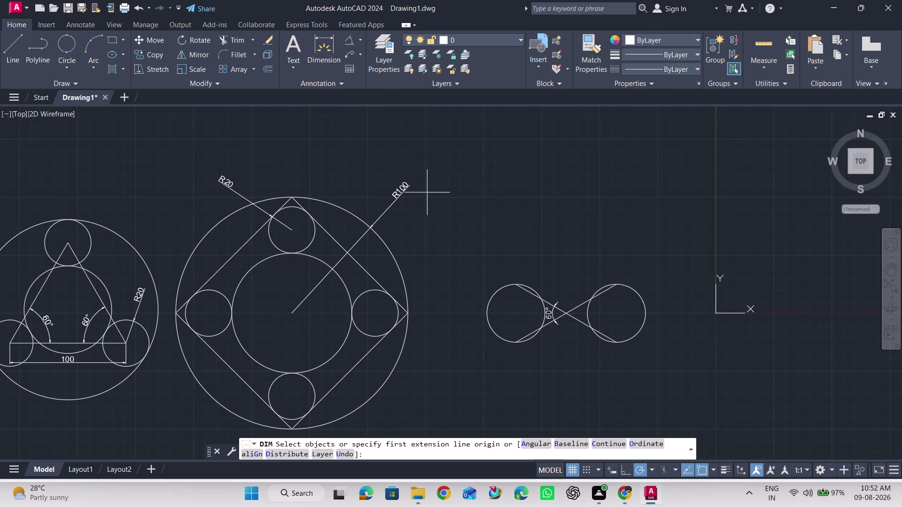
Dimension the rising line, then delete the inaccurate 100.04 result.
click(515, 288)
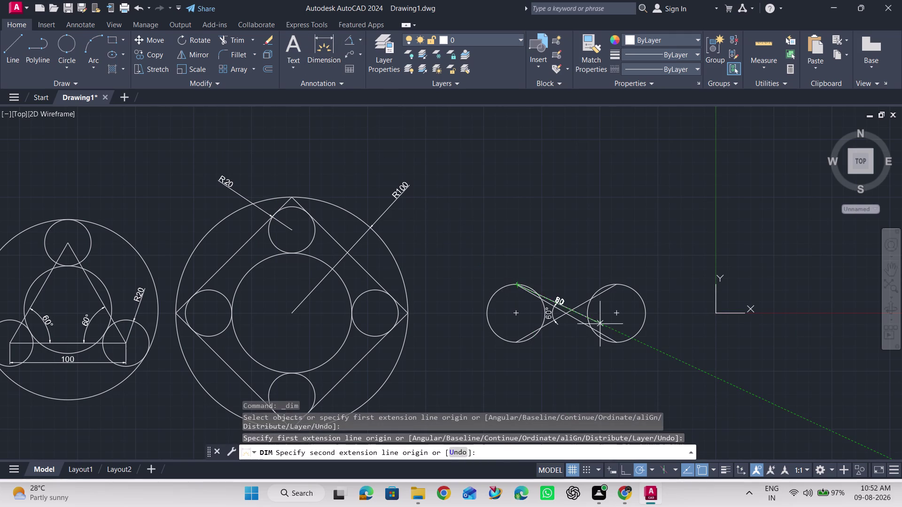
click(617, 342)
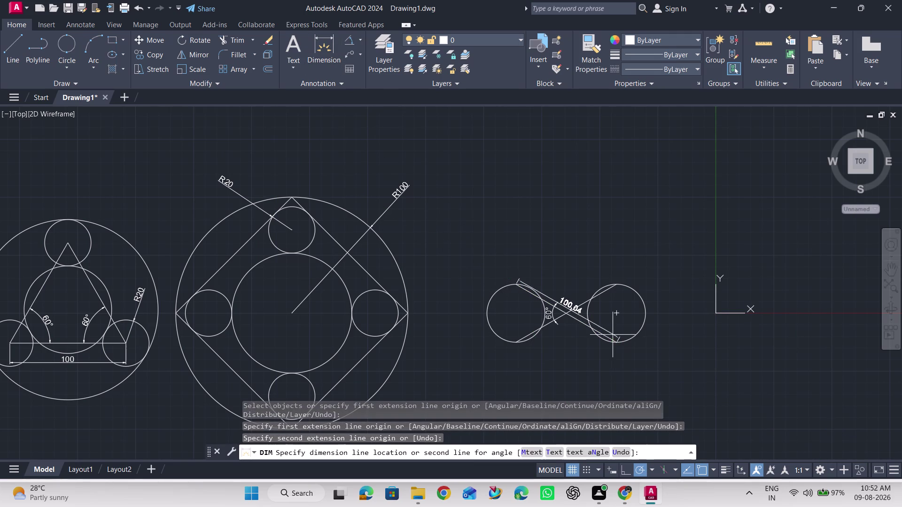
click(612, 320)
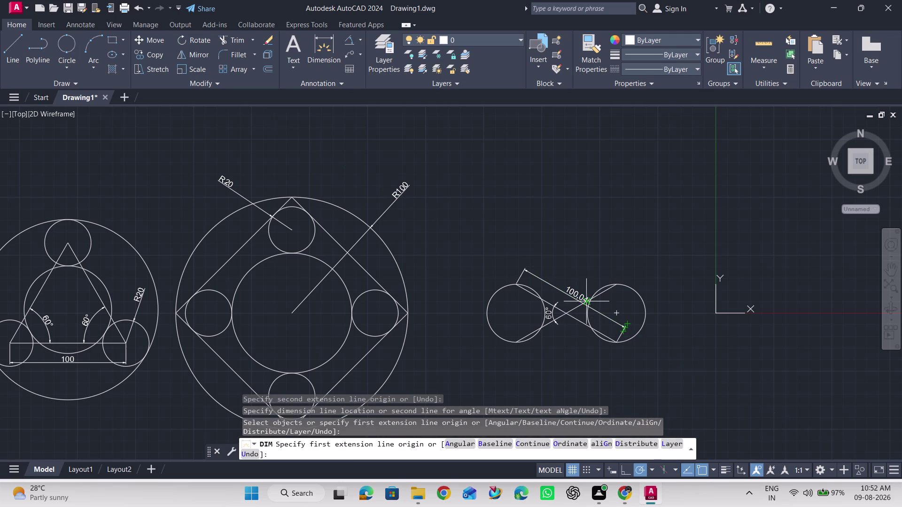
click(579, 297)
key(Escape)
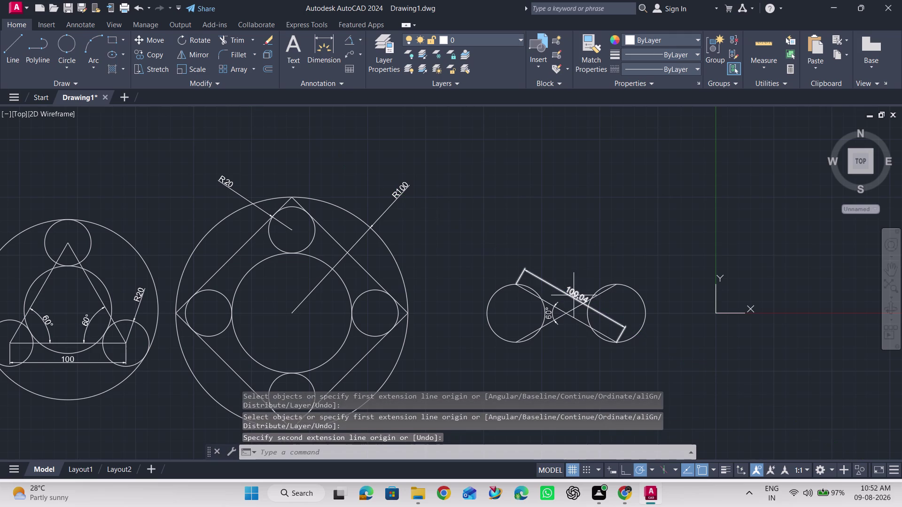
click(573, 295)
key(Delete)
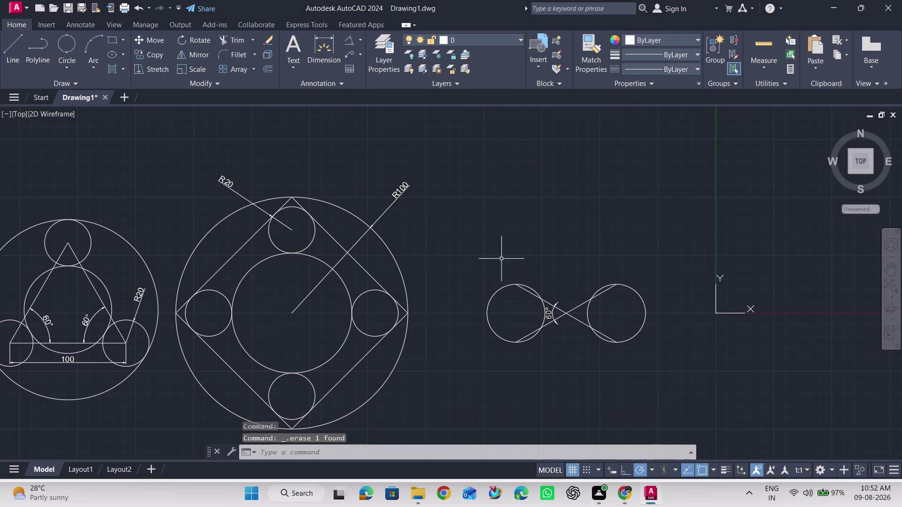
Re-dimension the rising line endpoint to endpoint, placing a 100 dimension above it.
click(320, 44)
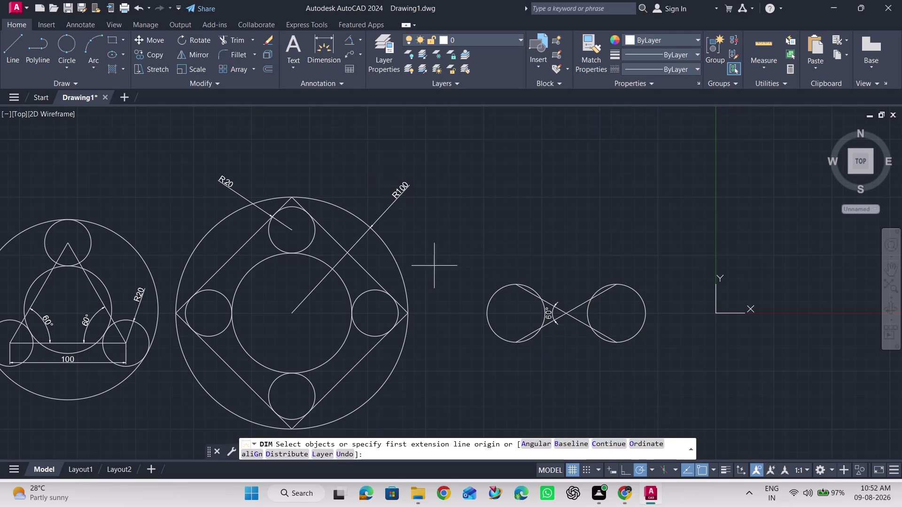
click(513, 341)
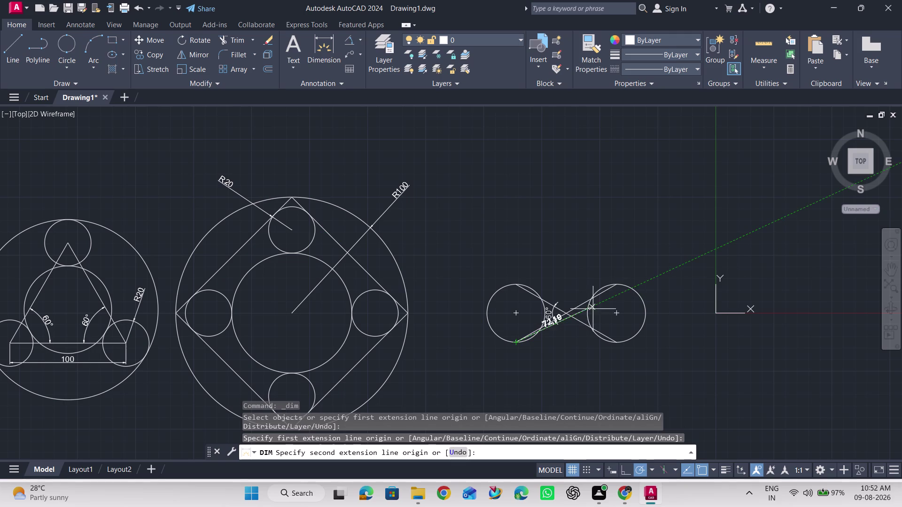
click(616, 285)
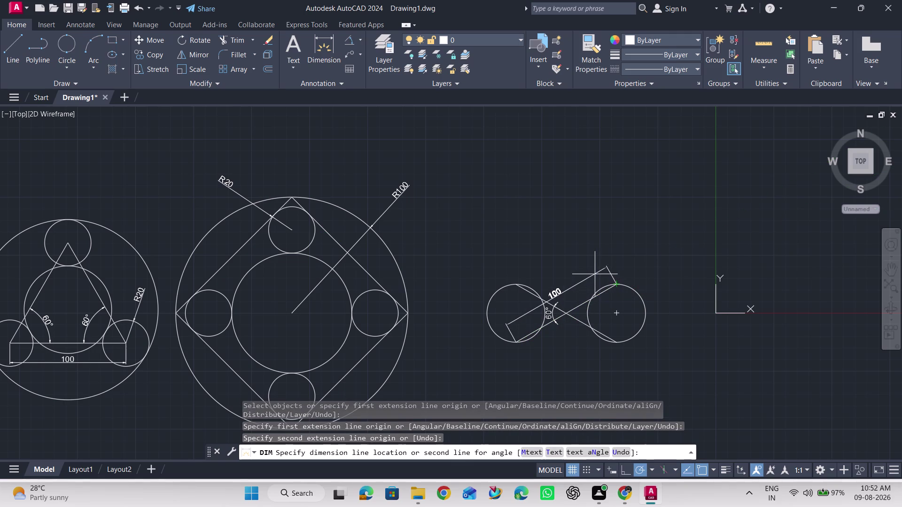
click(594, 274)
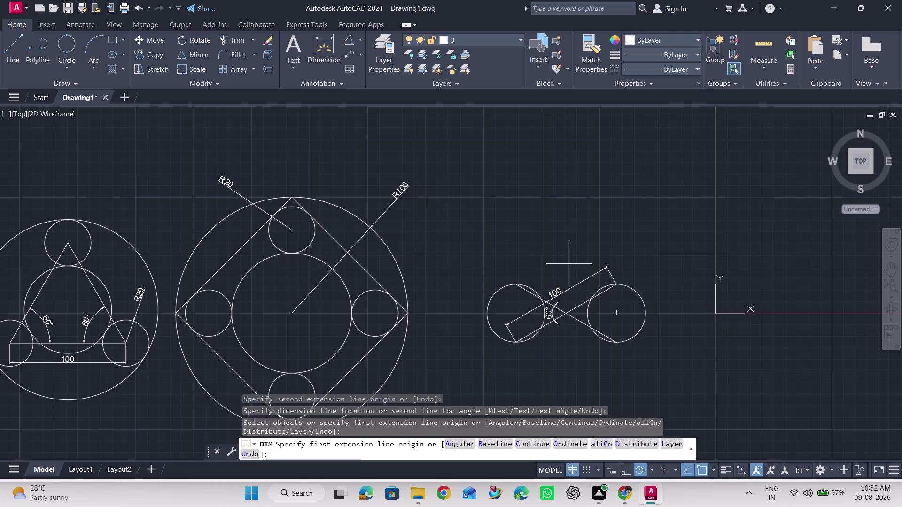
click(109, 42)
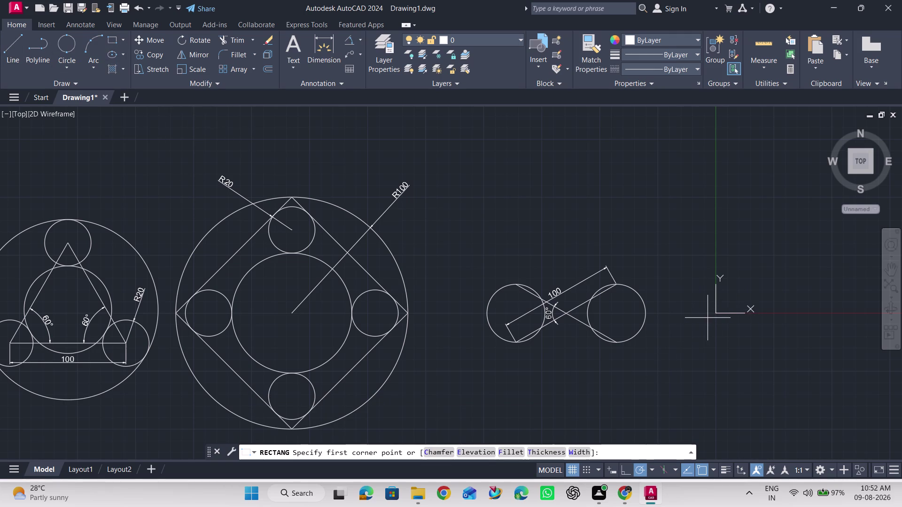
Draw a rectangle from corner 0,0 to 100,50 and zoom in on it.
text(0,)
text(0)
key(Return)
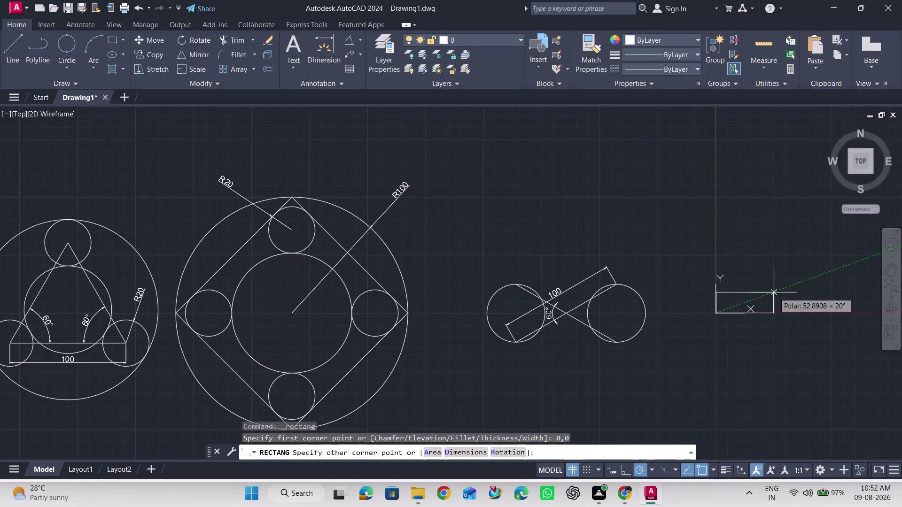
text(1)
text(00)
text(,5)
text(0)
key(Return)
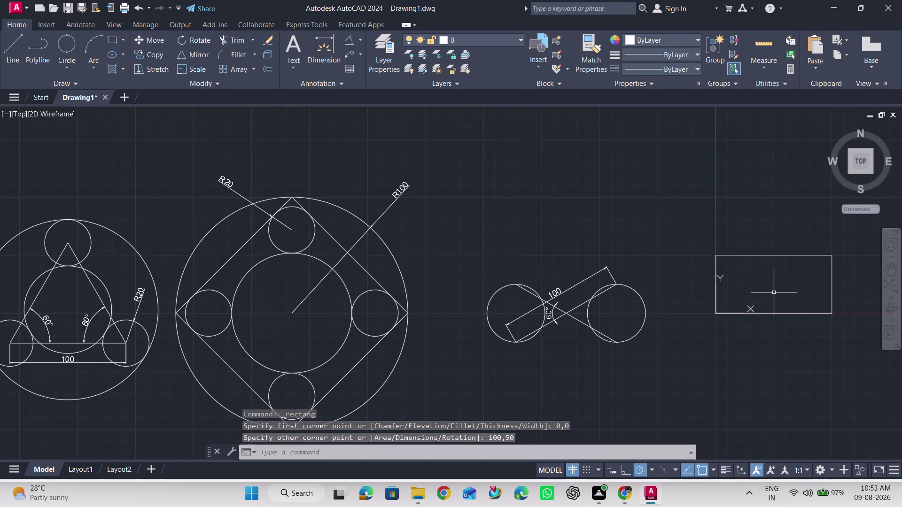
scroll(down, 3)
scroll(up, 3)
scroll(up, 3)
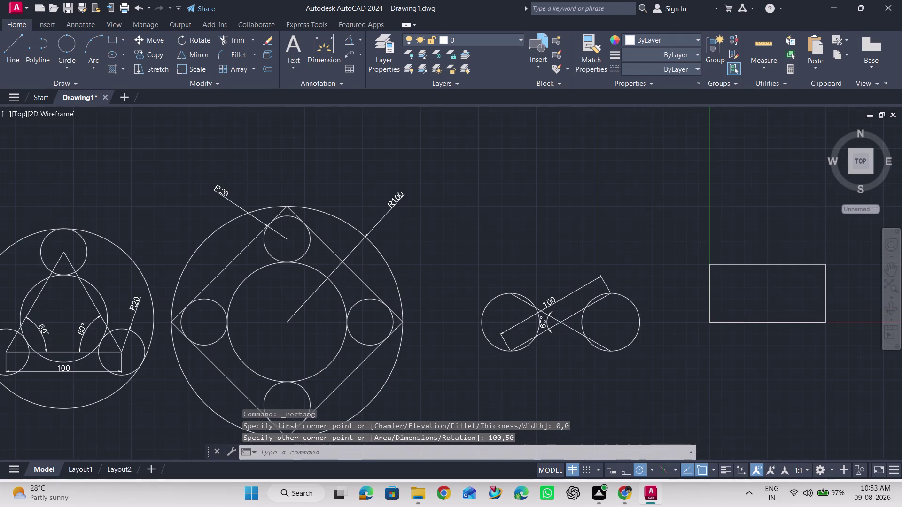
scroll(up, 3)
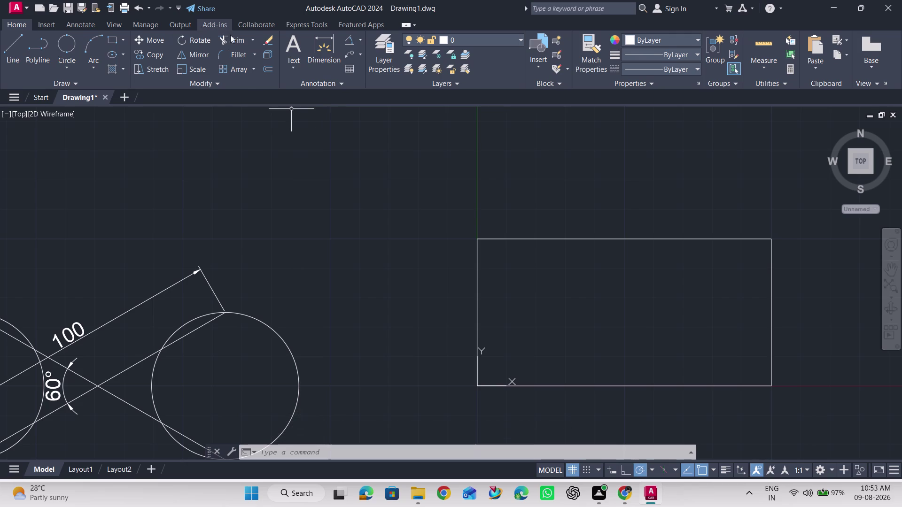
Dimension the rectangle's left side as 50 and its bottom side as 100.
click(323, 39)
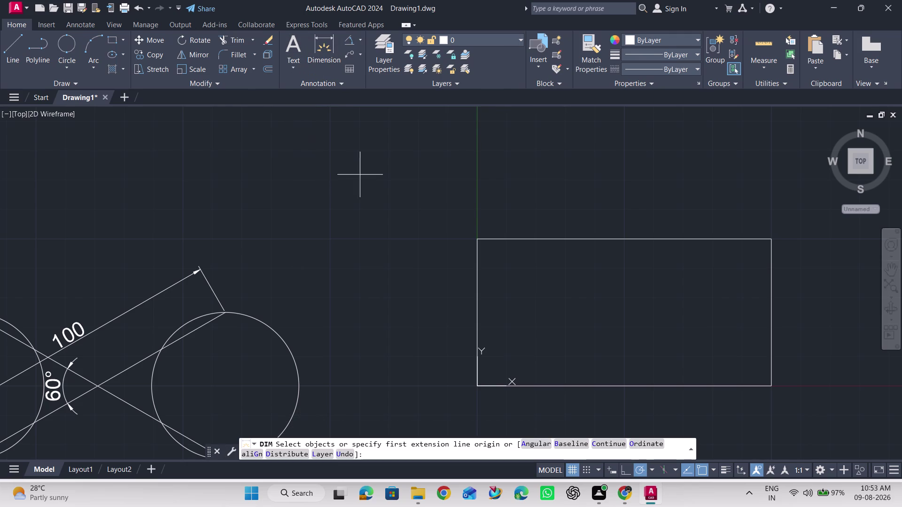
click(478, 241)
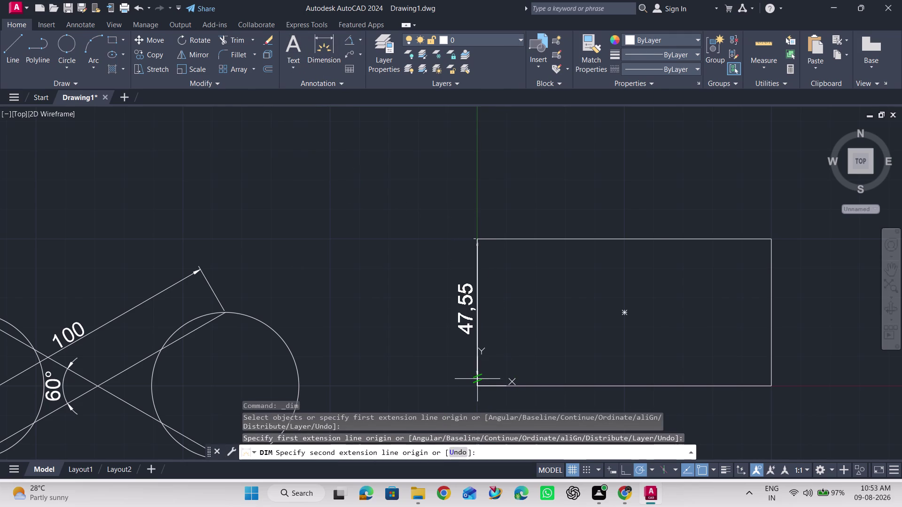
click(479, 388)
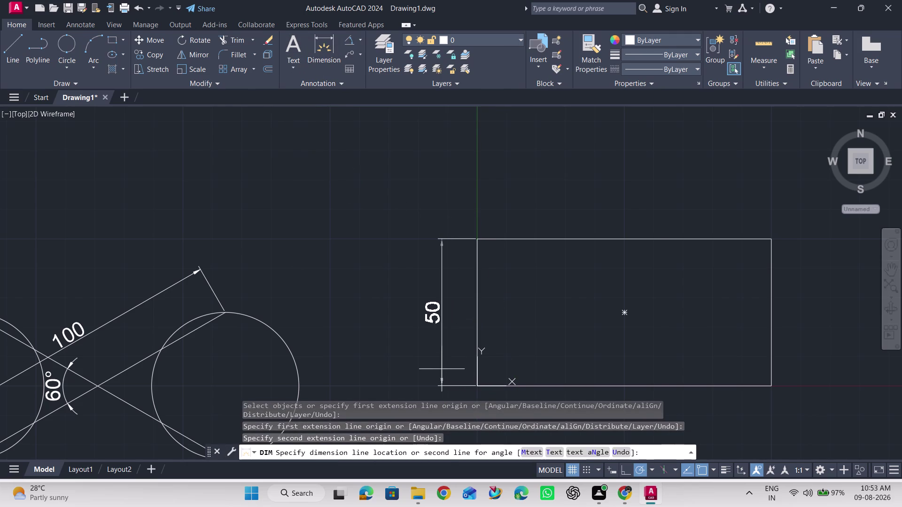
click(433, 364)
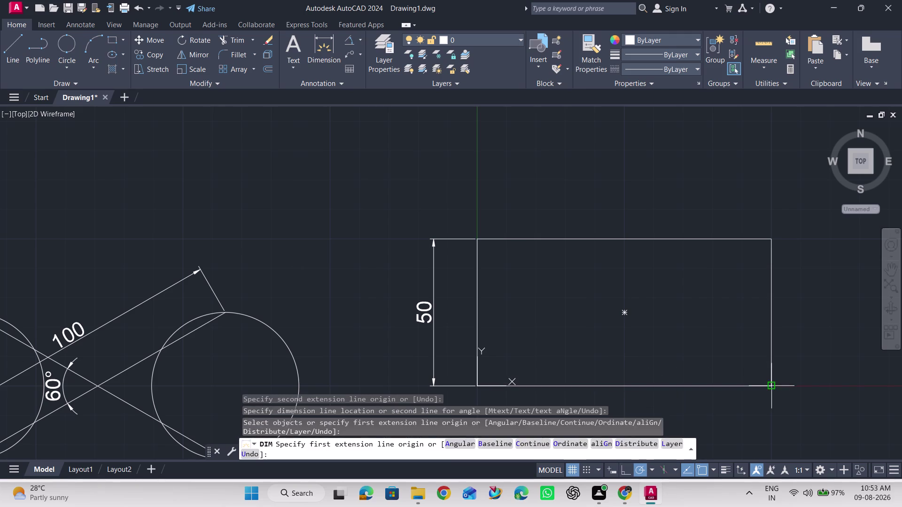
click(768, 385)
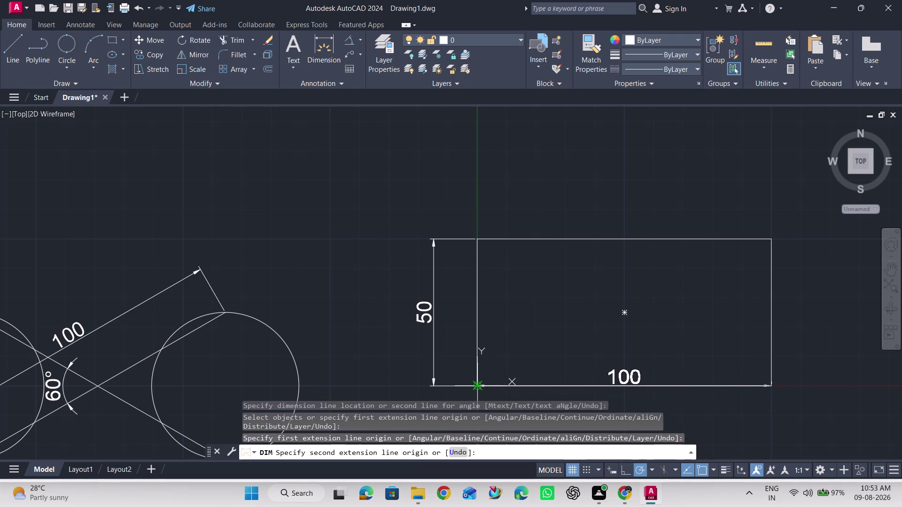
click(477, 388)
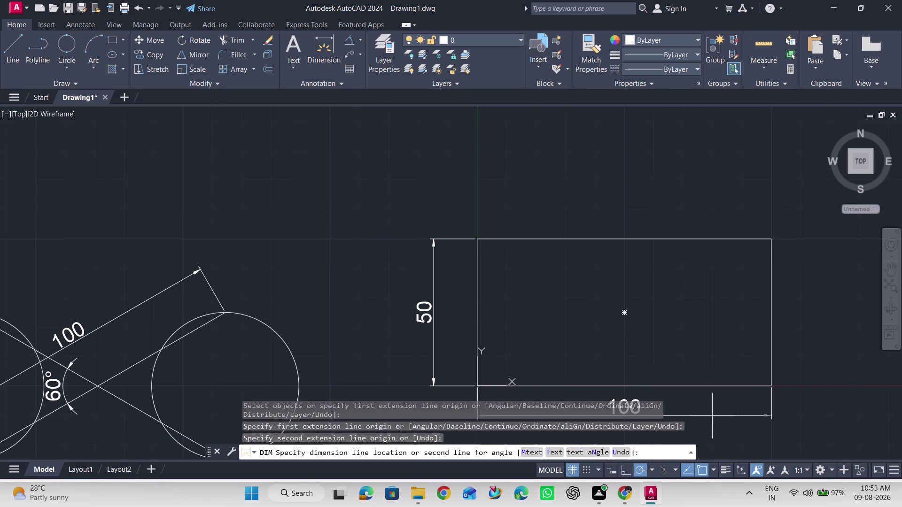
click(712, 416)
key(Escape)
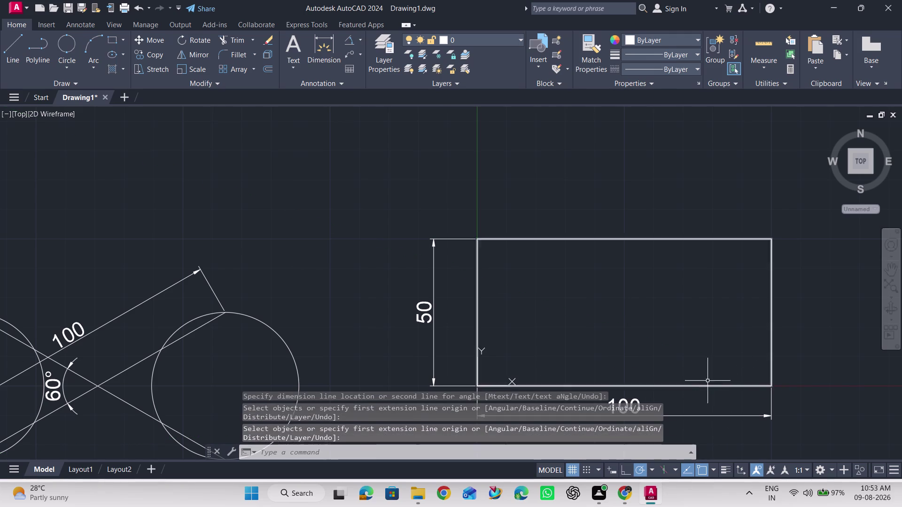
Adjust the view and start a 2-point circle on the rectangle's right edge.
scroll(down, 3)
scroll(down, 3)
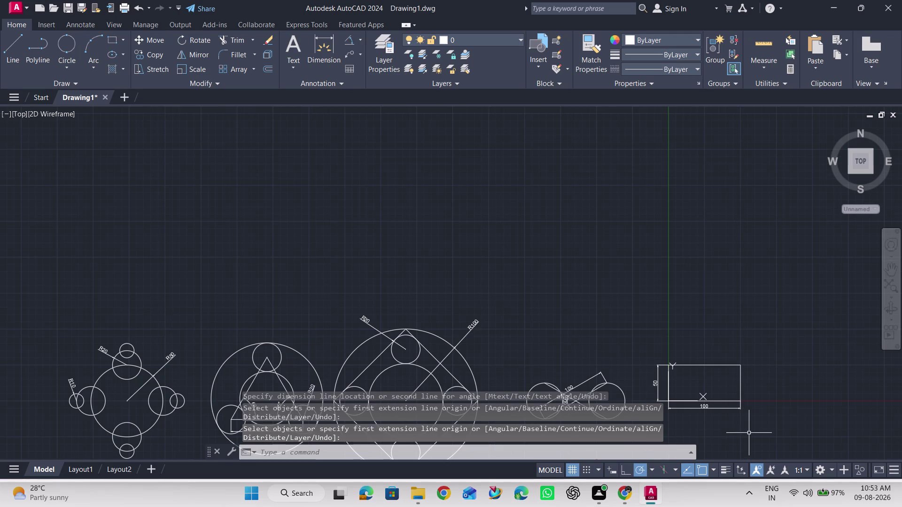
scroll(up, 3)
scroll(up, 3)
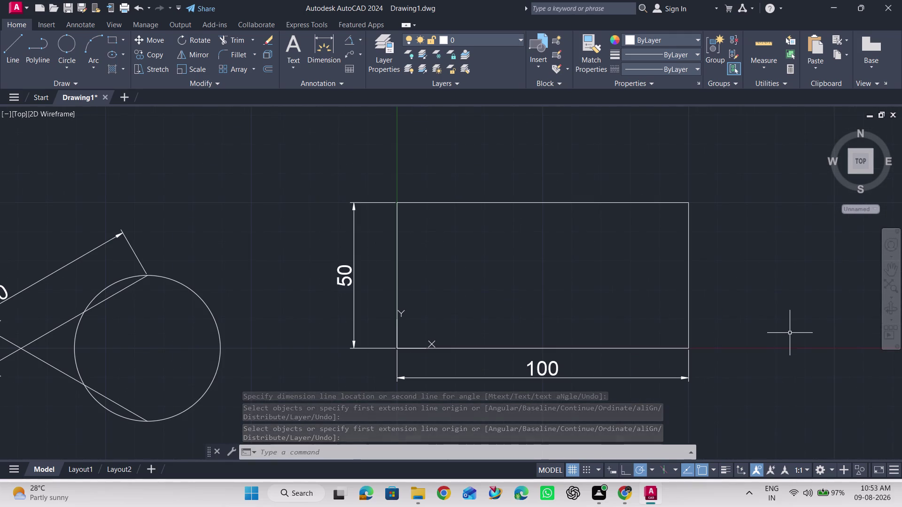
scroll(up, 3)
scroll(down, 3)
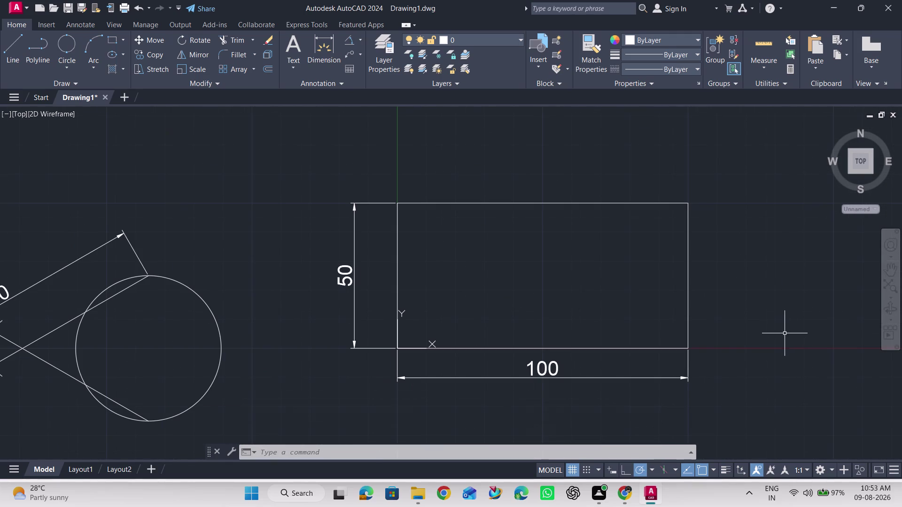
click(59, 41)
click(689, 206)
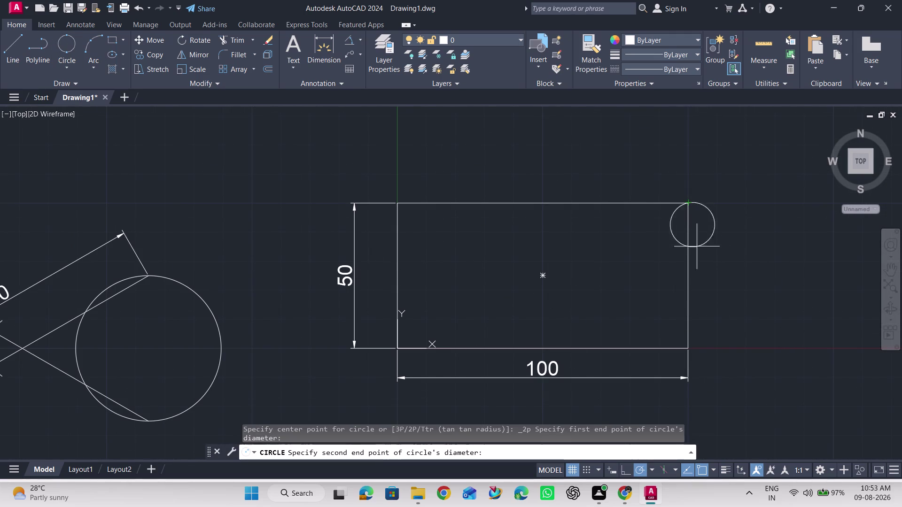
Finish the circle at the rectangle's bottom-right corner, spanning its right edge.
click(688, 350)
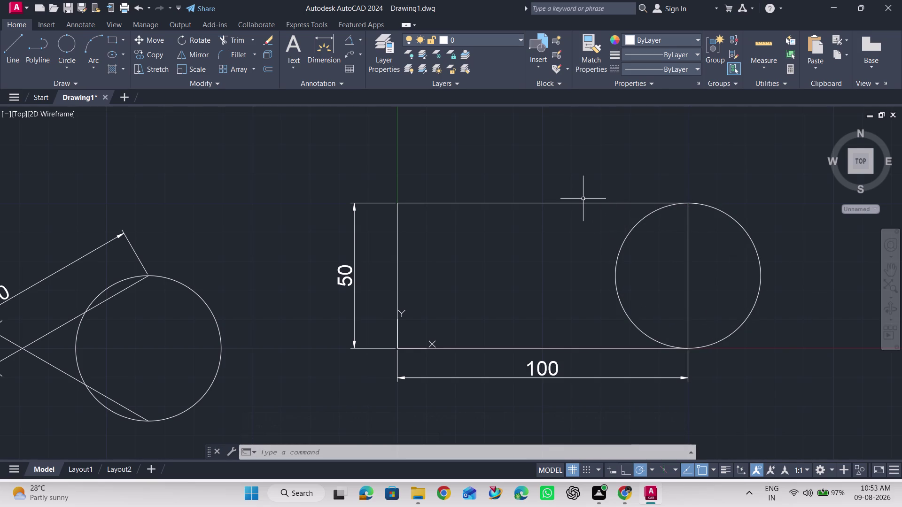
click(66, 67)
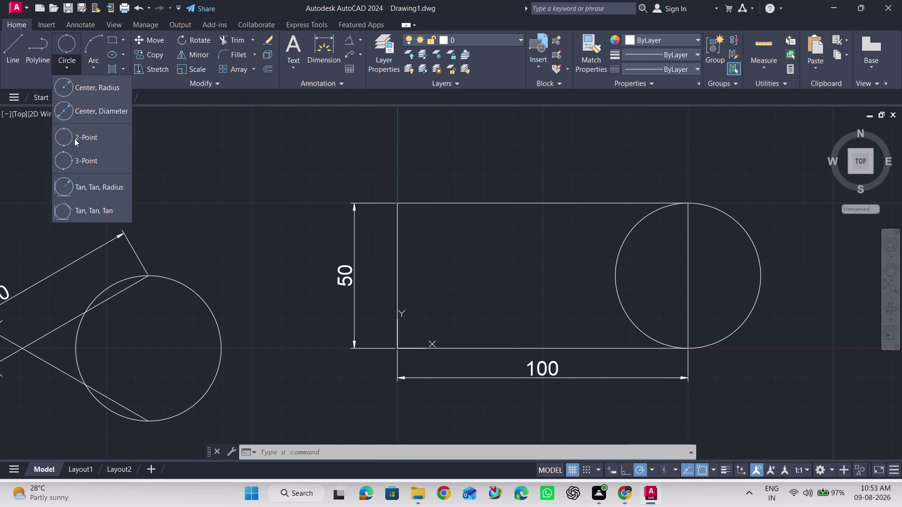
Start a three-point circle from the small circle's right point, then cancel it.
click(74, 165)
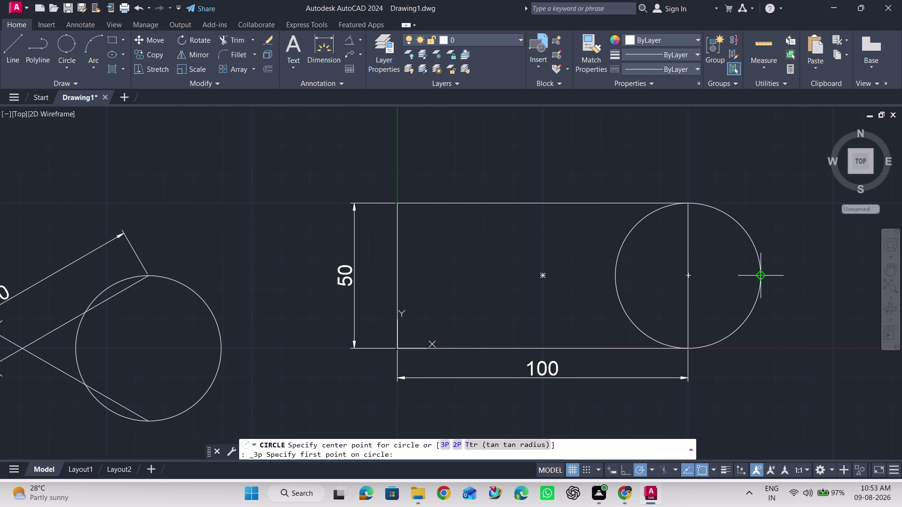
click(763, 274)
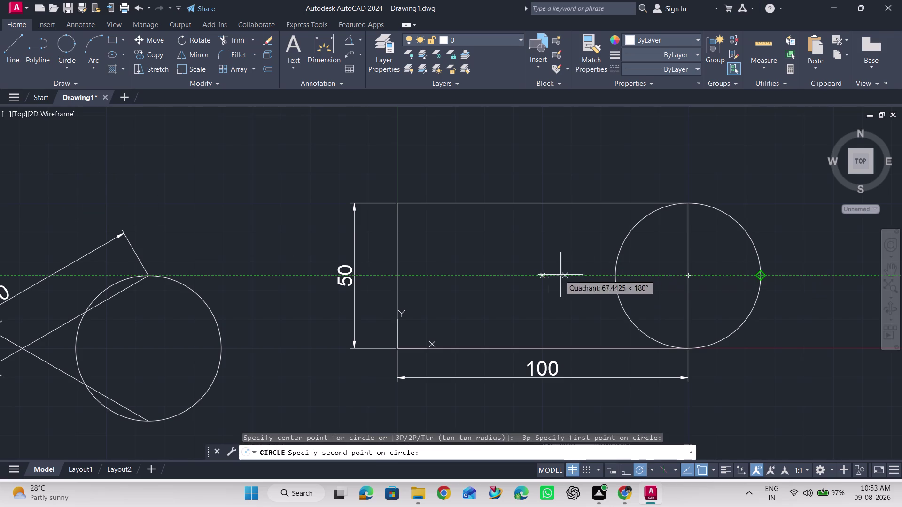
click(541, 274)
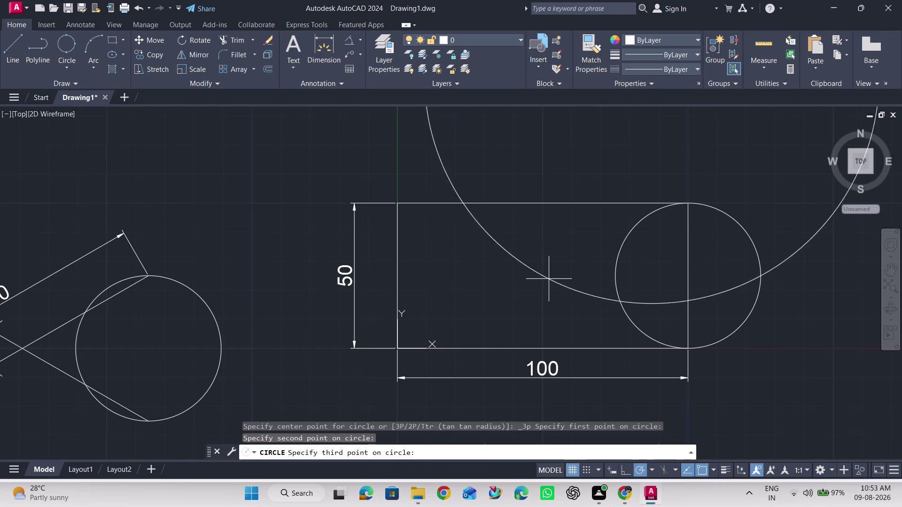
key(Escape)
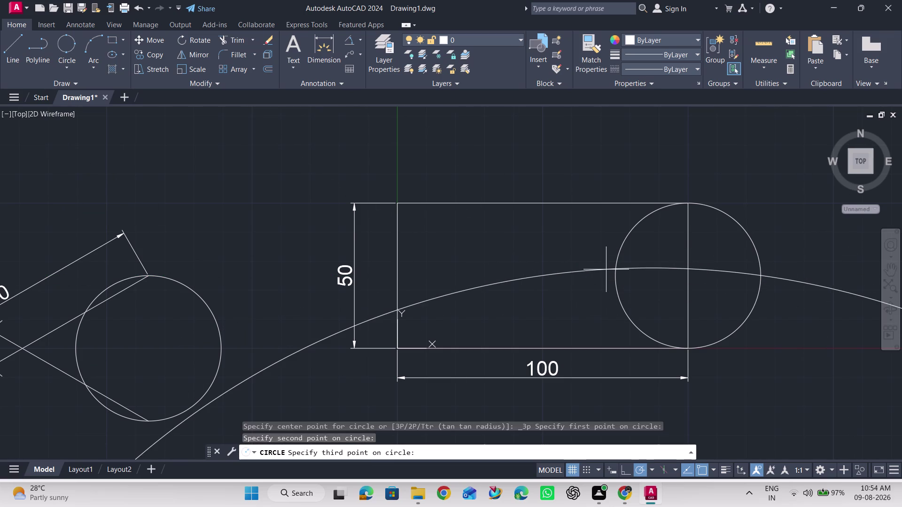
Draw a two-point circle from the small circle's right quadrant to the rectangle's centre.
click(68, 70)
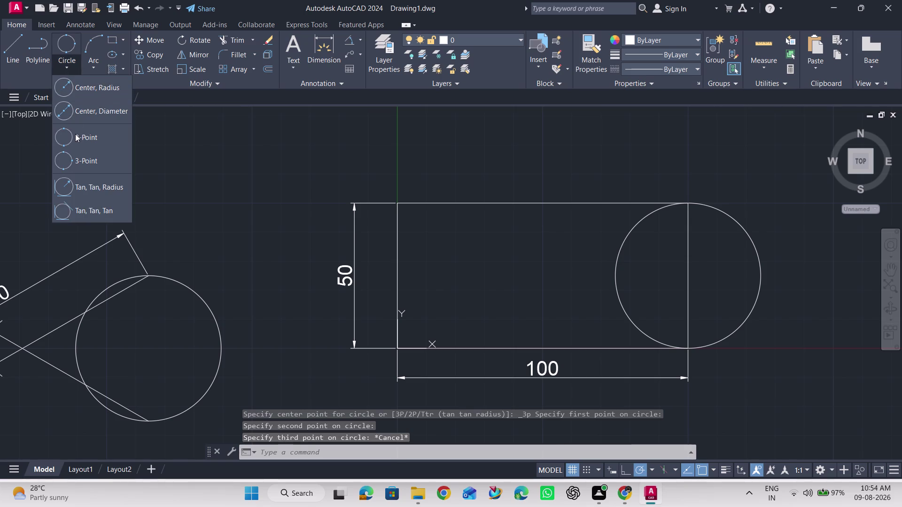
click(75, 134)
click(759, 274)
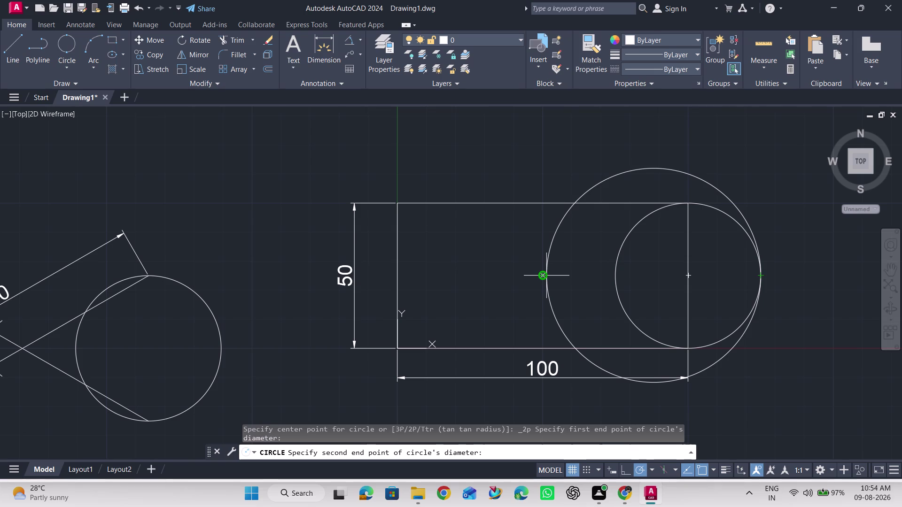
click(545, 276)
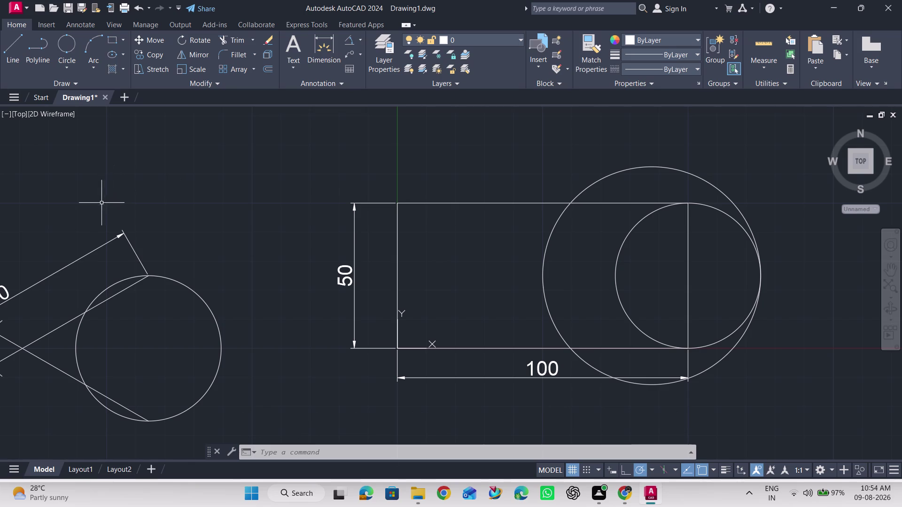
click(65, 67)
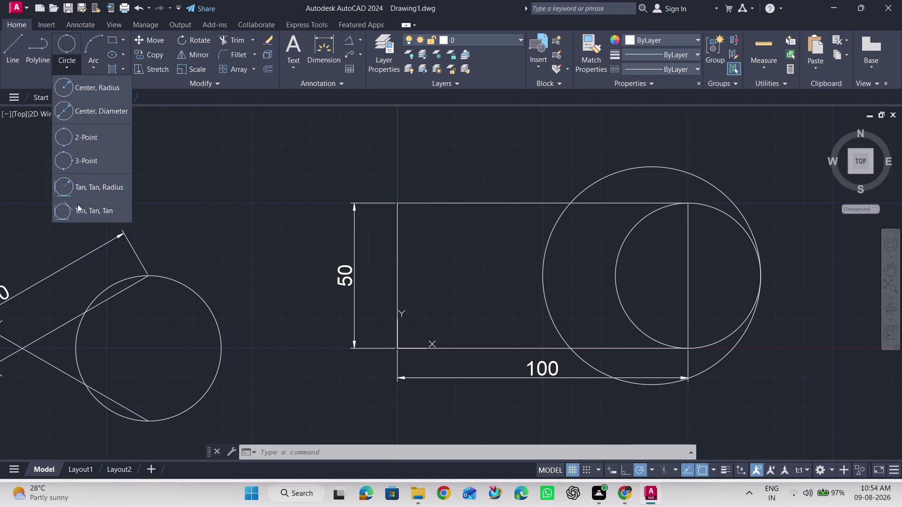
click(79, 210)
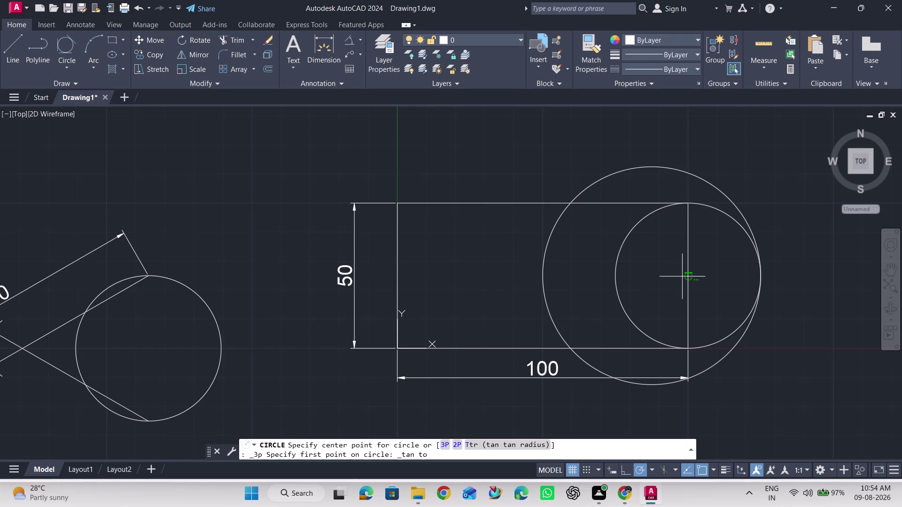
click(391, 277)
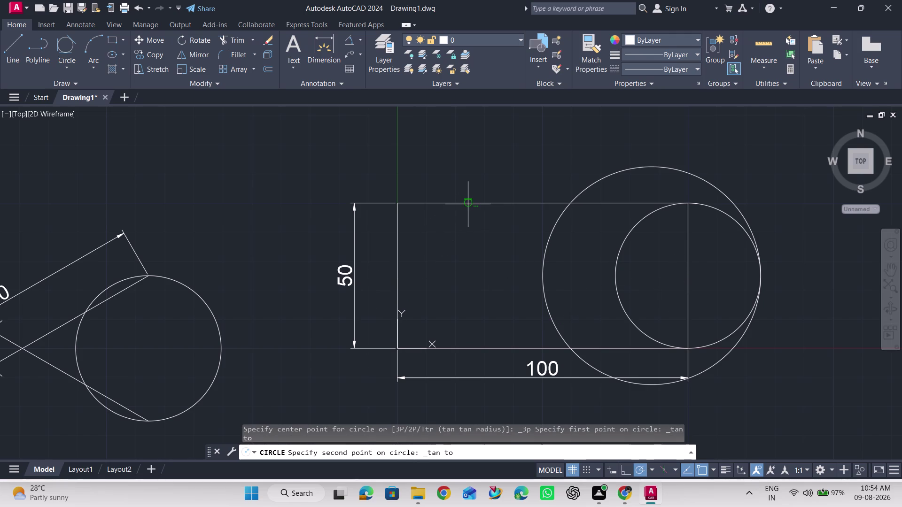
click(468, 204)
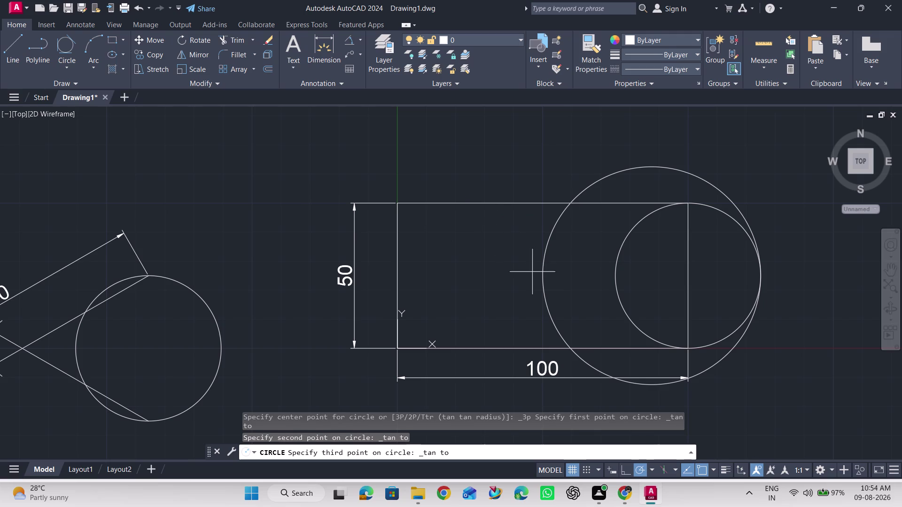
click(542, 280)
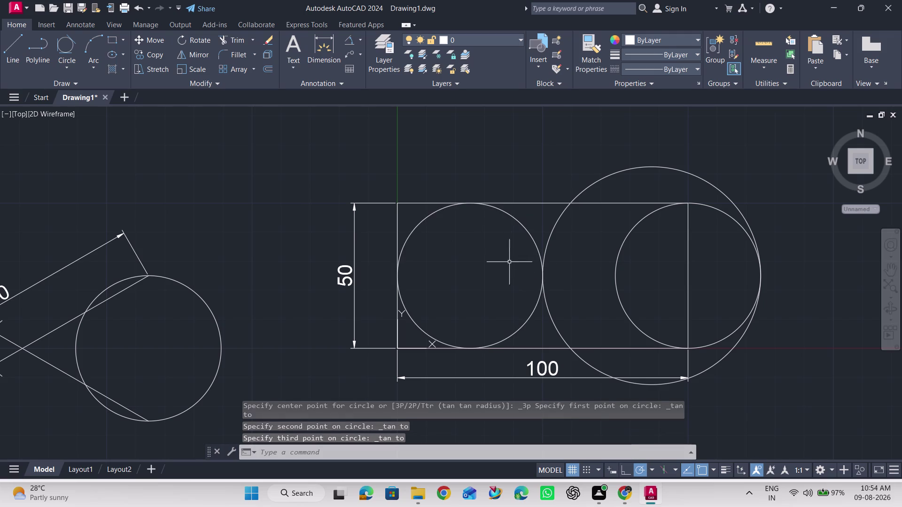
click(522, 226)
key(Delete)
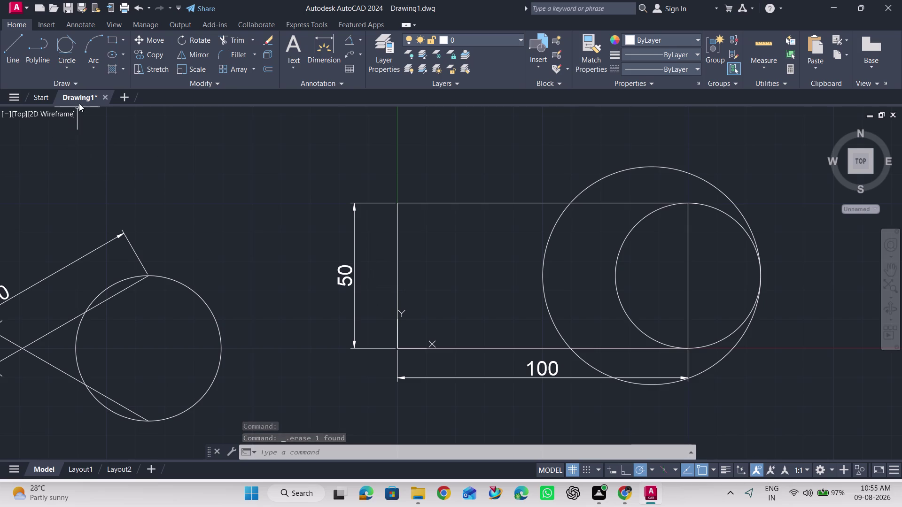
click(72, 69)
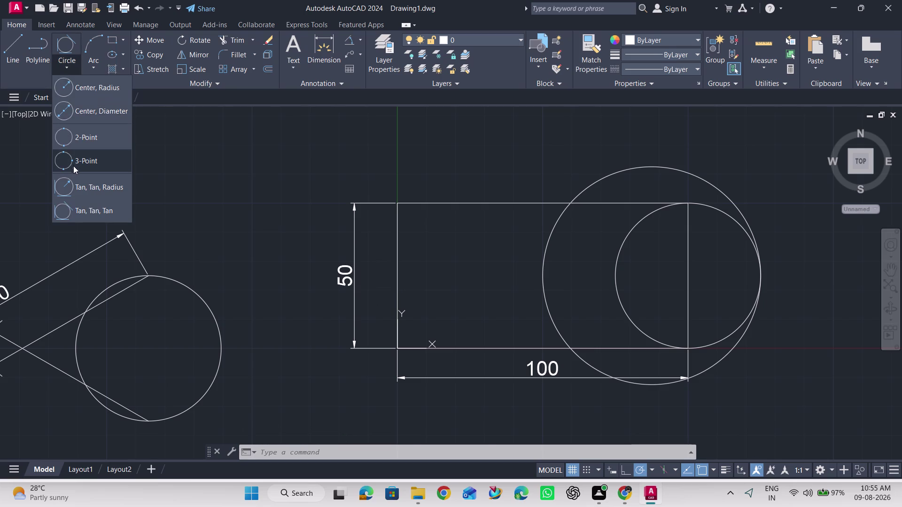
click(74, 161)
click(540, 274)
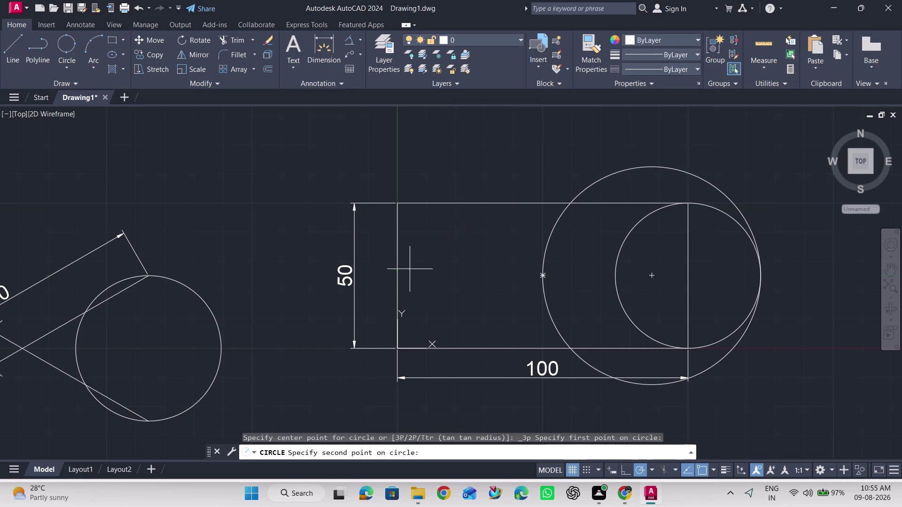
click(395, 275)
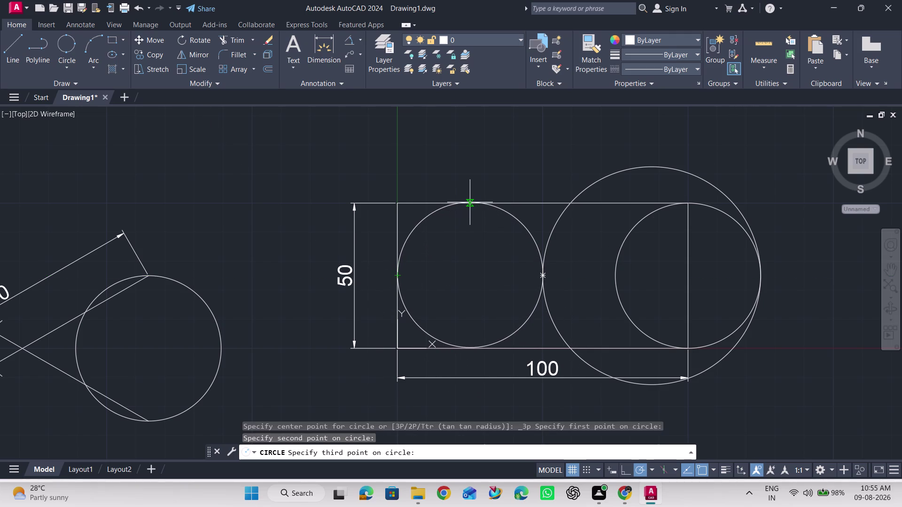
key(Escape)
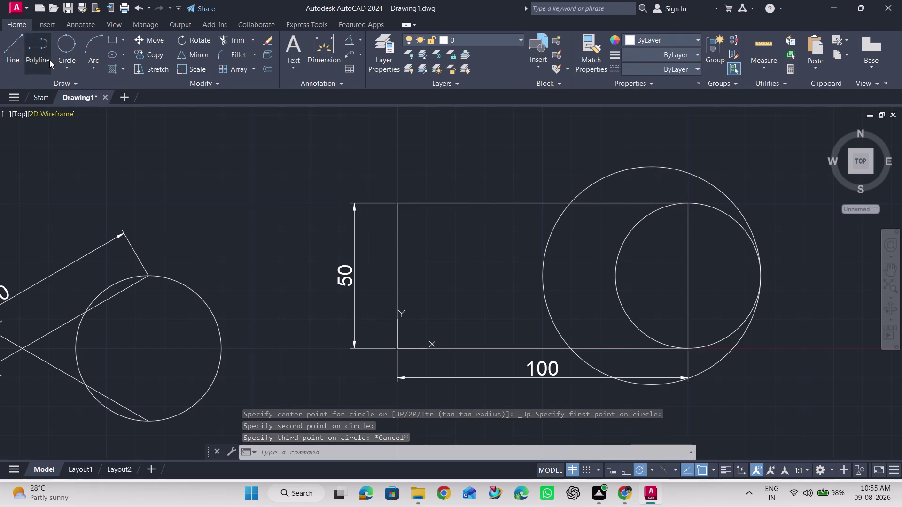
click(66, 50)
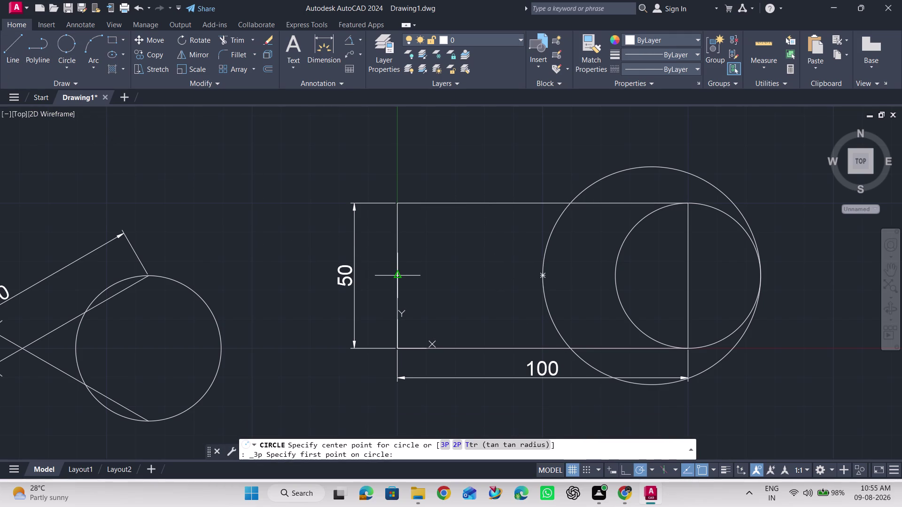
click(397, 276)
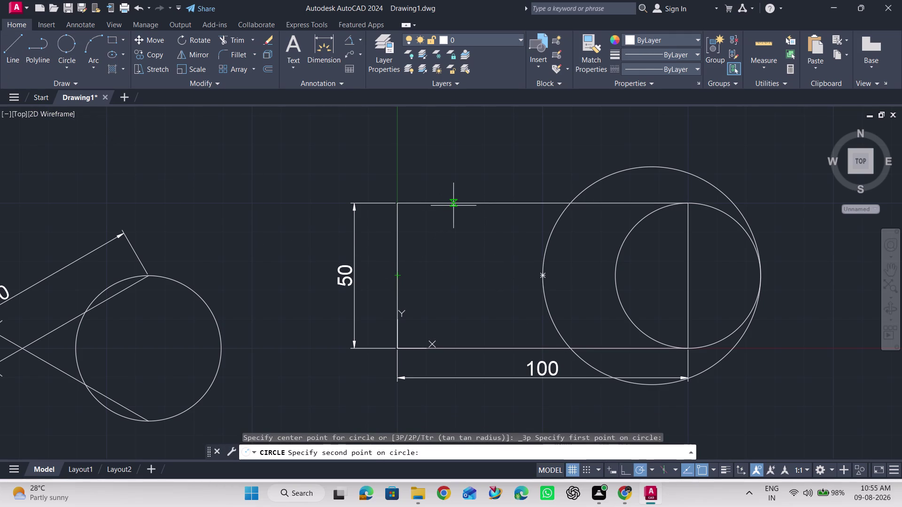
click(454, 206)
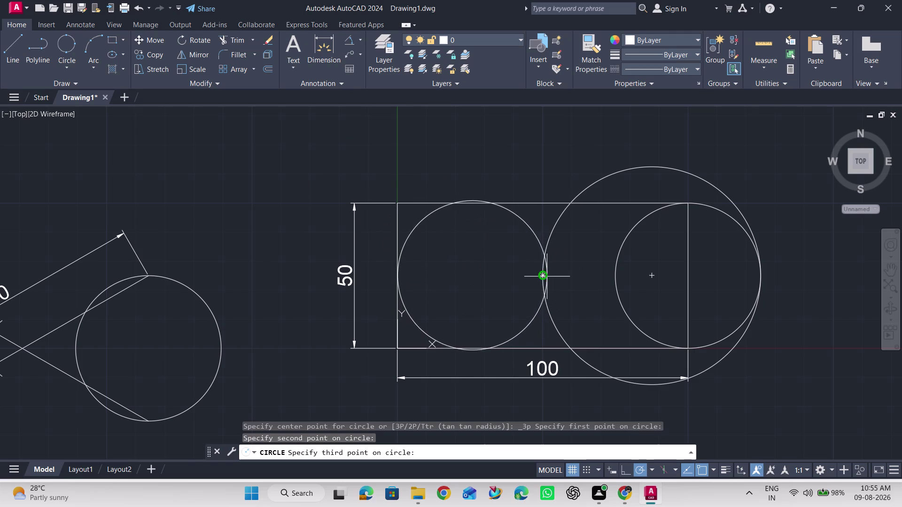
key(Escape)
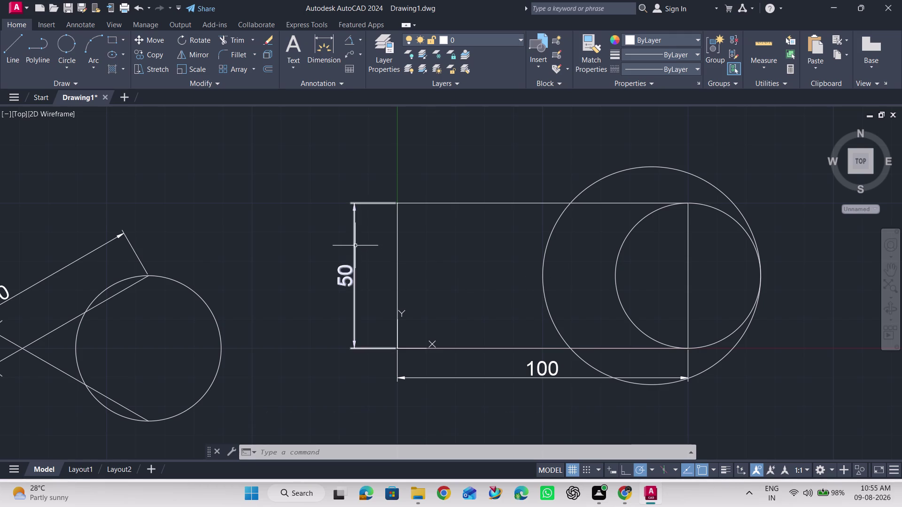
click(63, 61)
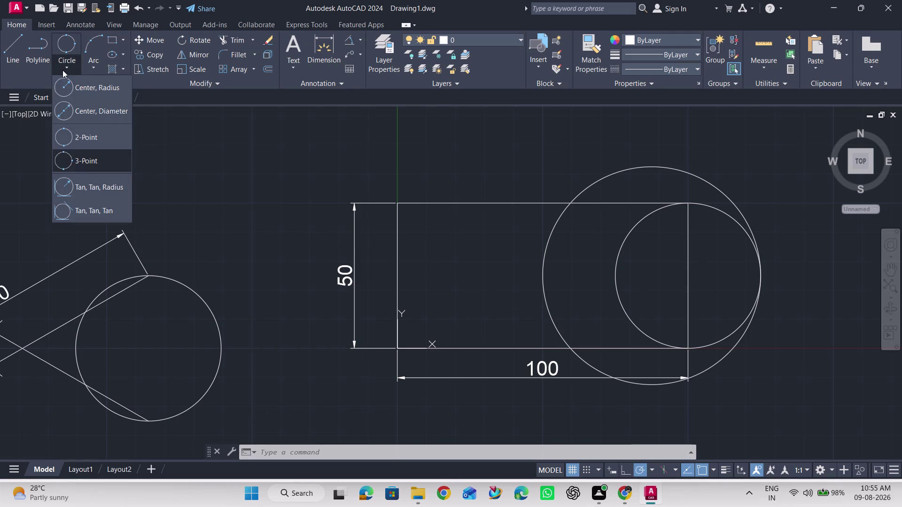
click(79, 136)
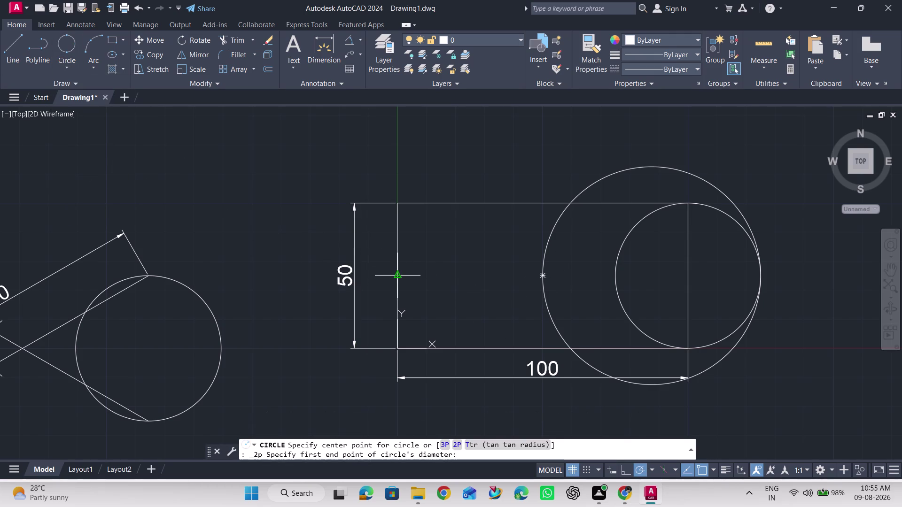
click(400, 276)
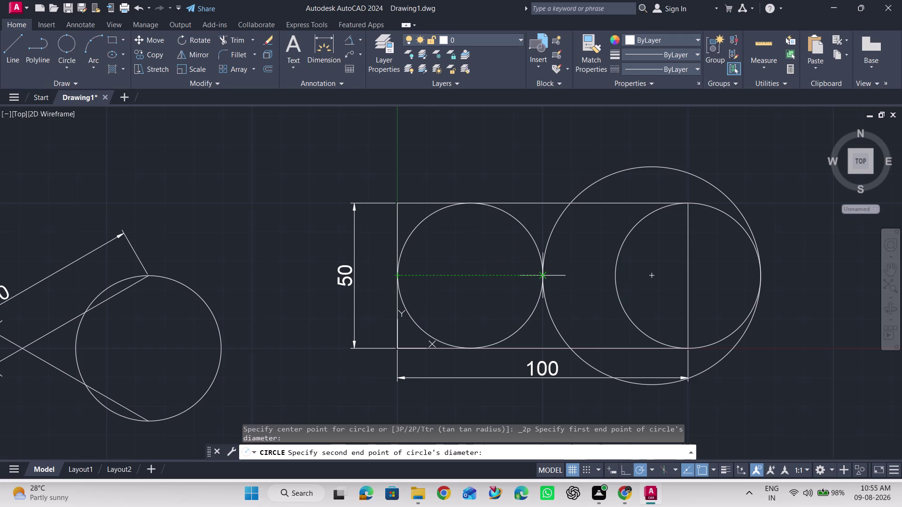
key(Escape)
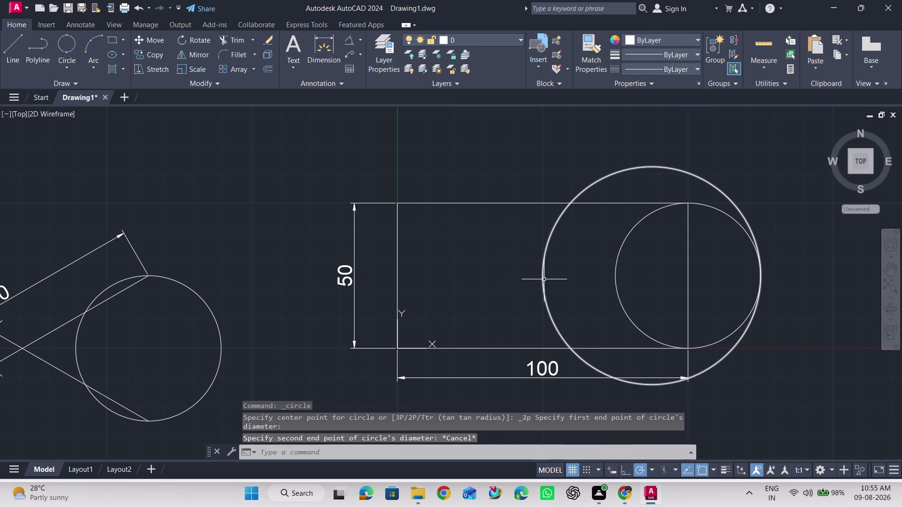
click(544, 263)
key(Delete)
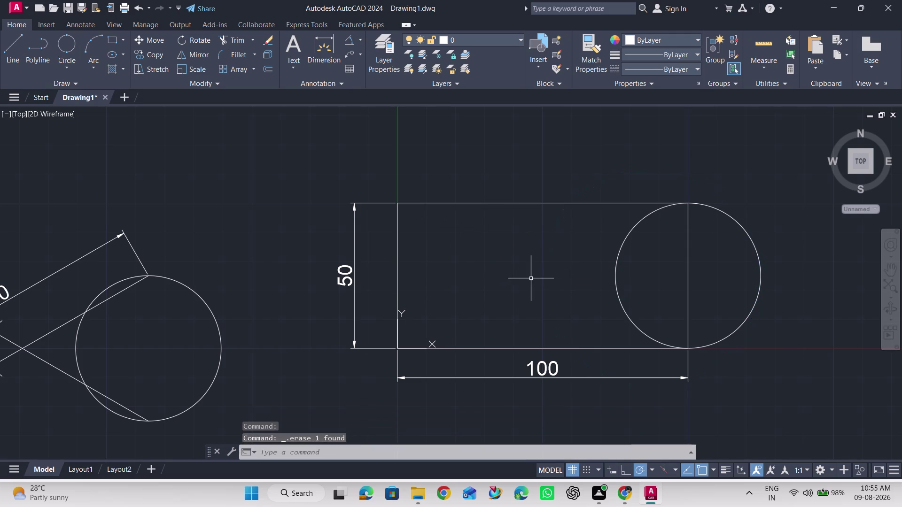
click(70, 63)
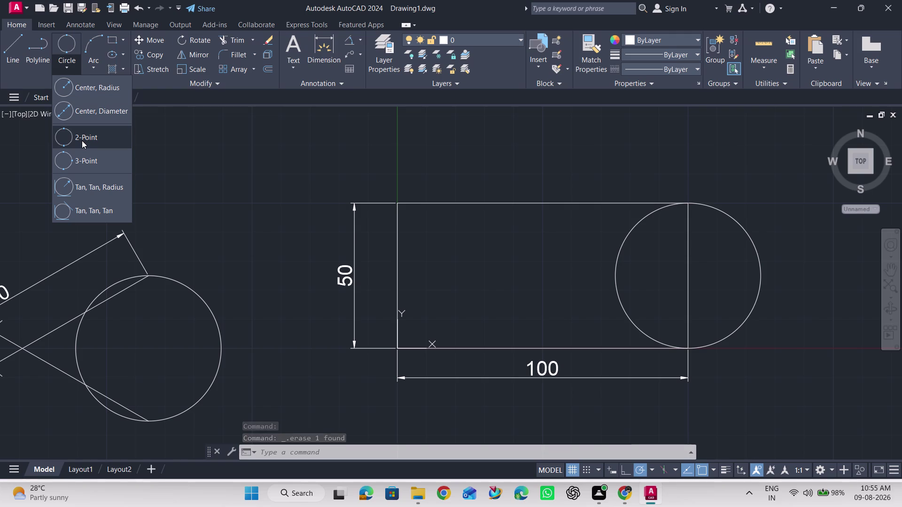
click(82, 140)
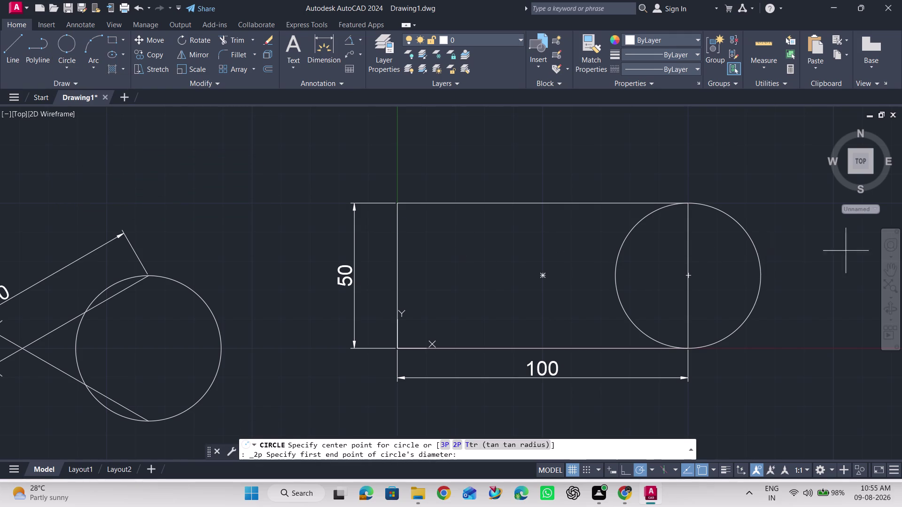
click(759, 271)
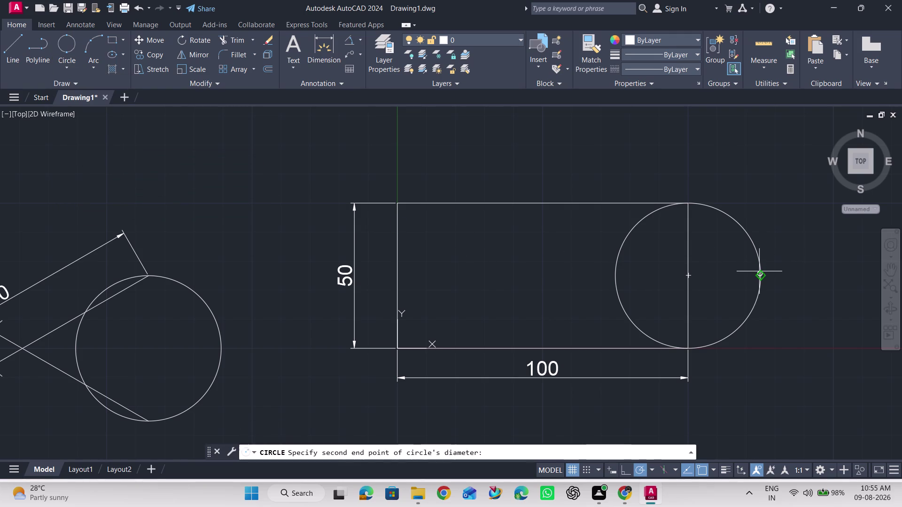
key(Escape)
key(ctrl+z)
key(ctrl+z)
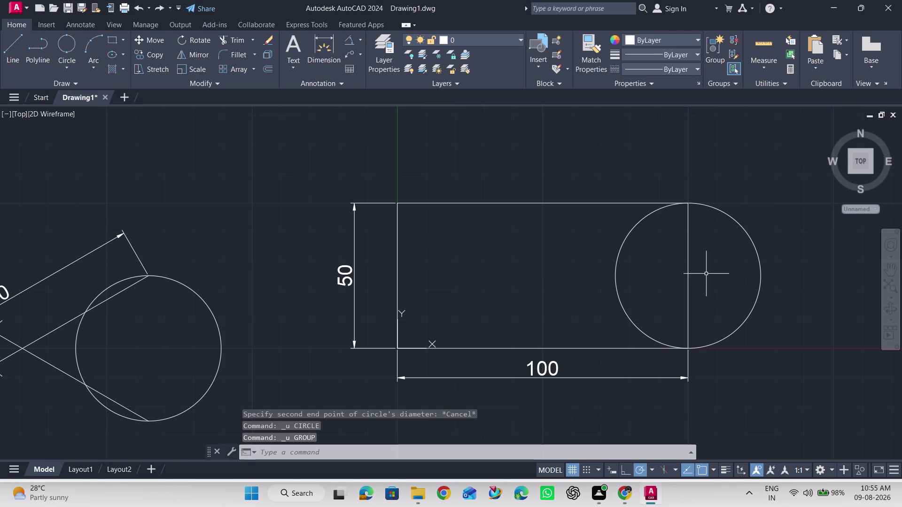
key(ctrl+z)
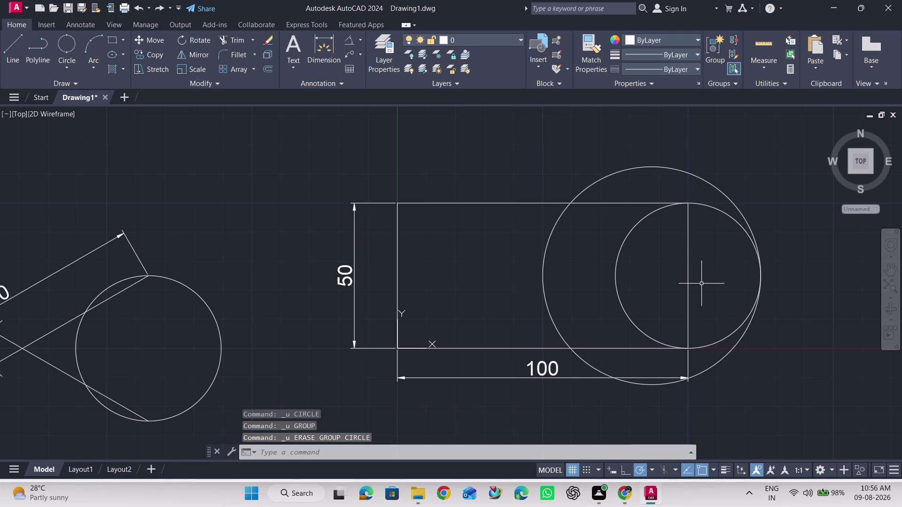
click(62, 65)
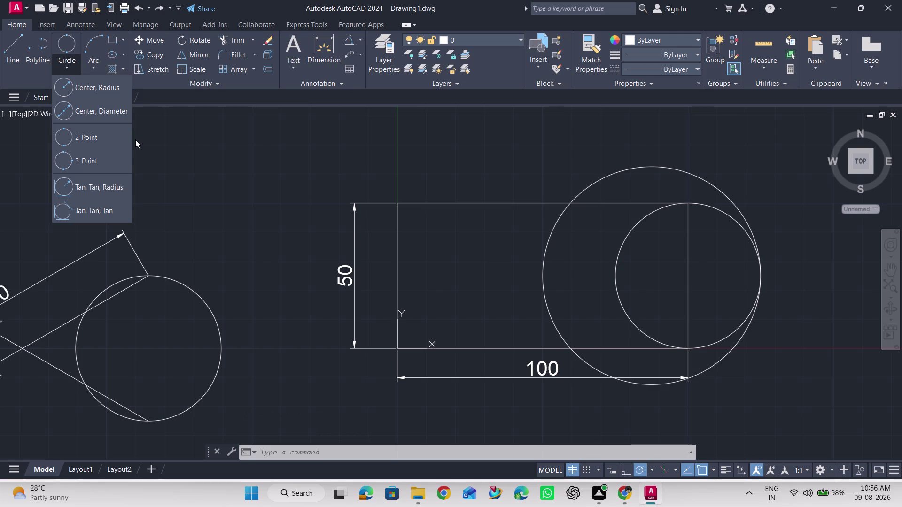
click(97, 191)
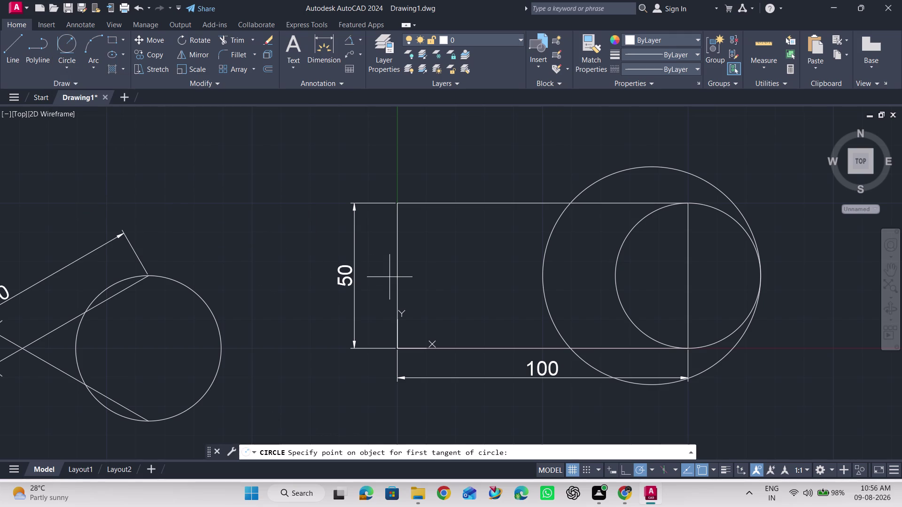
click(395, 248)
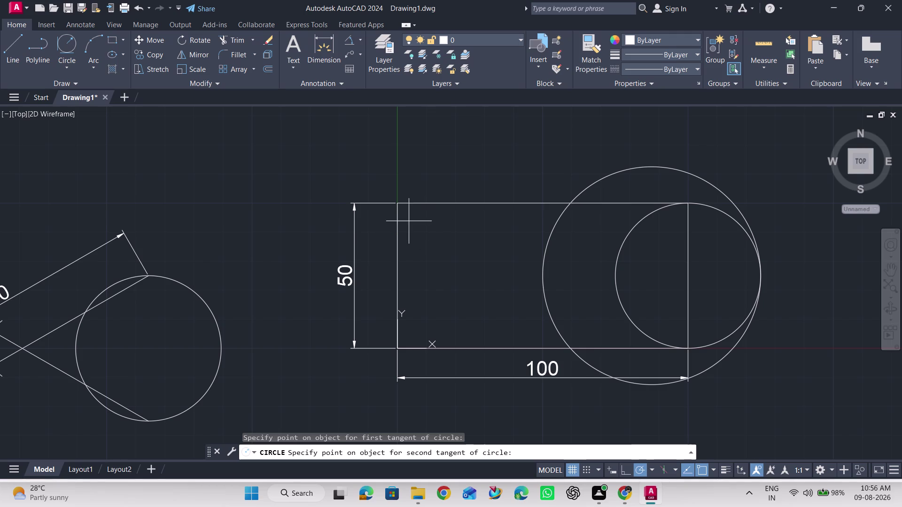
click(544, 261)
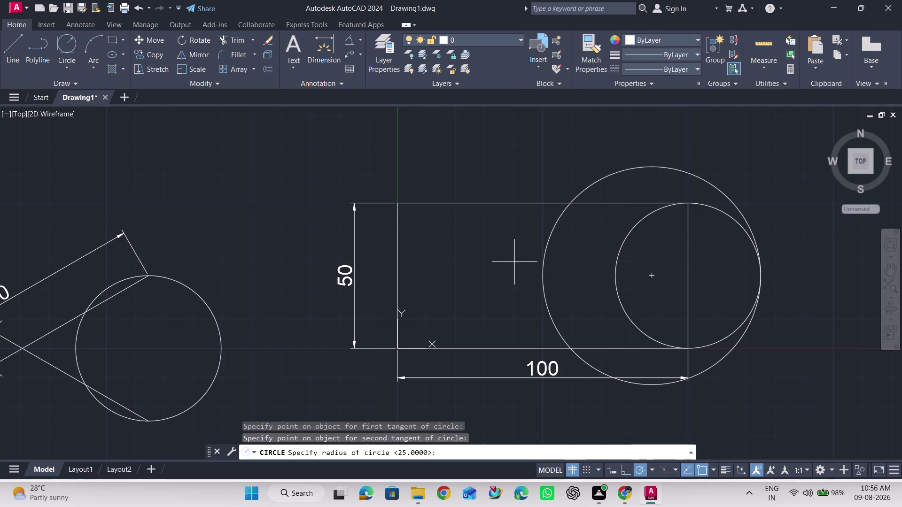
key(Escape)
click(72, 70)
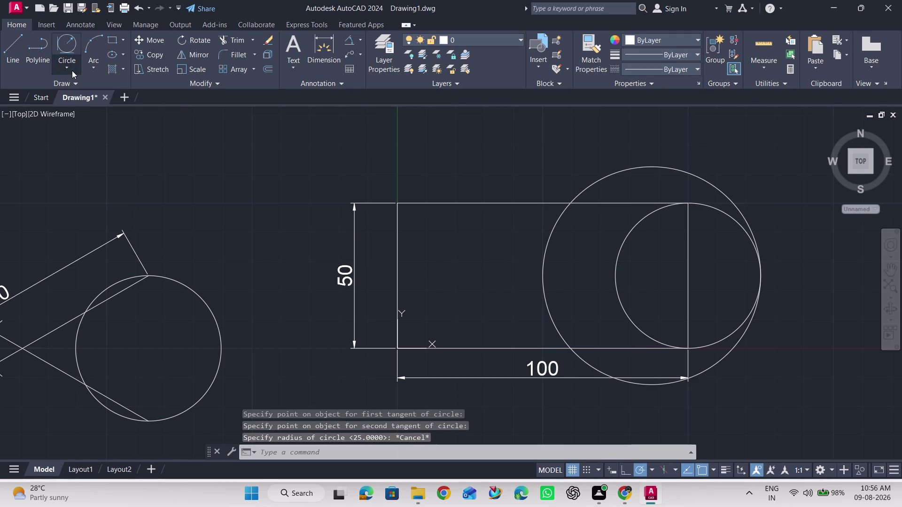
Draw a Tan, Tan, Tan circle on the rectangle edges, then erase it and the outer circle.
click(82, 215)
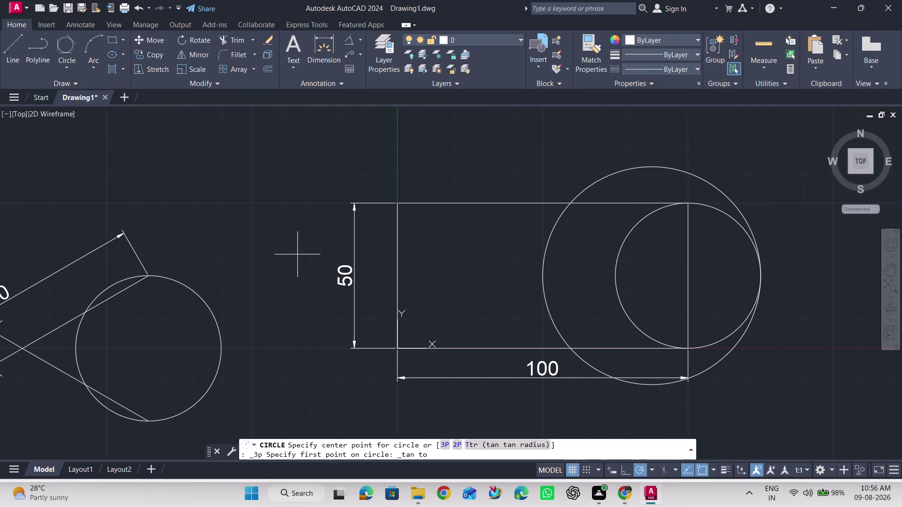
click(396, 246)
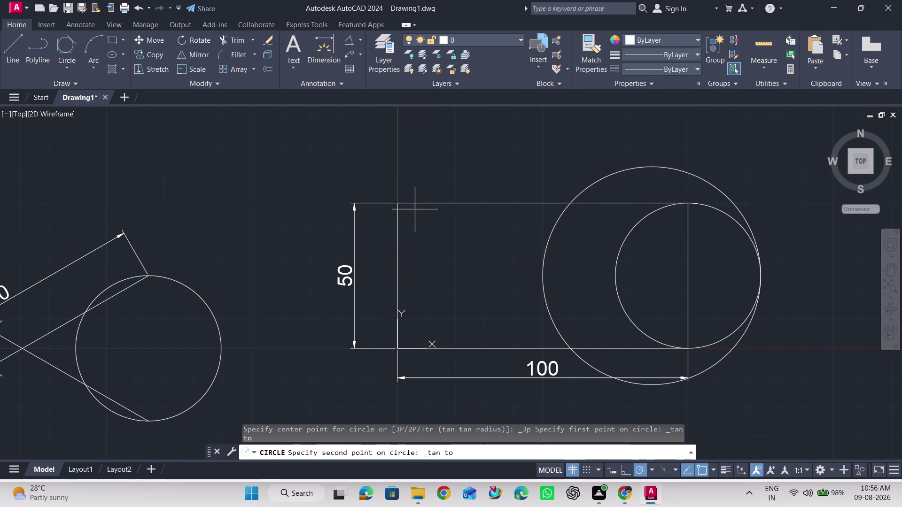
click(427, 204)
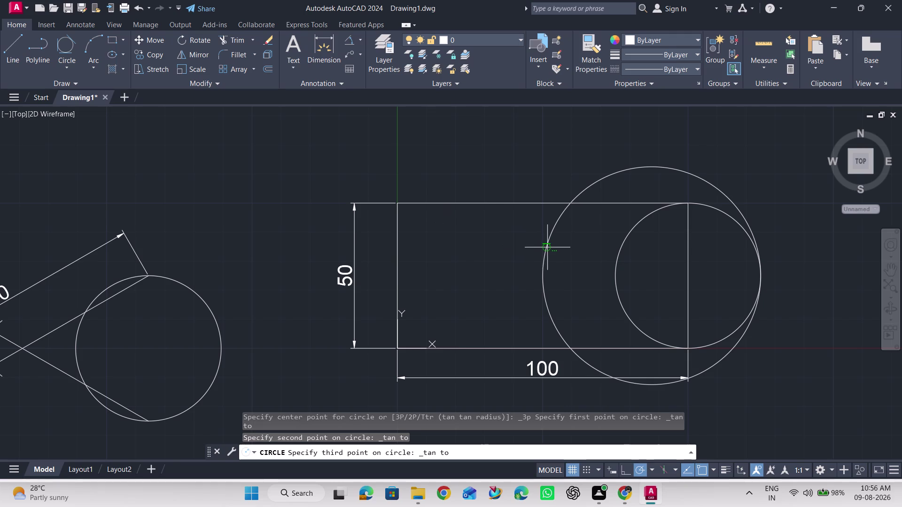
click(547, 247)
click(530, 234)
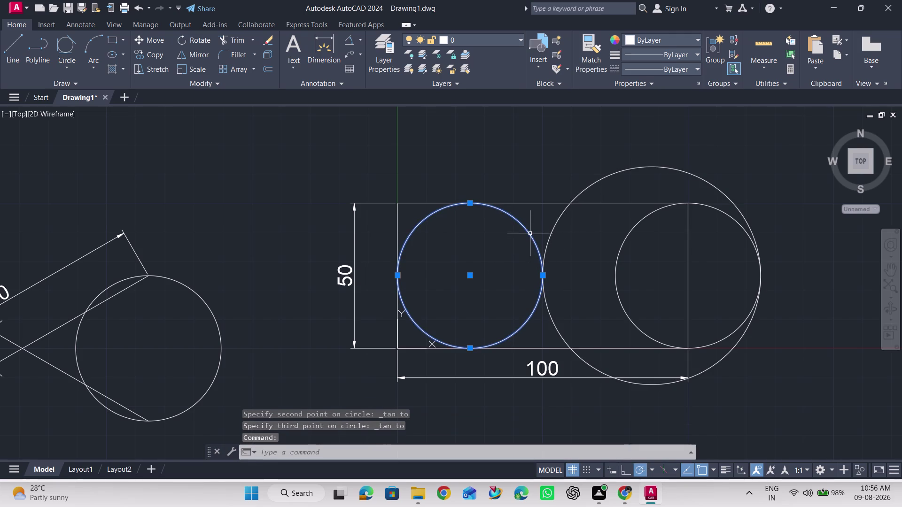
key(Delete)
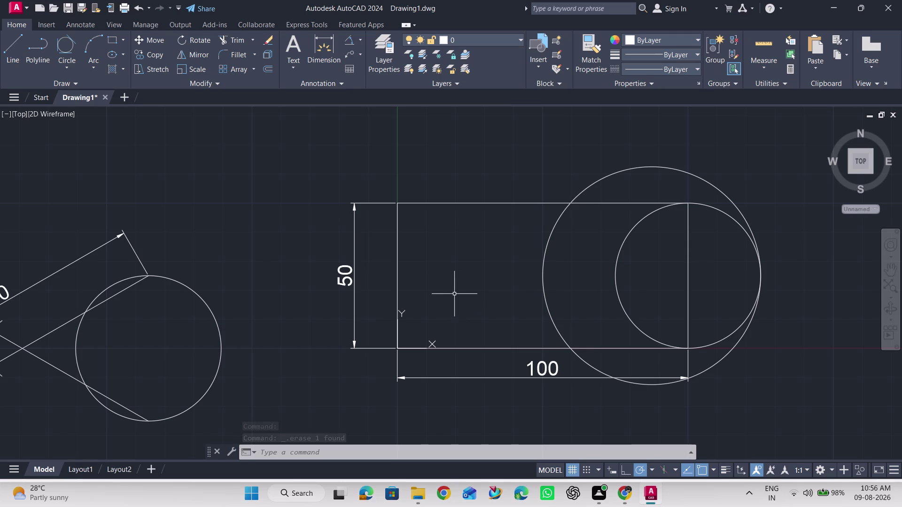
click(547, 247)
key(Delete)
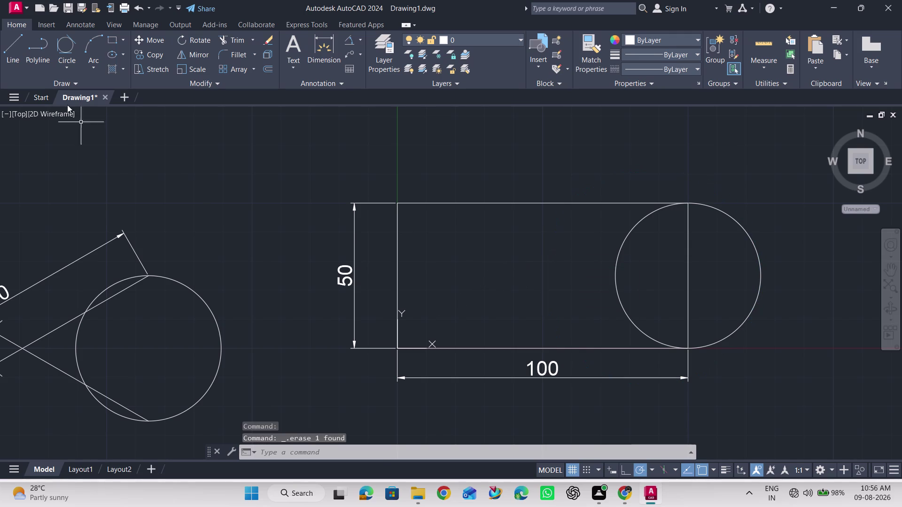
click(68, 66)
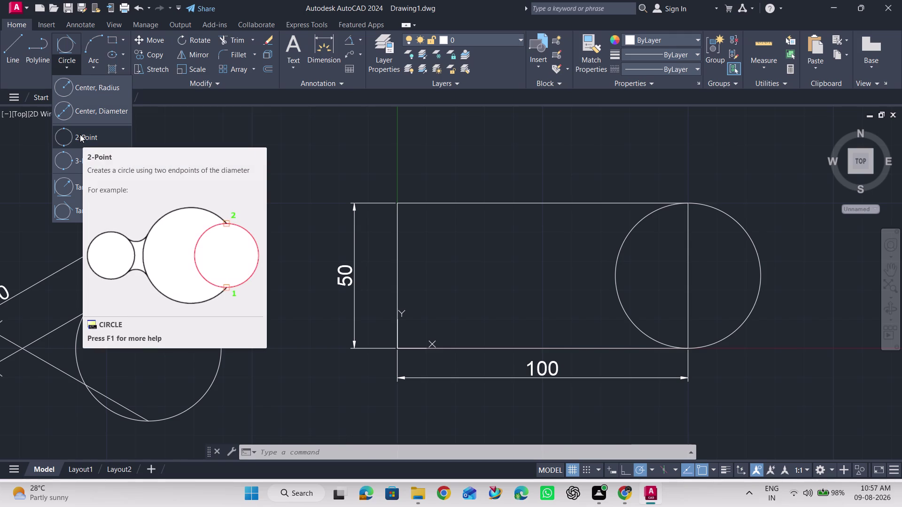
click(80, 135)
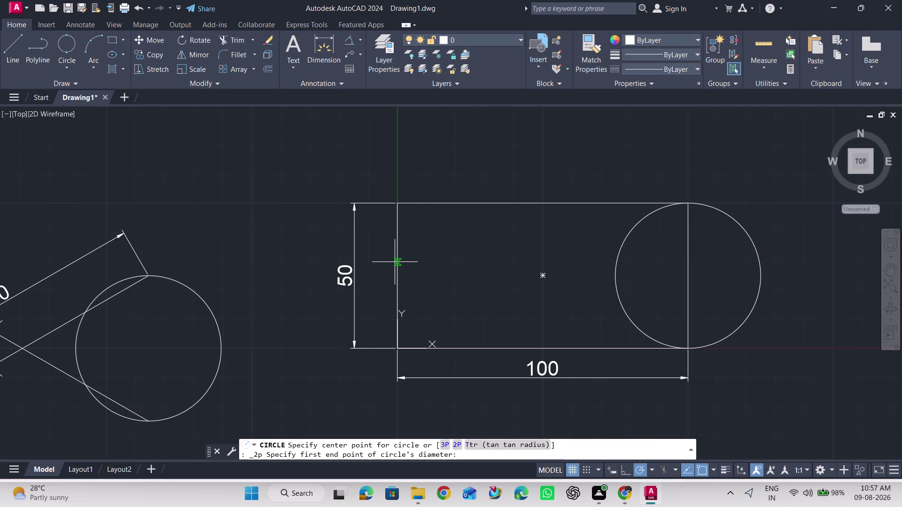
click(396, 262)
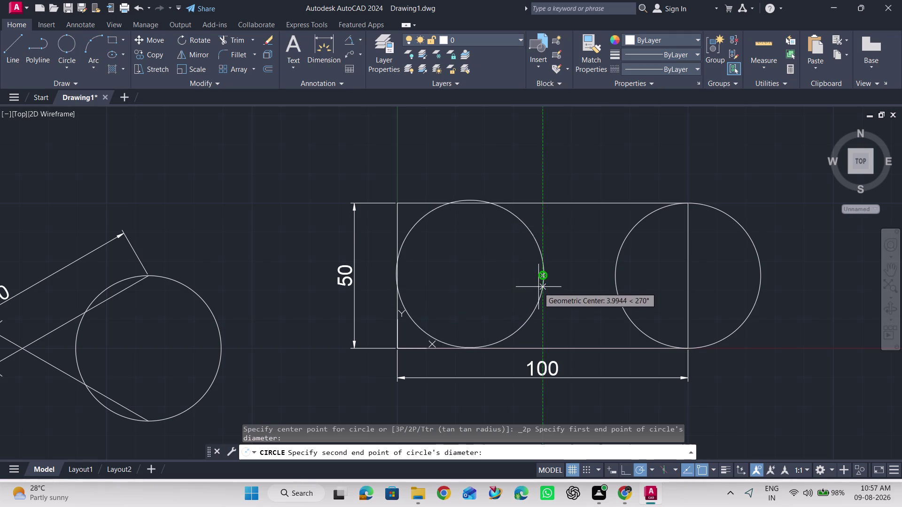
key(Escape)
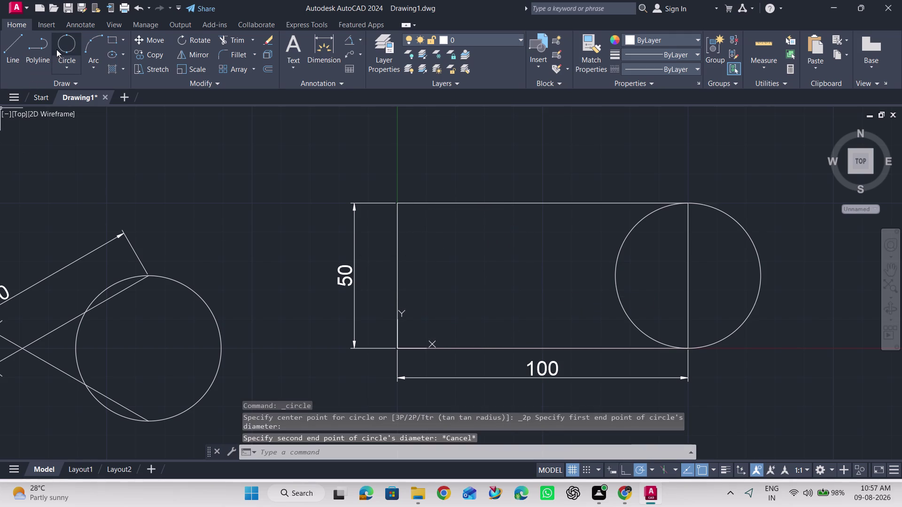
click(63, 45)
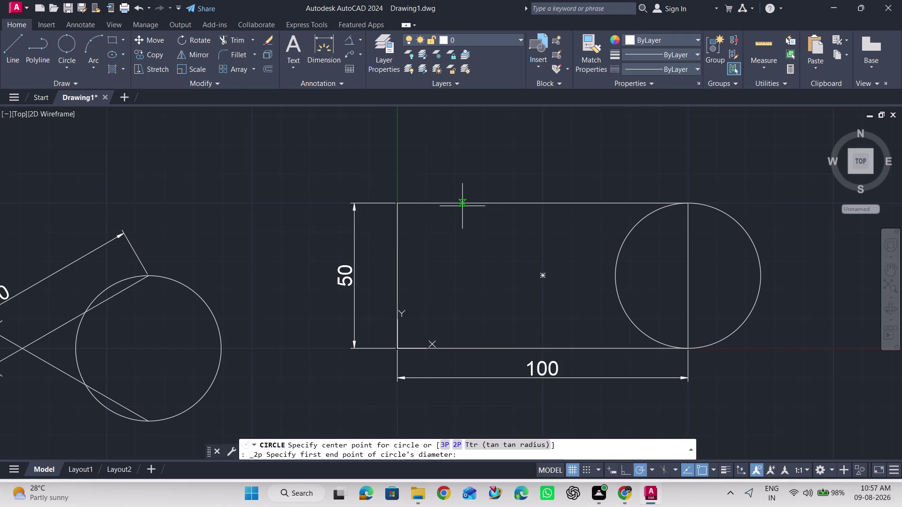
click(462, 206)
key(Escape)
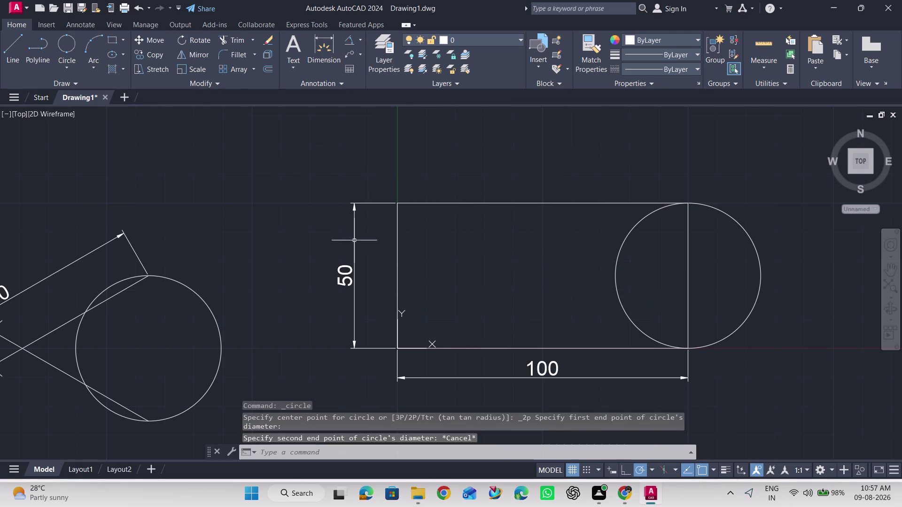
Draw a Tan, Tan, Tan circle filling the rectangle's left half, then delete it.
click(64, 71)
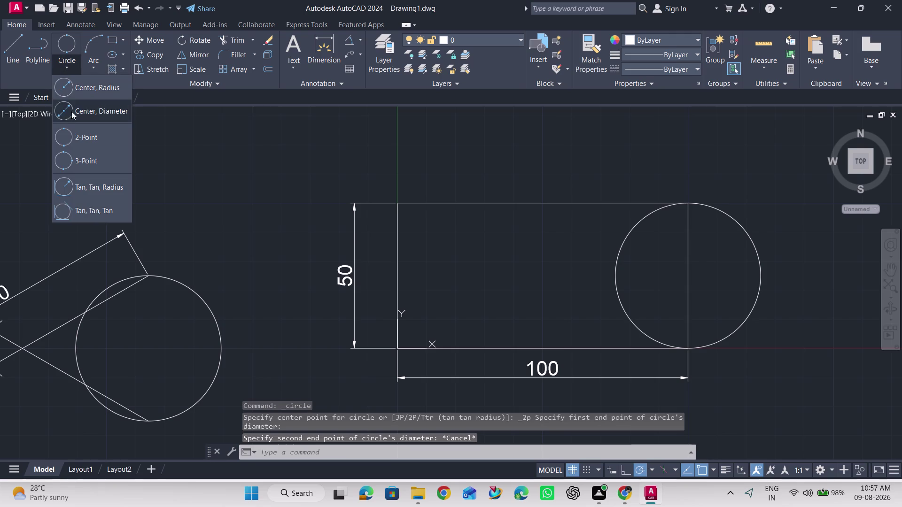
click(81, 213)
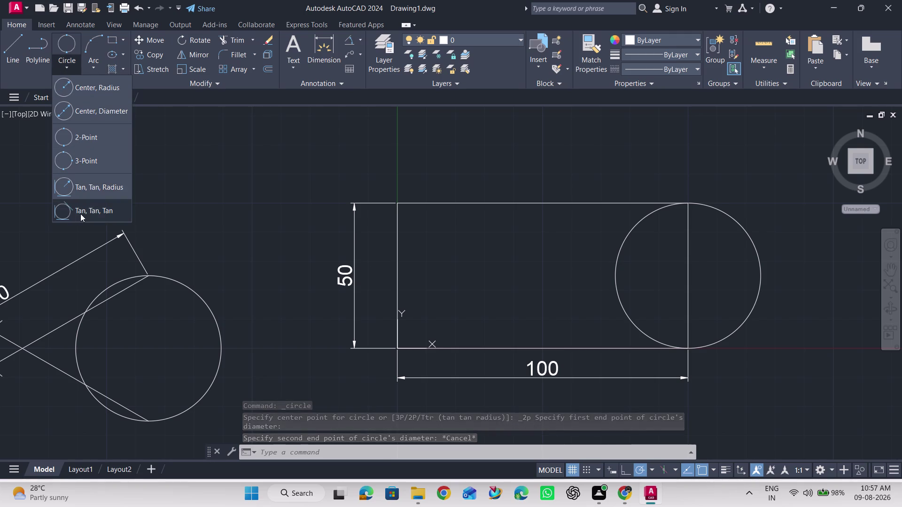
click(397, 270)
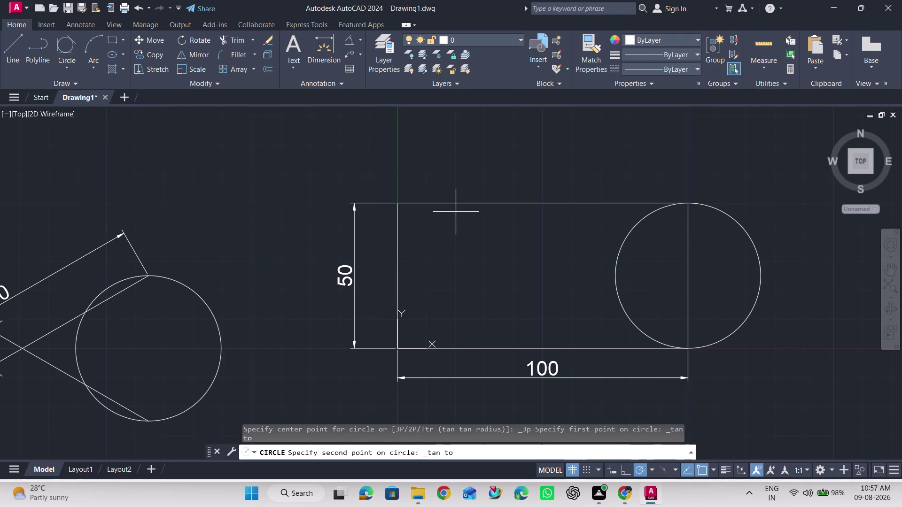
click(457, 206)
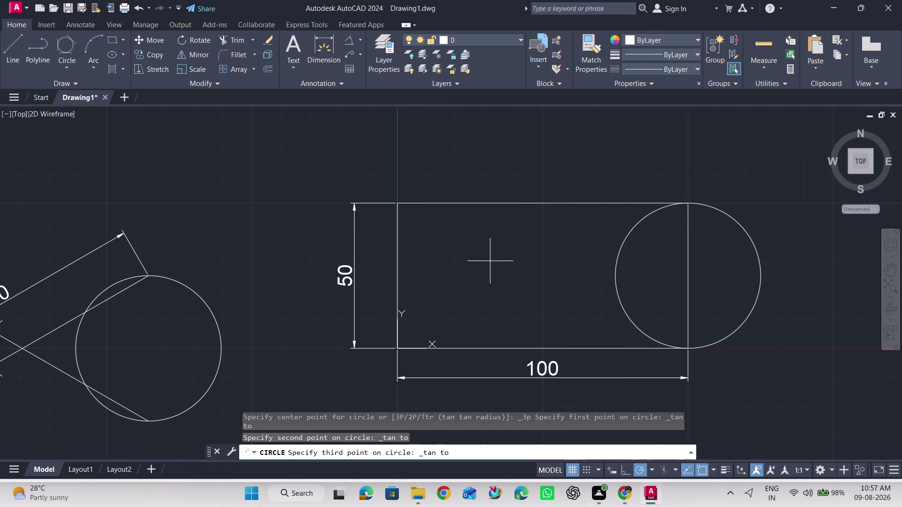
click(490, 261)
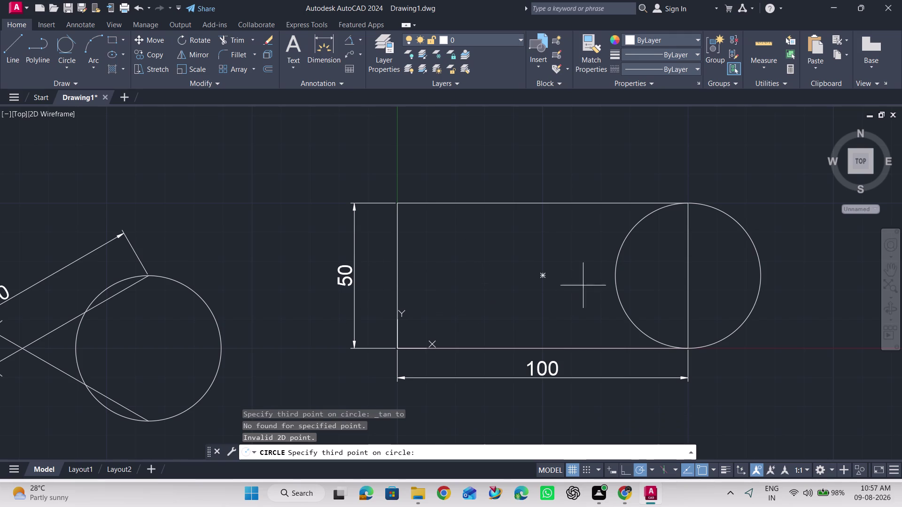
click(543, 275)
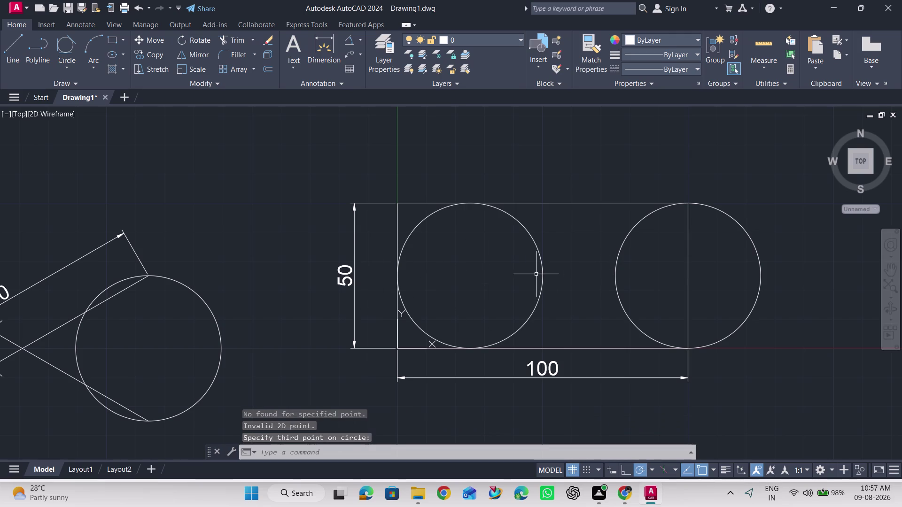
key(Escape)
click(531, 238)
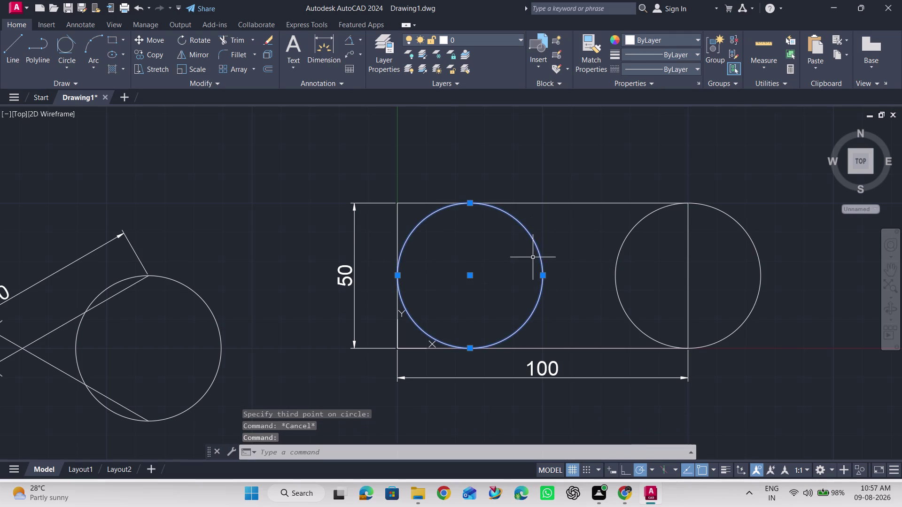
key(Delete)
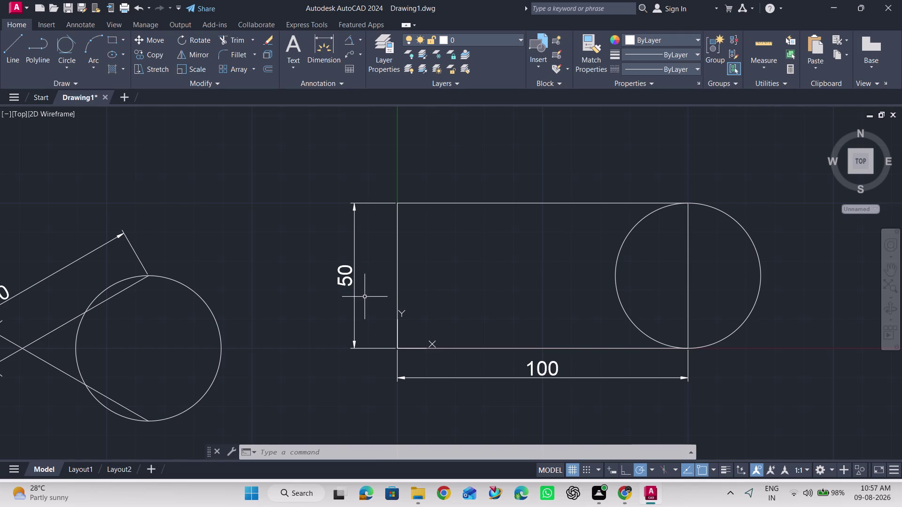
click(61, 63)
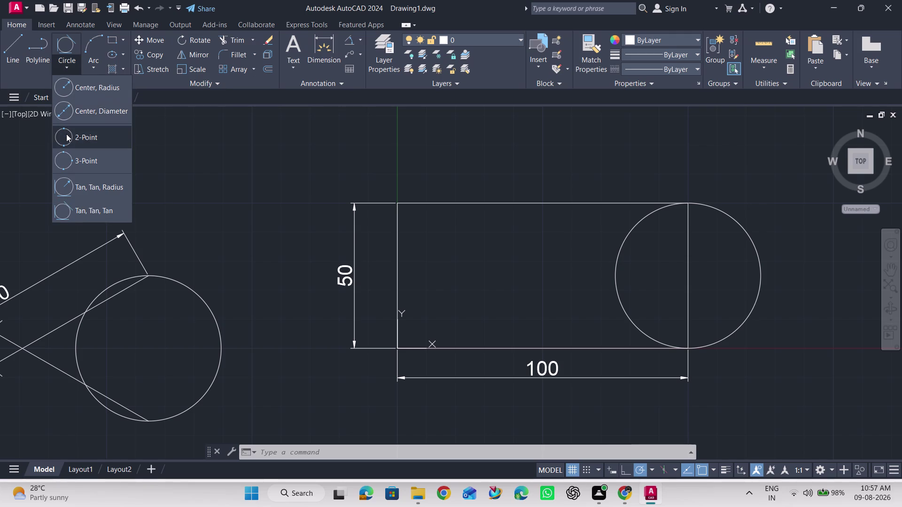
Draw a two-point circle from the small circle's right point to the rectangle's centre.
click(66, 134)
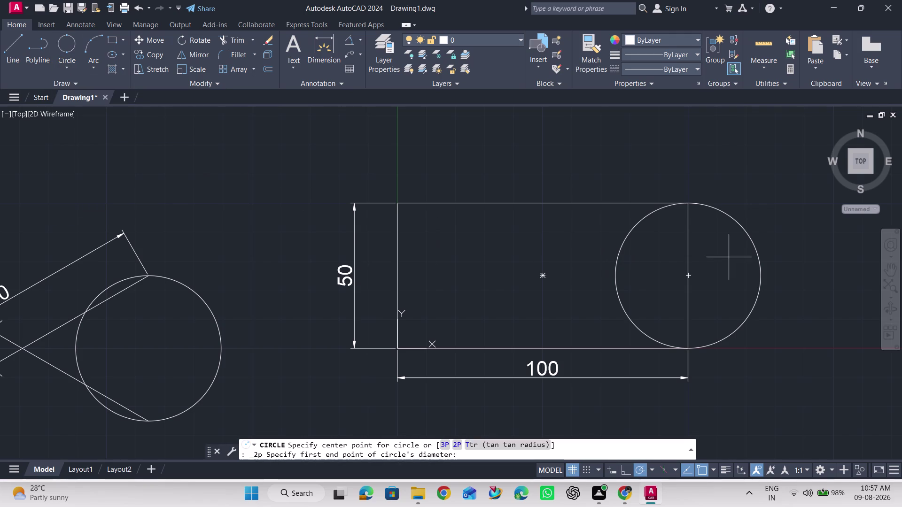
click(762, 273)
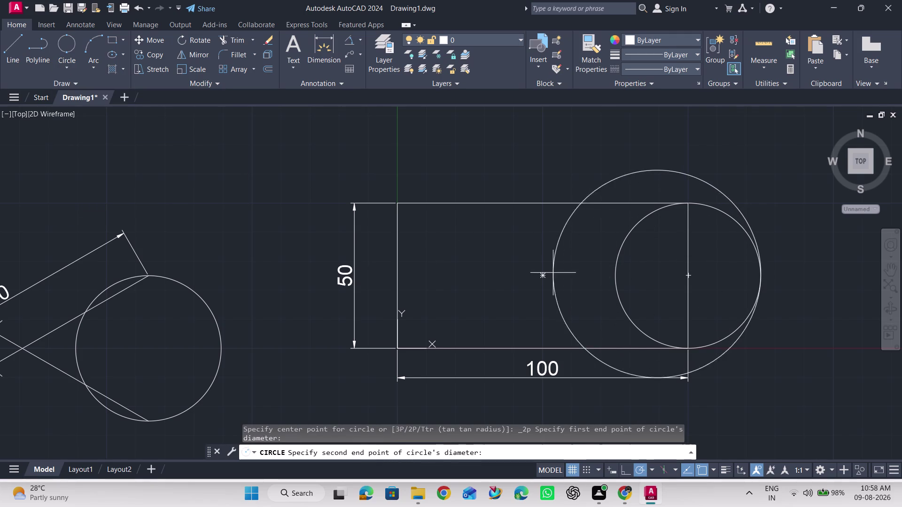
click(541, 276)
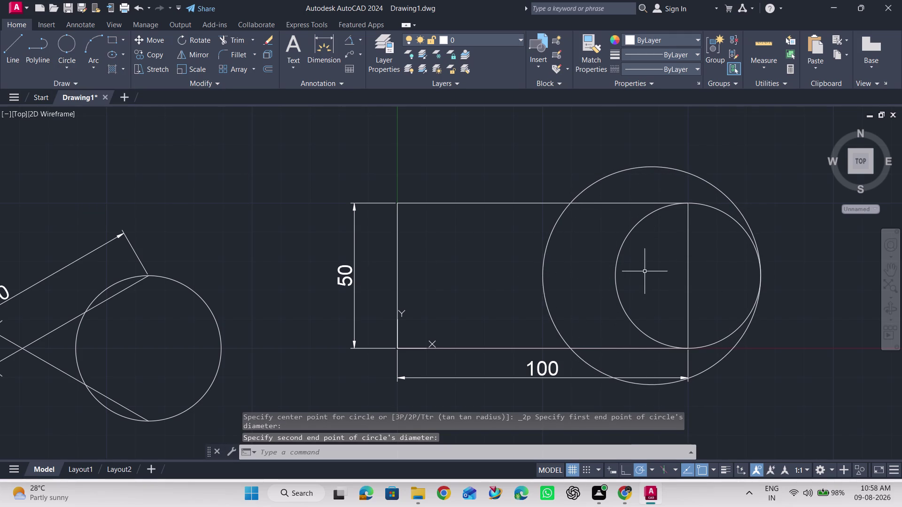
click(61, 64)
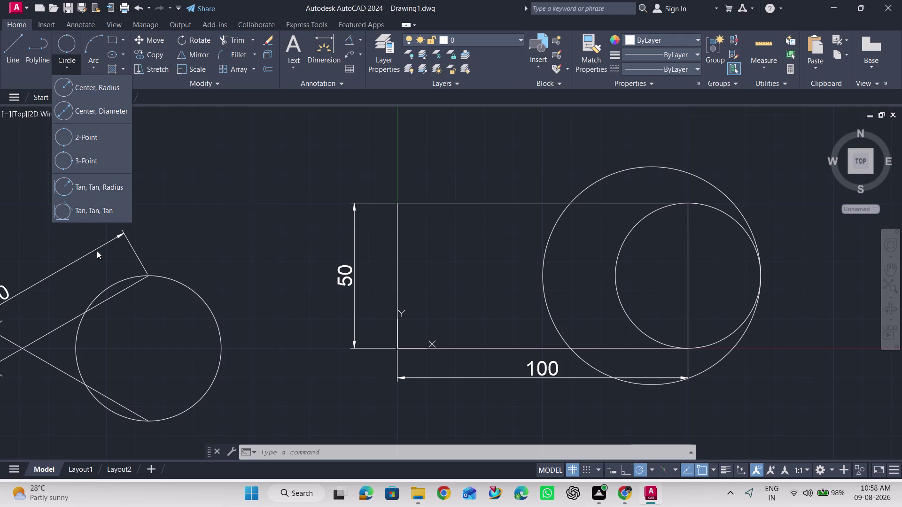
Begin a three-point circle at the large circle's left point, then cancel it.
click(84, 156)
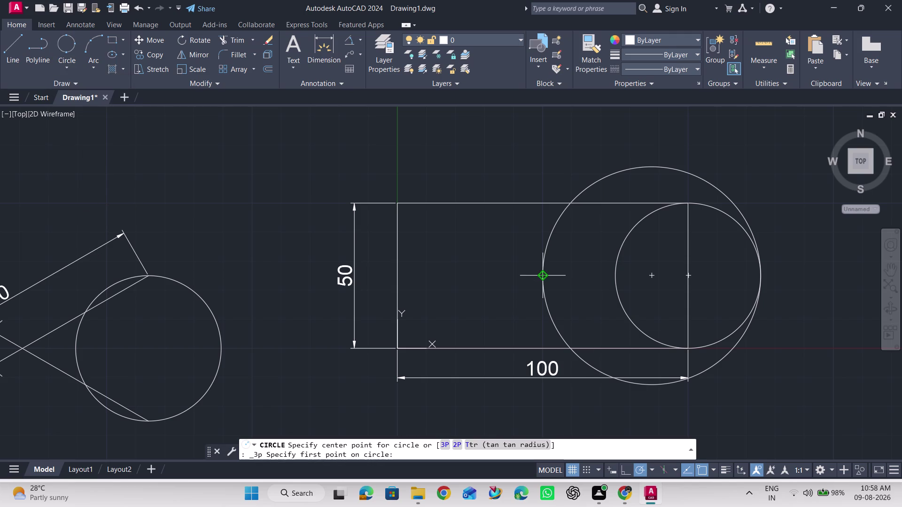
click(542, 276)
click(474, 205)
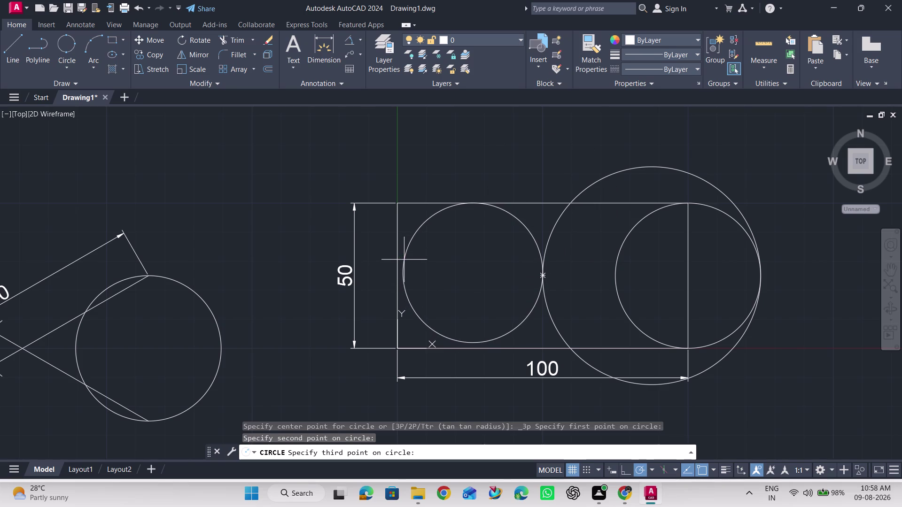
key(Escape)
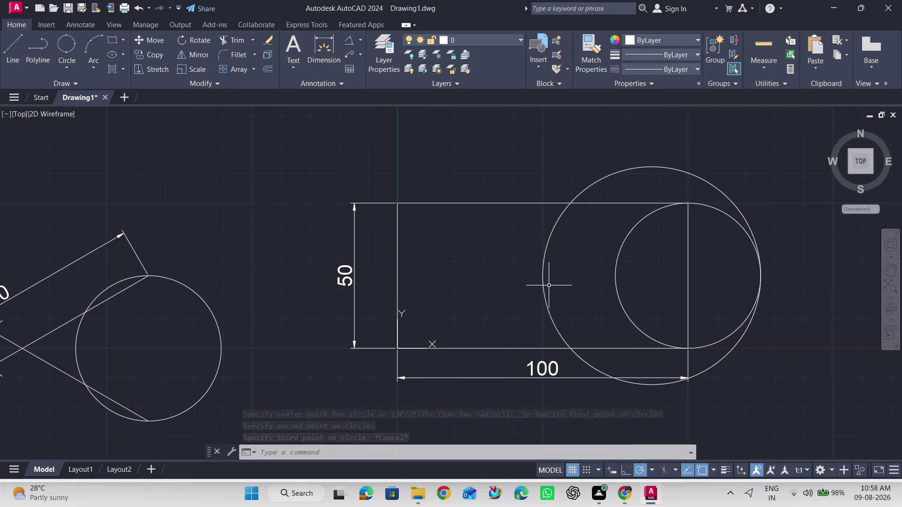
click(72, 71)
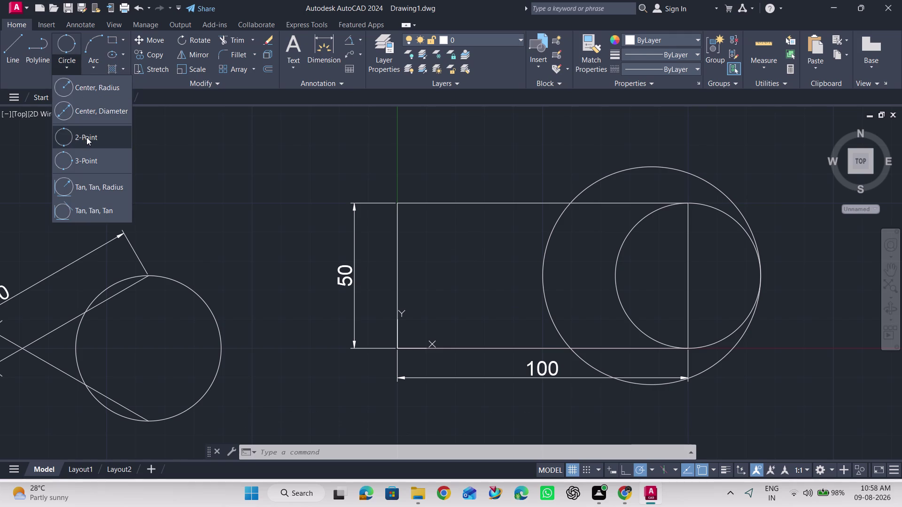
Start three two-point circle attempts and cancel each with Esc.
click(88, 135)
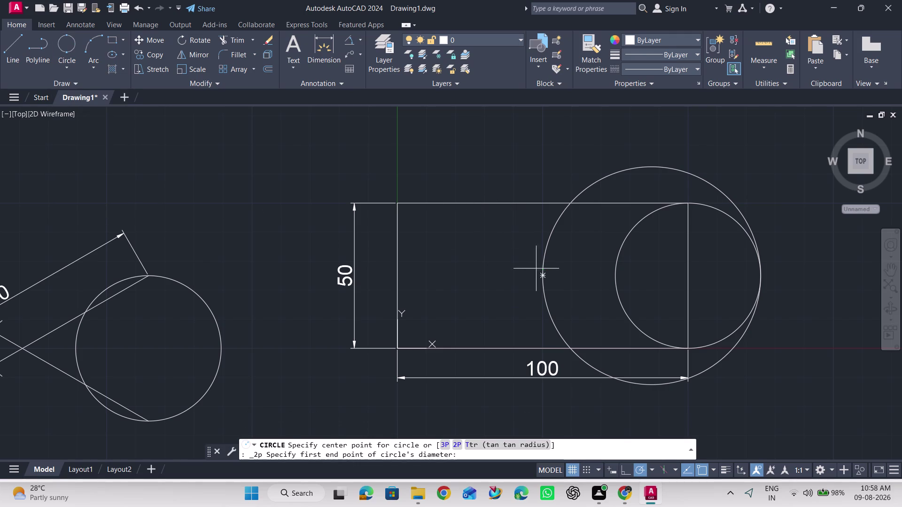
click(542, 275)
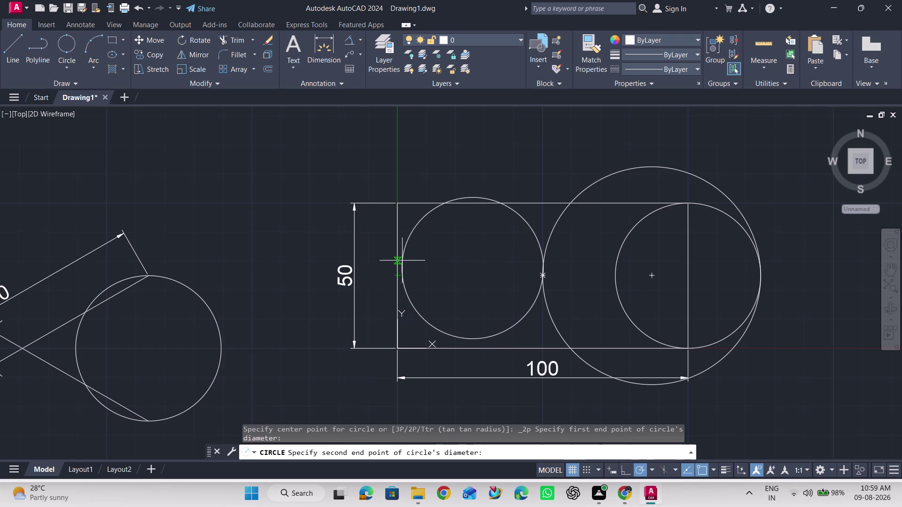
key(Escape)
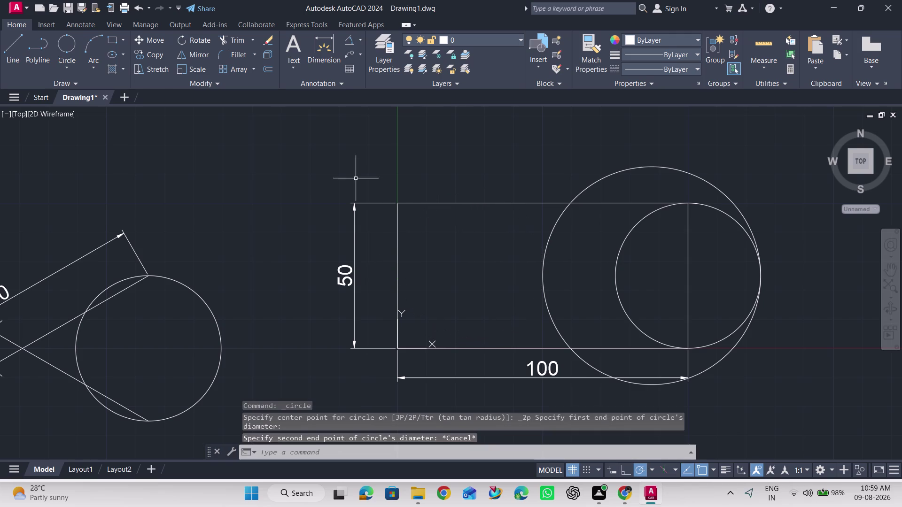
click(71, 45)
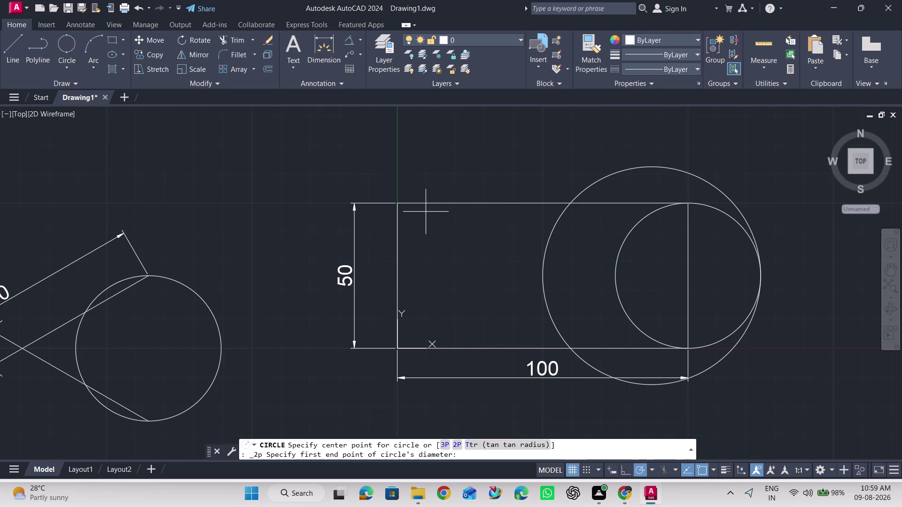
click(460, 202)
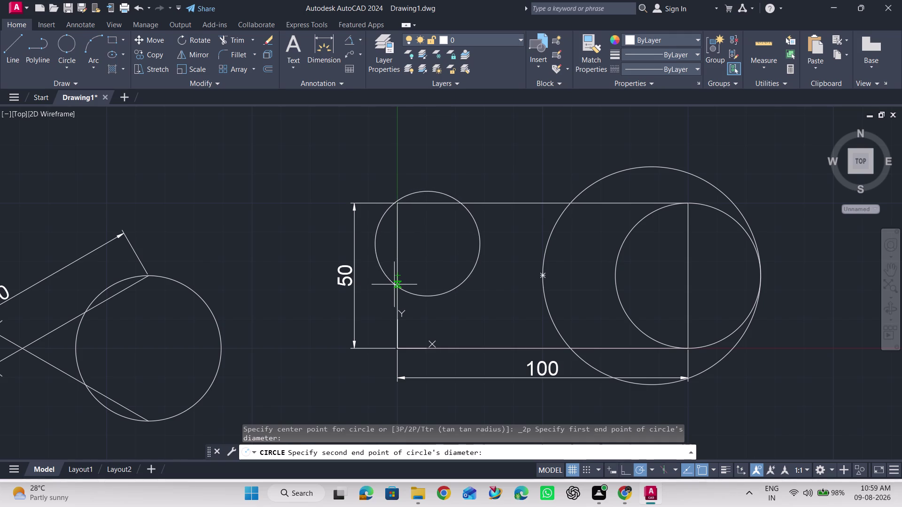
key(Escape)
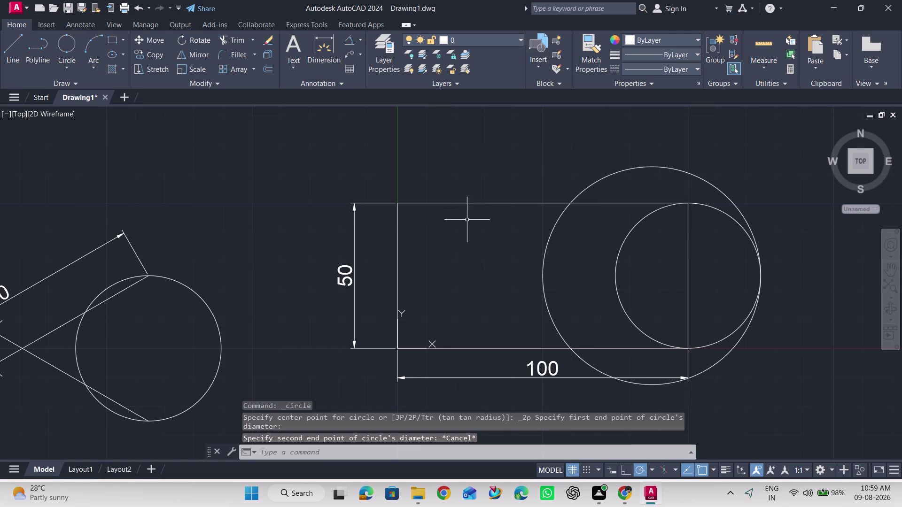
click(73, 51)
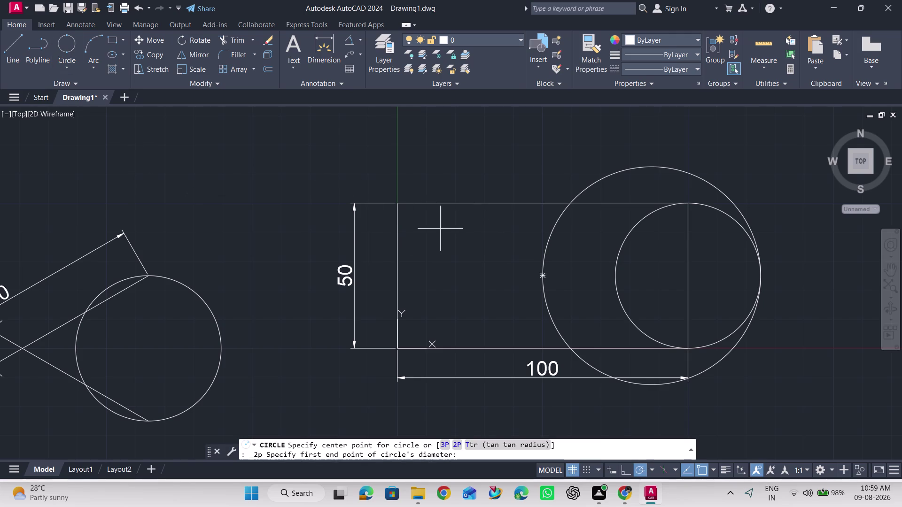
click(453, 204)
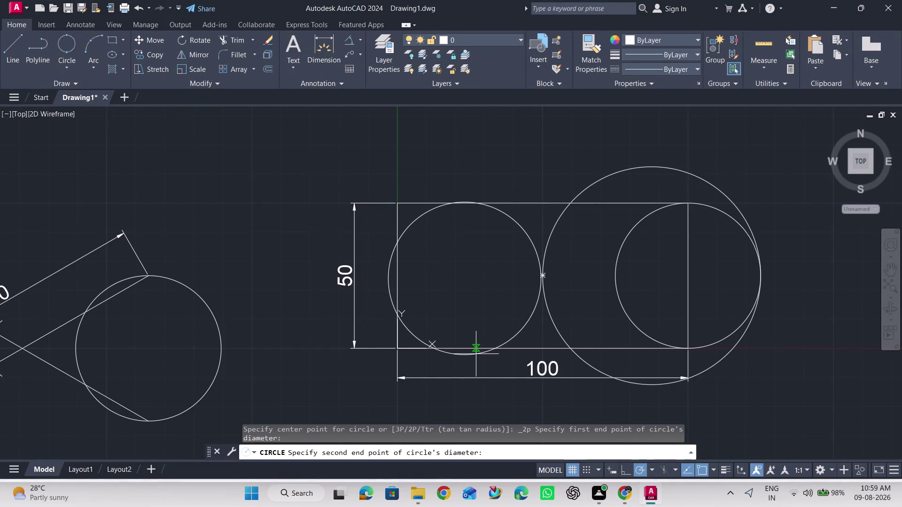
key(Escape)
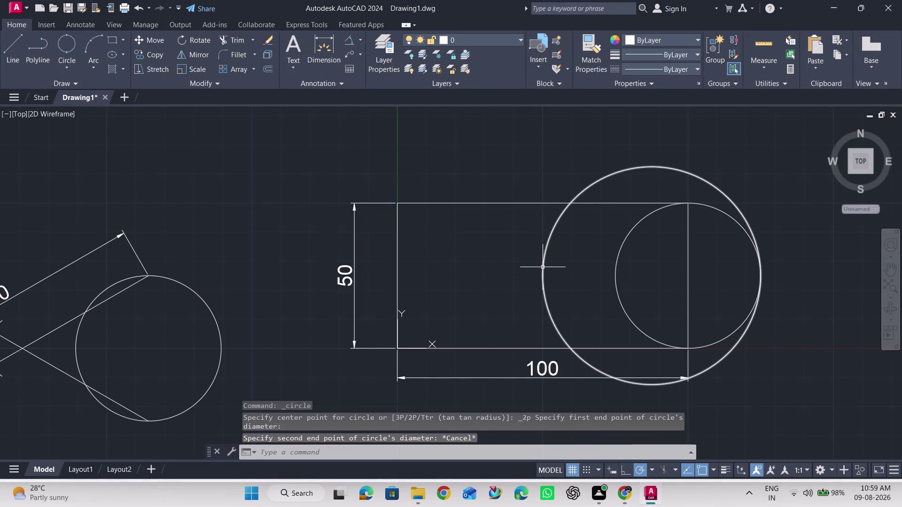
Select the large enclosing circle and delete it.
click(543, 267)
key(Delete)
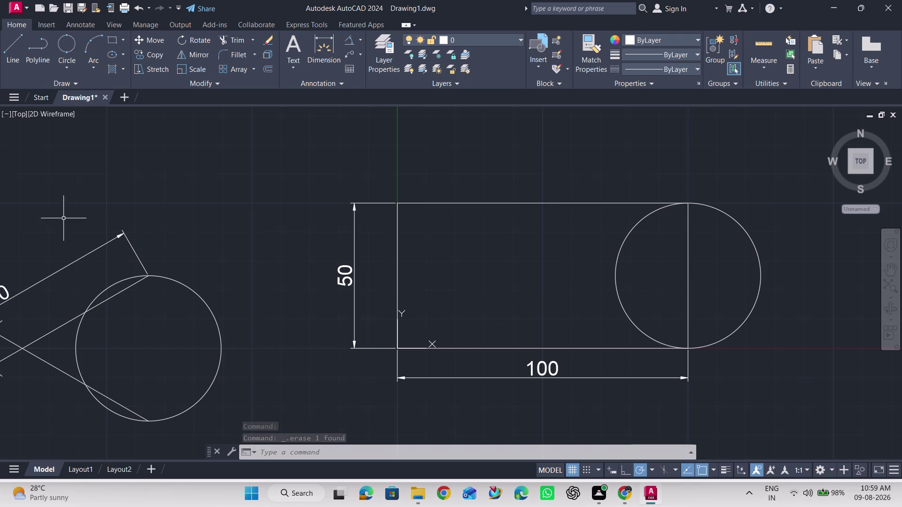
click(71, 65)
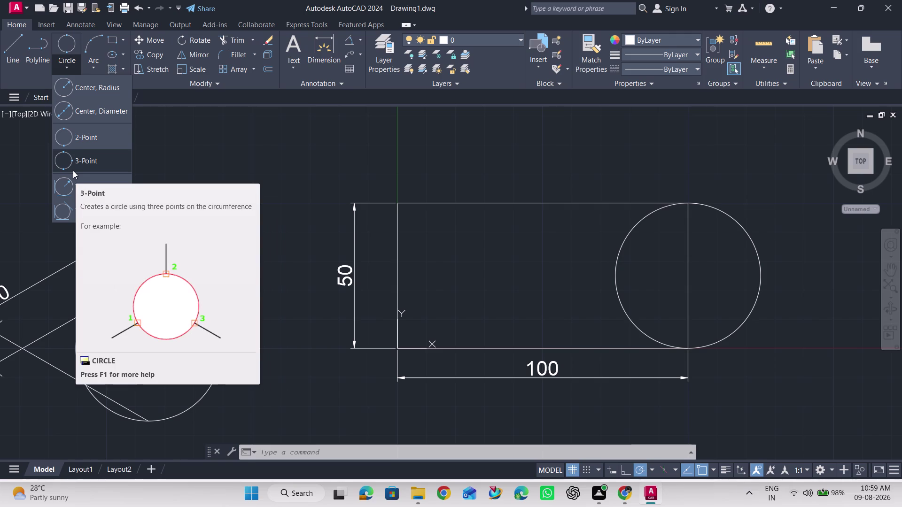
Begin a Tan, Tan, Tan circle on the rectangle's top and left edges, then cancel it.
click(67, 214)
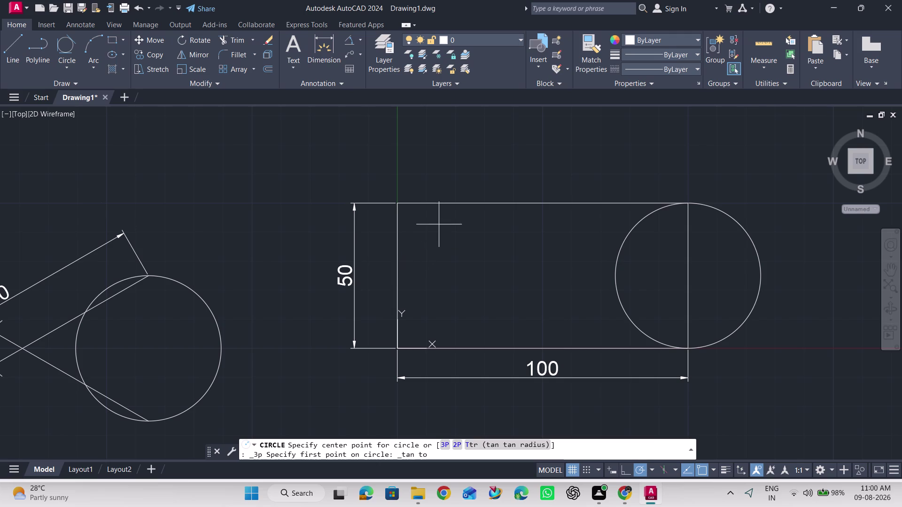
click(454, 204)
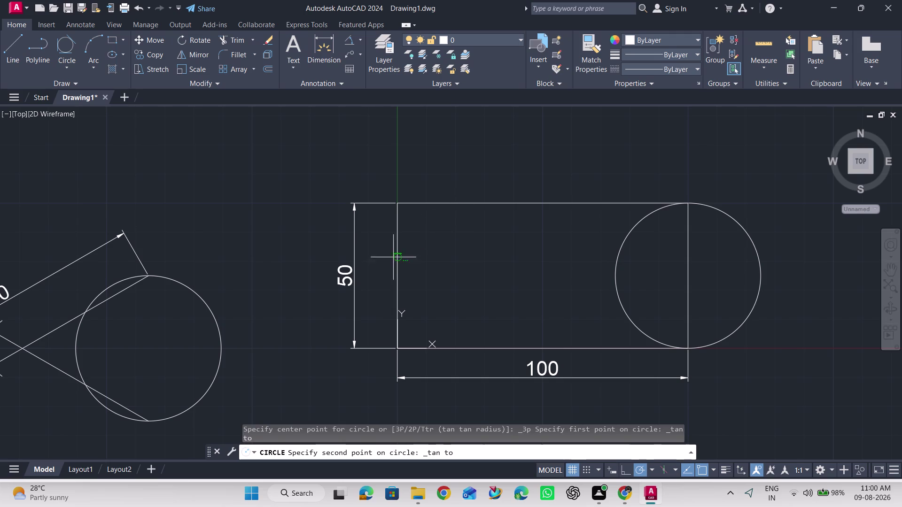
click(396, 269)
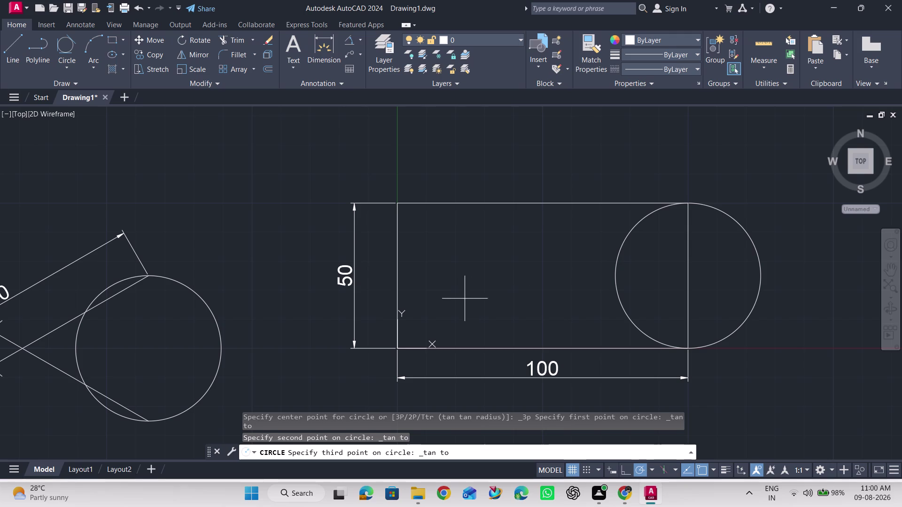
key(Escape)
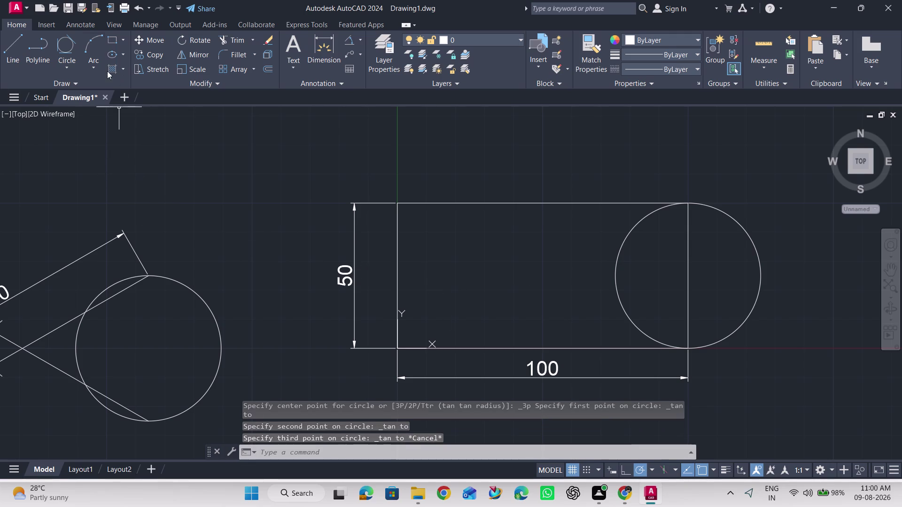
click(68, 66)
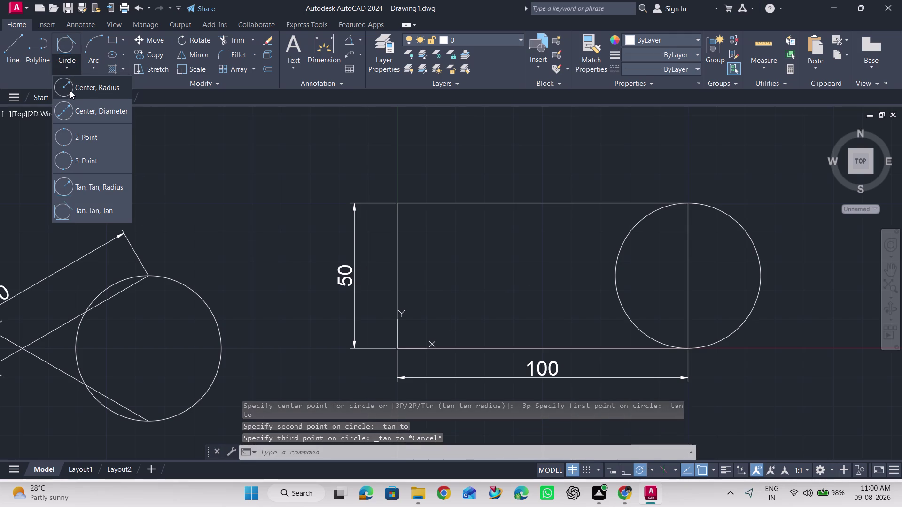
Draw a 100-diameter two-point circle starting at the right circle's outer quadrant.
click(95, 145)
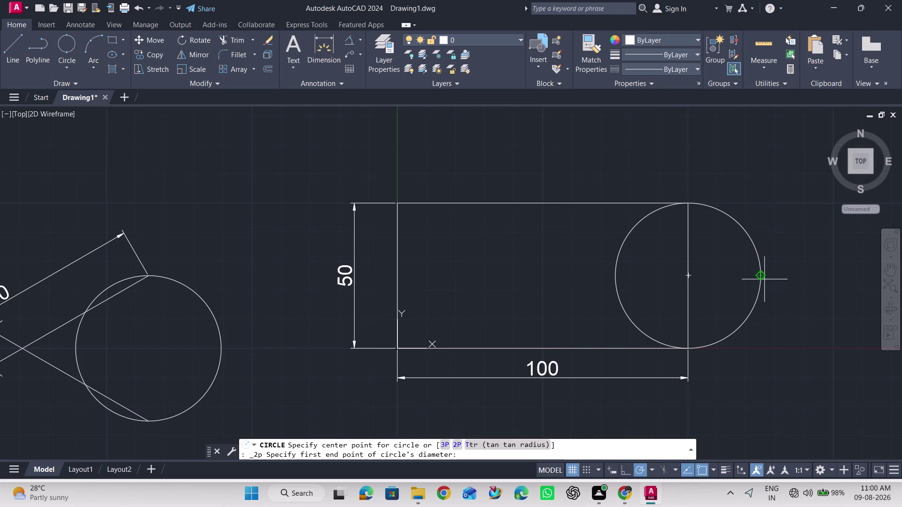
click(760, 278)
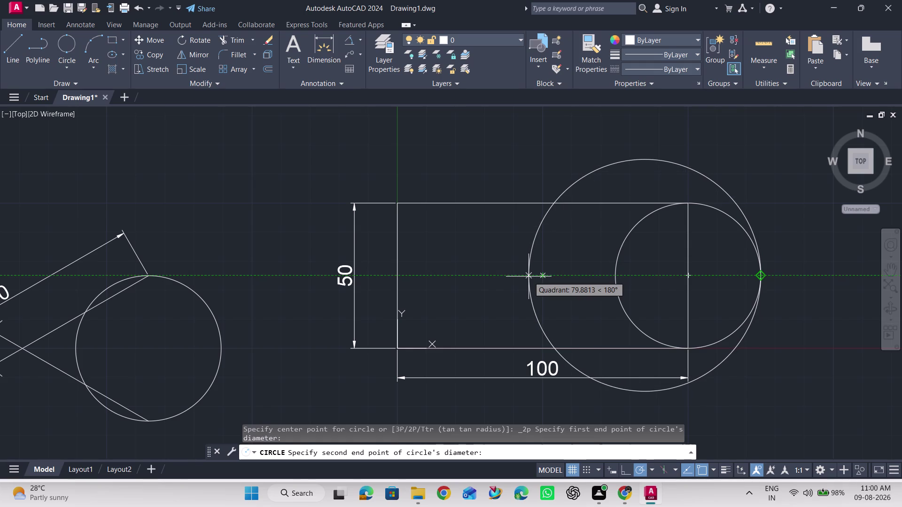
text(1)
text(00)
key(Return)
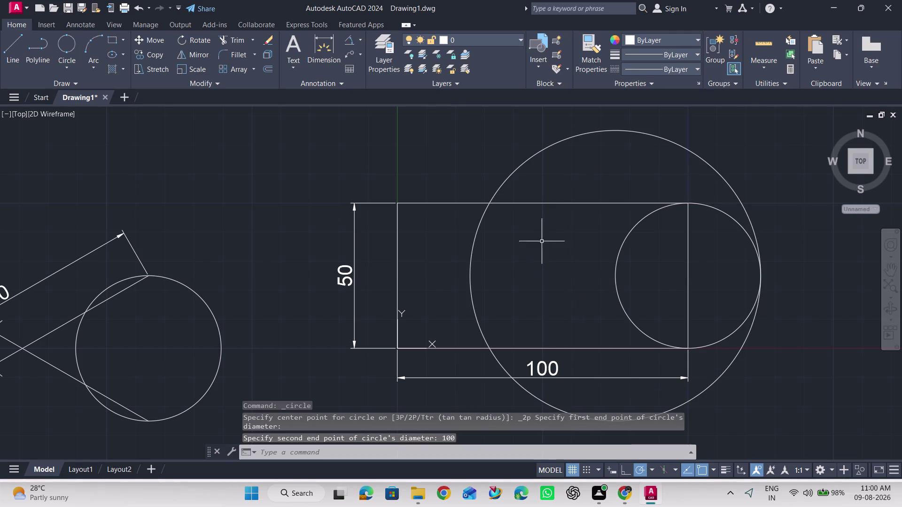
click(64, 45)
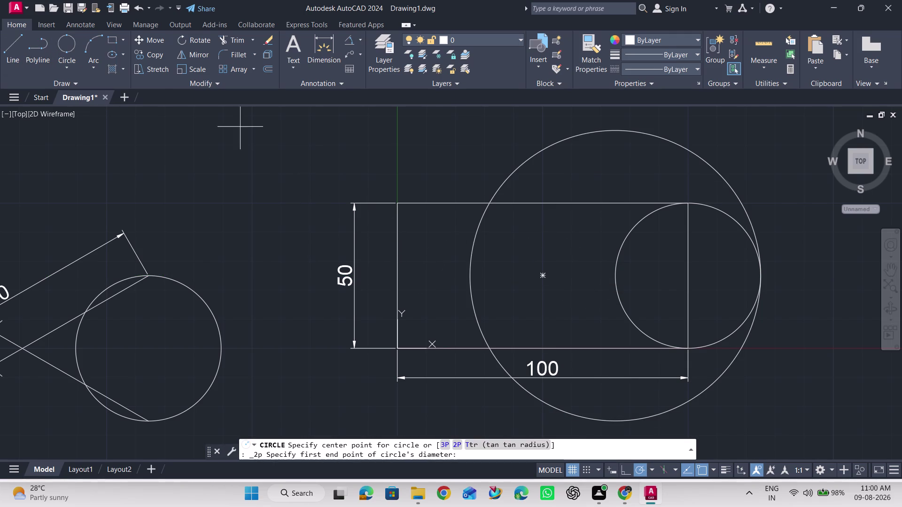
click(61, 66)
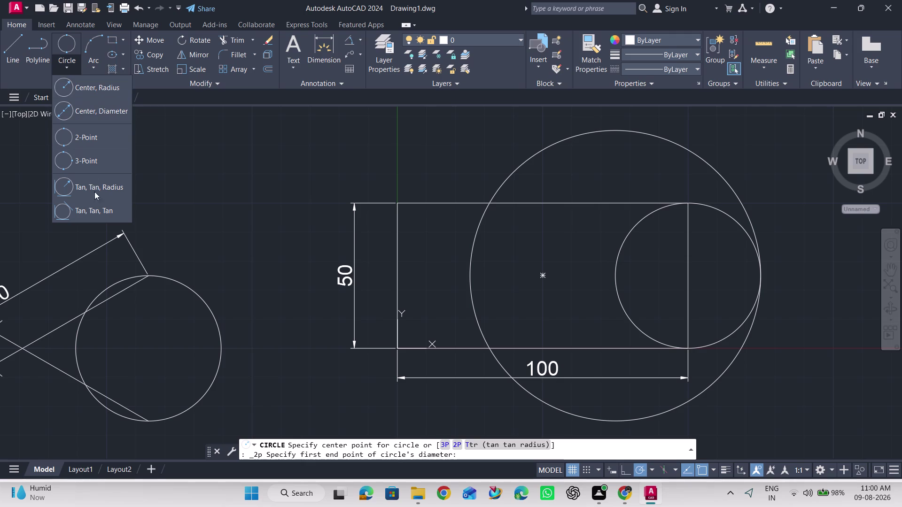
Draw two Tan, Tan, Tan circles against the rectangle's left, top, bottom edges and the large circle.
click(90, 211)
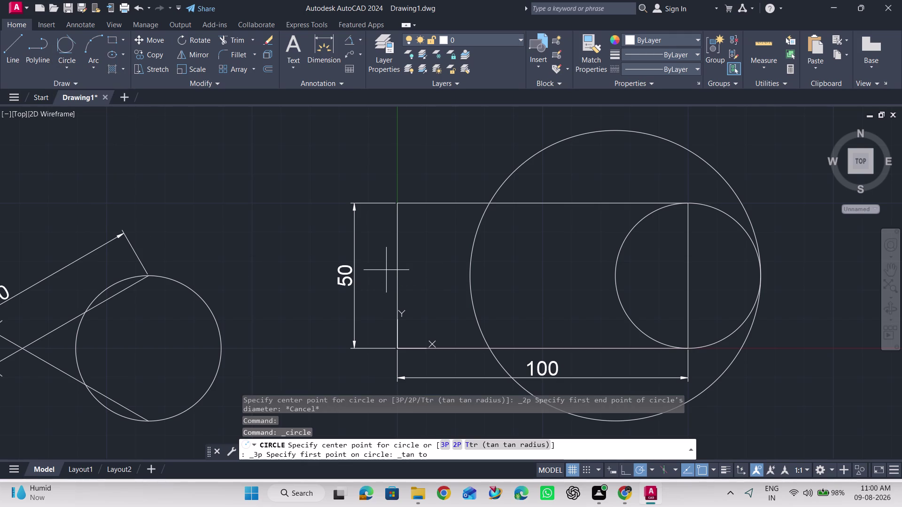
click(396, 274)
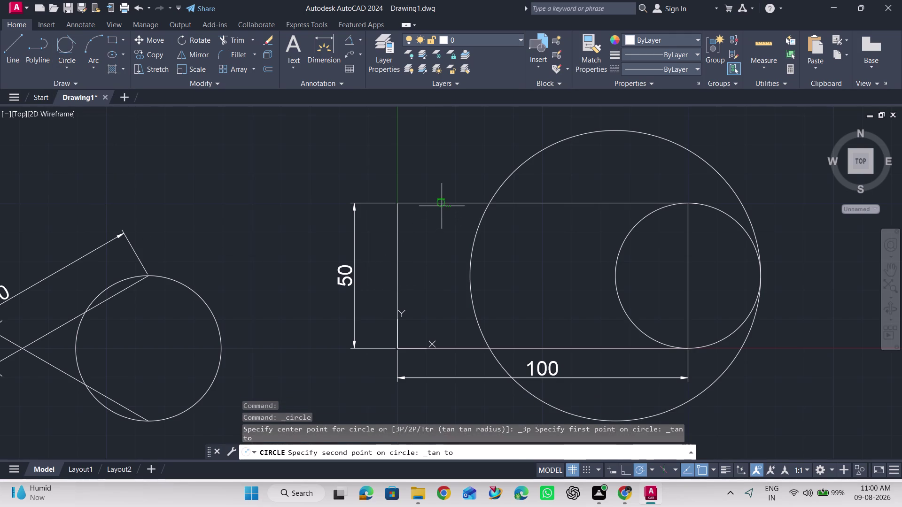
click(442, 206)
click(470, 275)
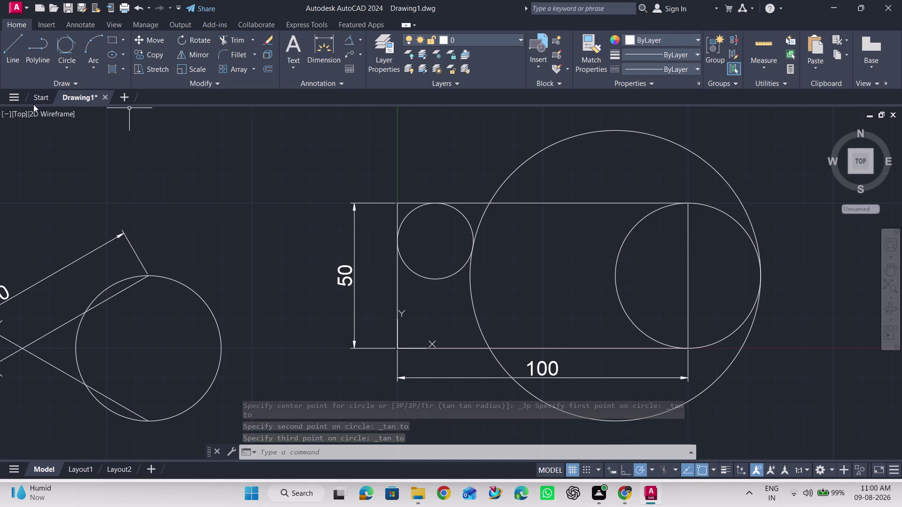
click(70, 52)
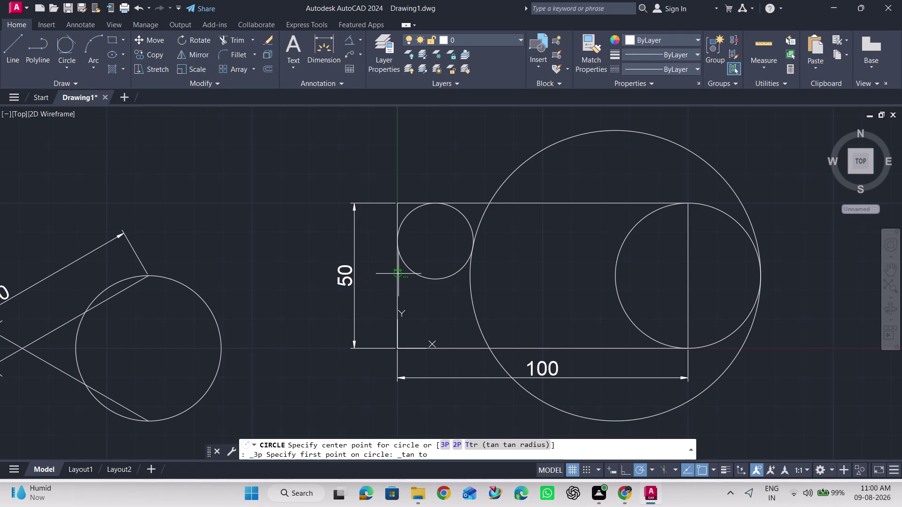
click(398, 275)
click(470, 281)
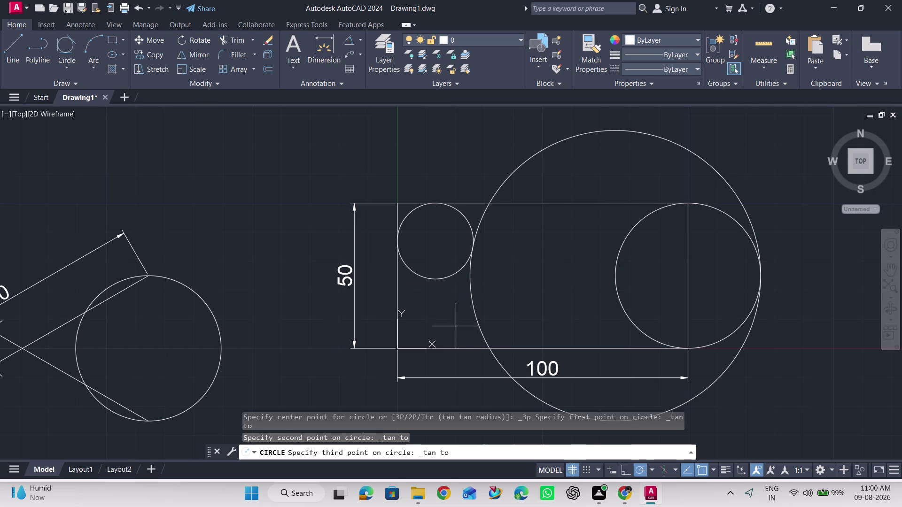
click(438, 347)
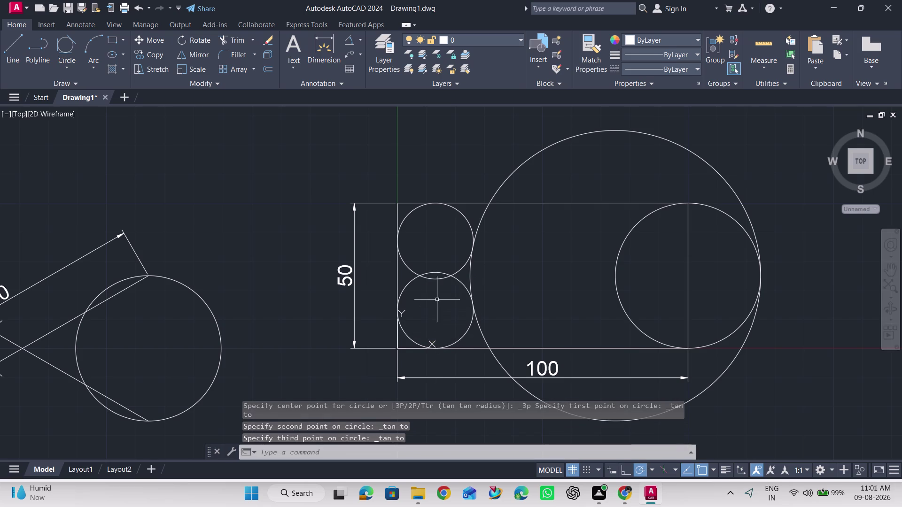
Erase both small tangent circles and the large 100-diameter circle.
click(422, 275)
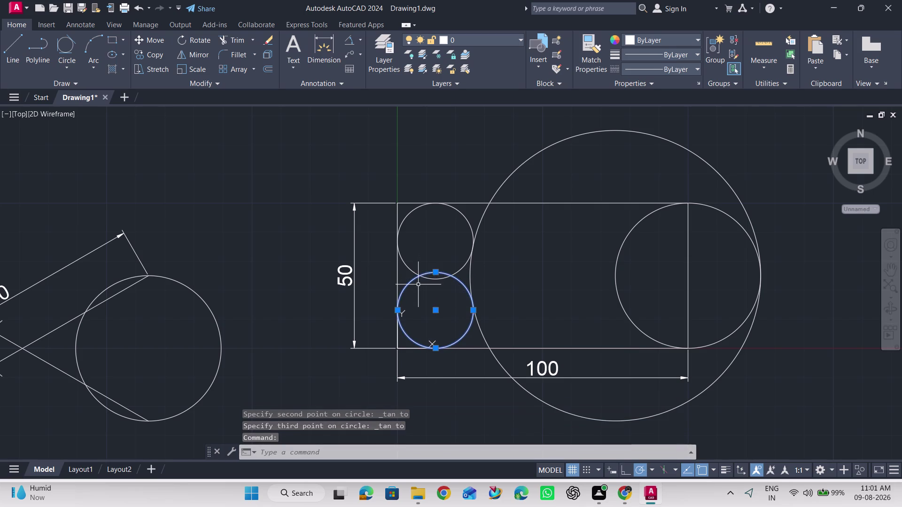
key(Delete)
click(415, 274)
key(Delete)
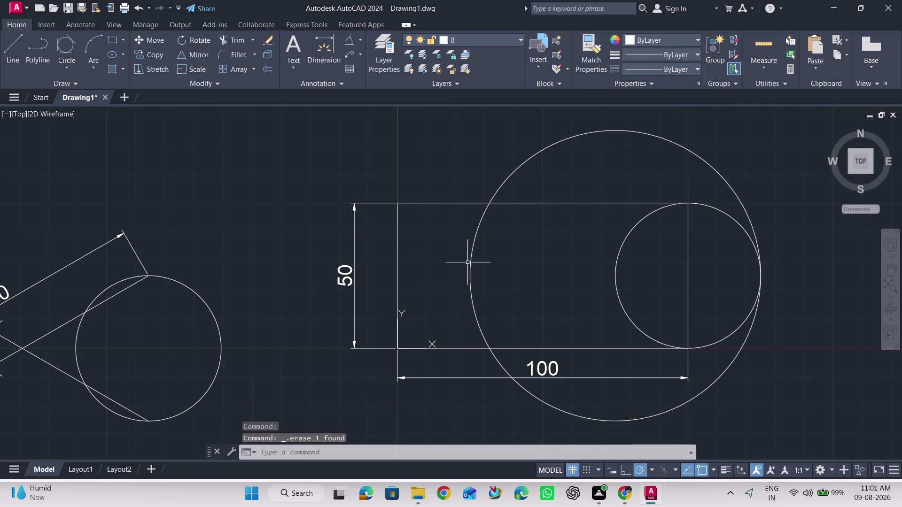
click(469, 266)
key(Delete)
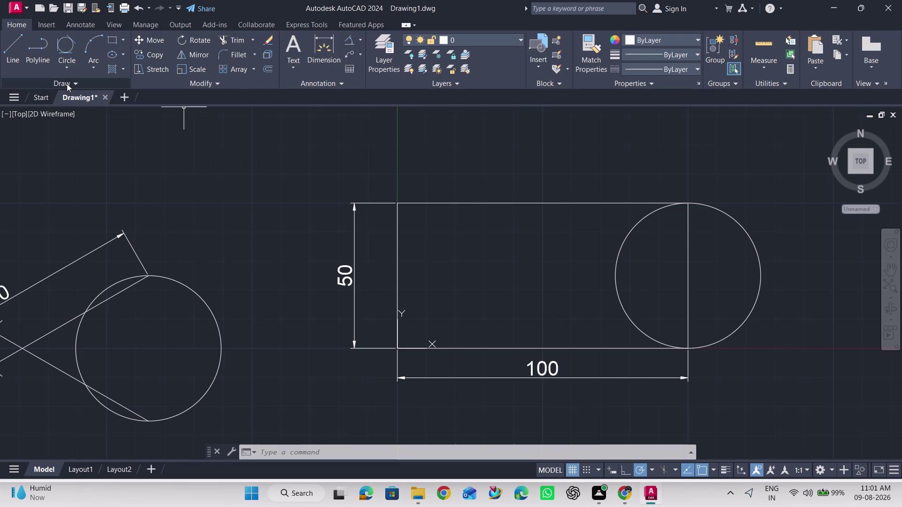
click(73, 69)
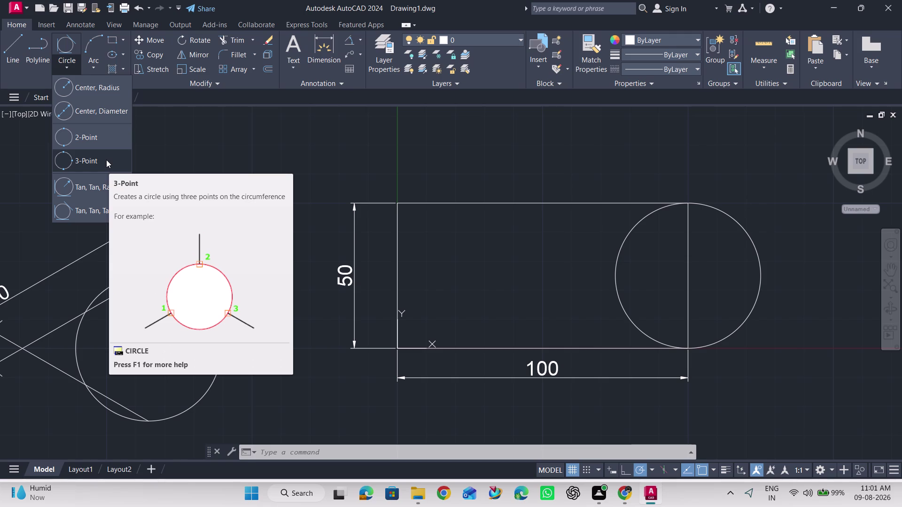
Redraw the two-point circle from the right circle's outer quadrant to the rectangle's centre.
click(75, 148)
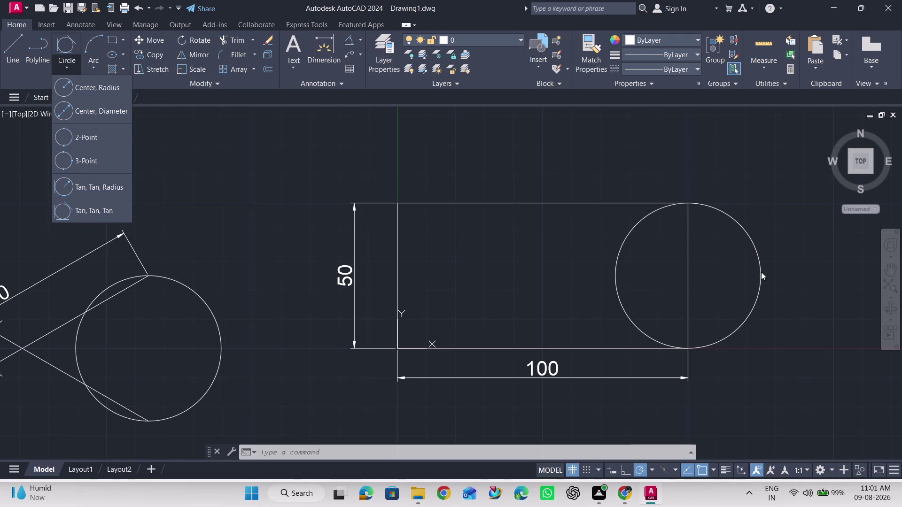
click(92, 140)
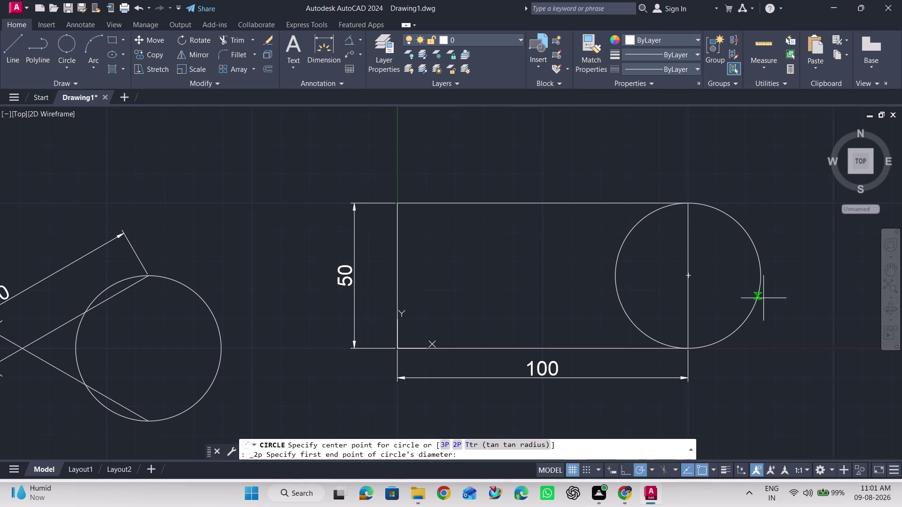
click(759, 273)
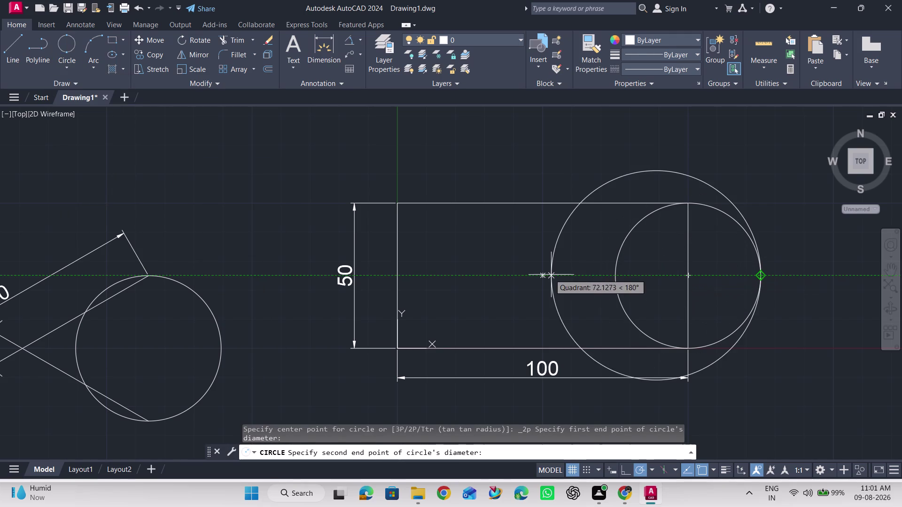
click(545, 274)
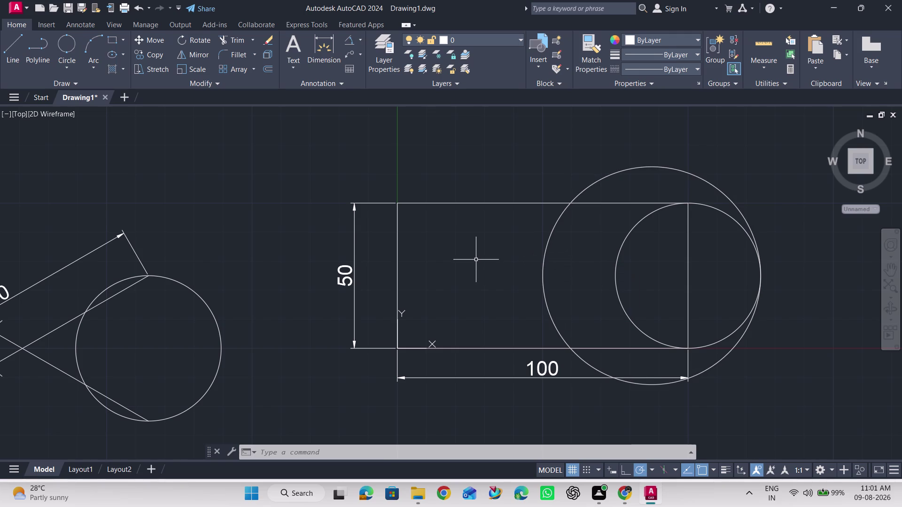
click(67, 67)
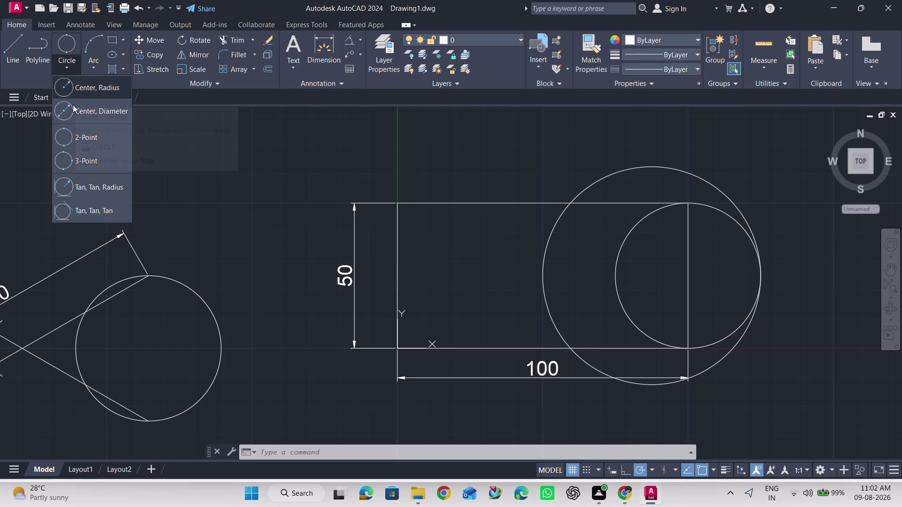
click(77, 136)
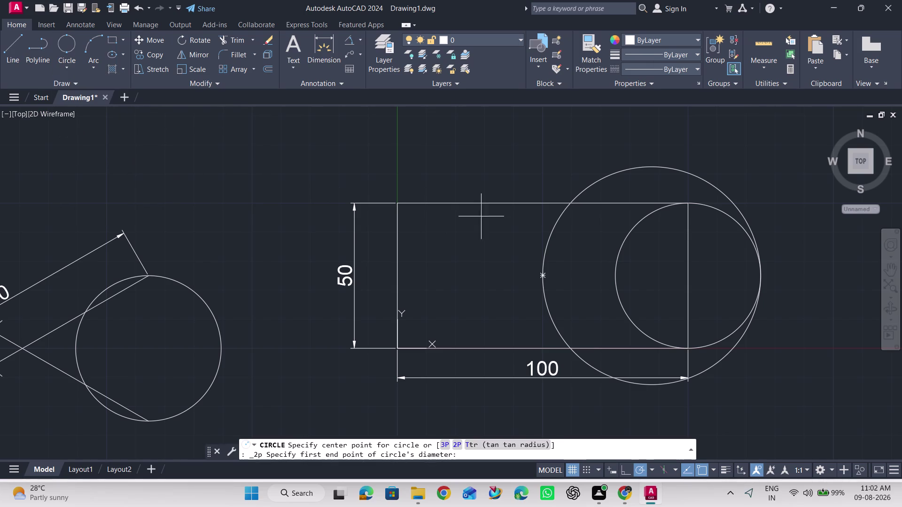
click(467, 200)
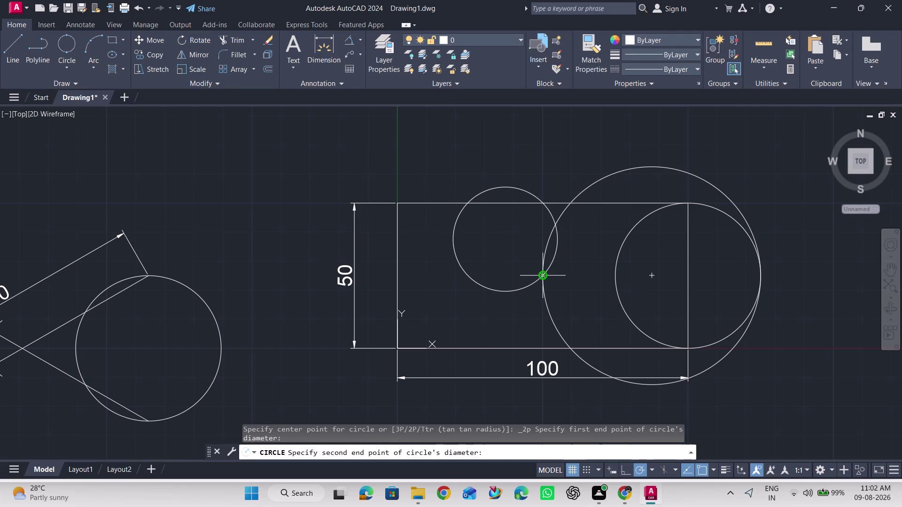
click(543, 279)
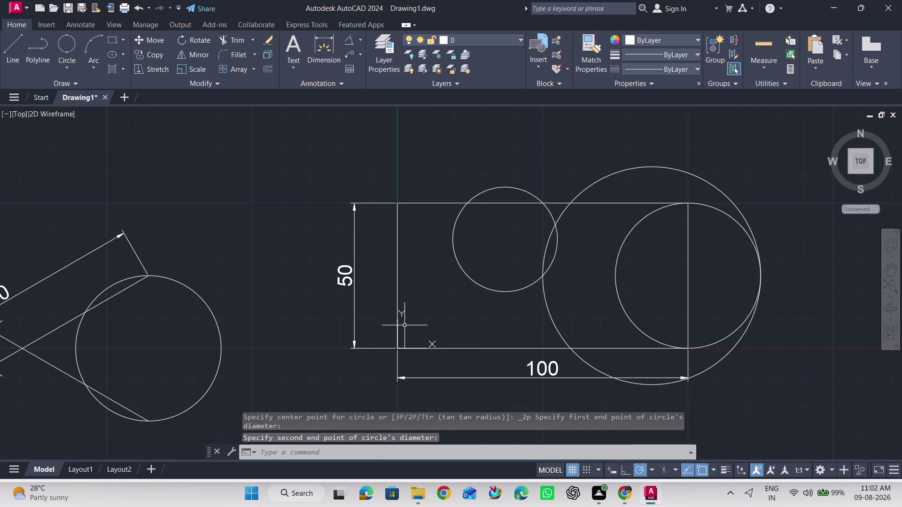
click(455, 228)
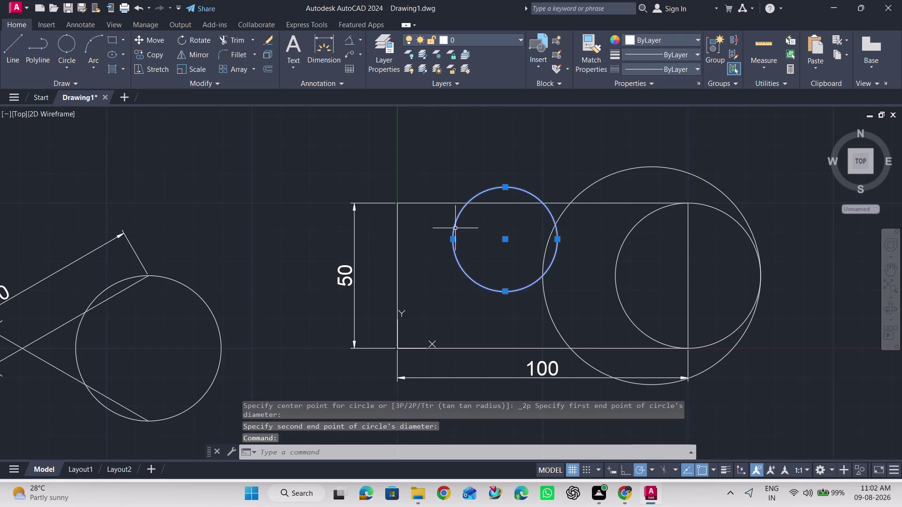
key(Delete)
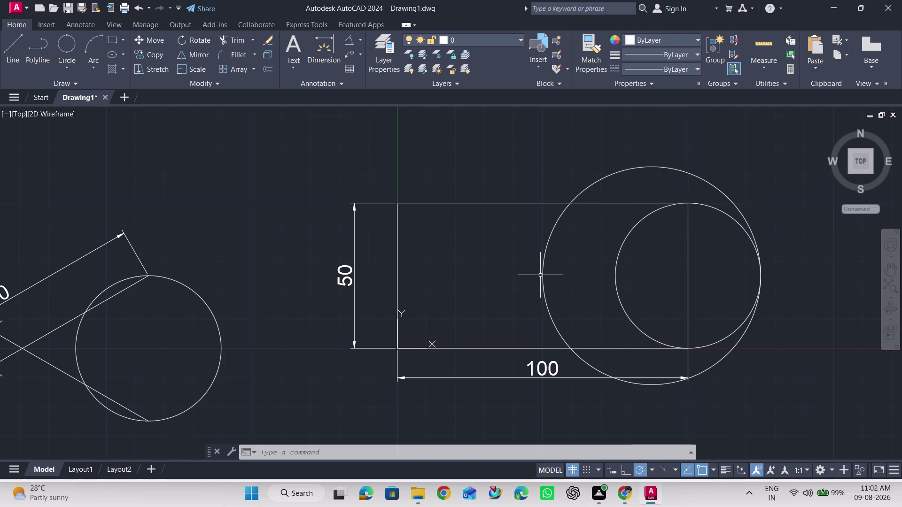
click(546, 248)
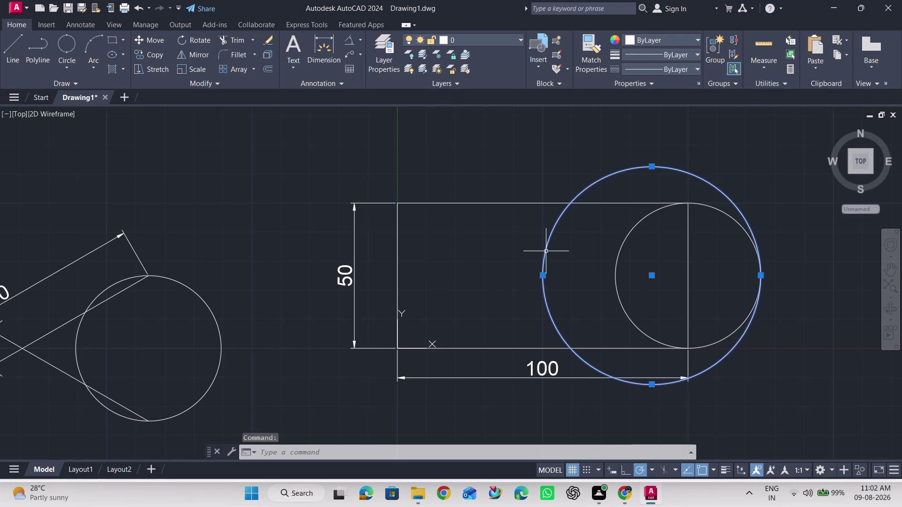
Erase the large circle and redraw a 2-point circle leftward from the small circle's right edge.
key(Delete)
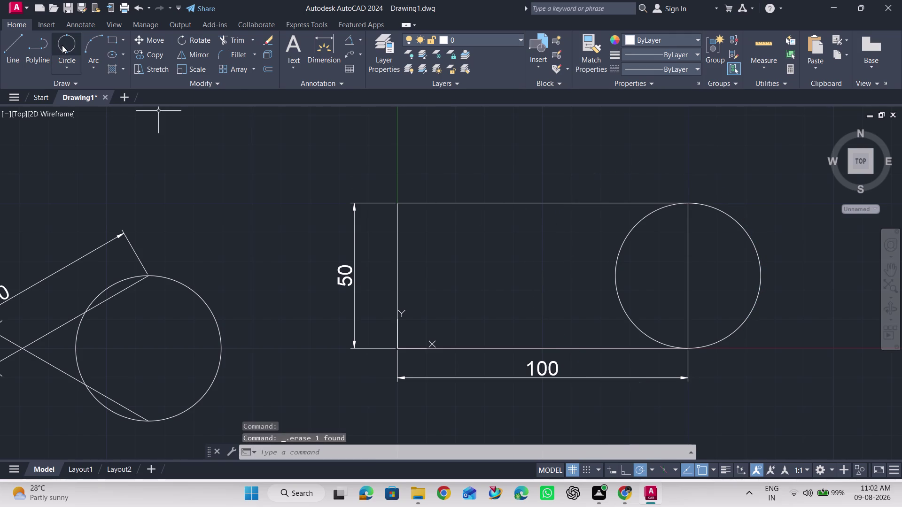
click(62, 45)
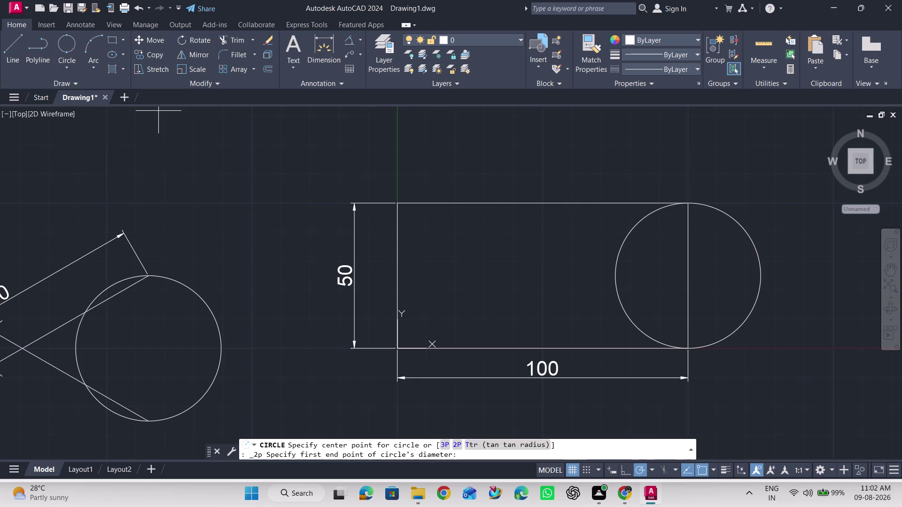
click(761, 274)
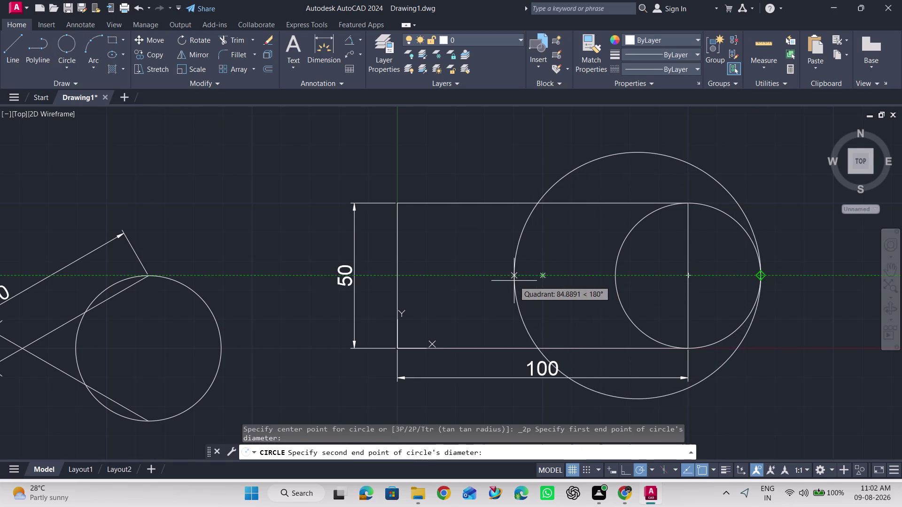
click(514, 281)
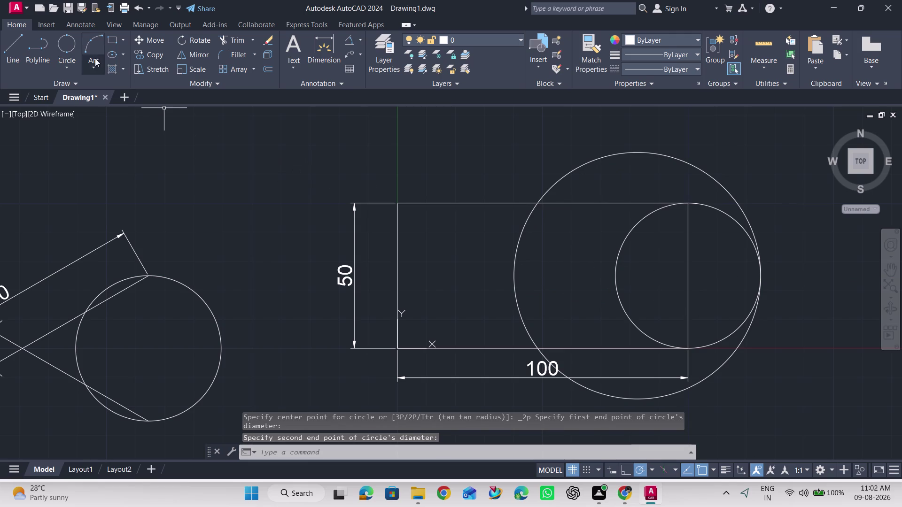
Abandon a second 2-point circle begun on the rectangle's top edge, then switch to 3-Point.
click(70, 48)
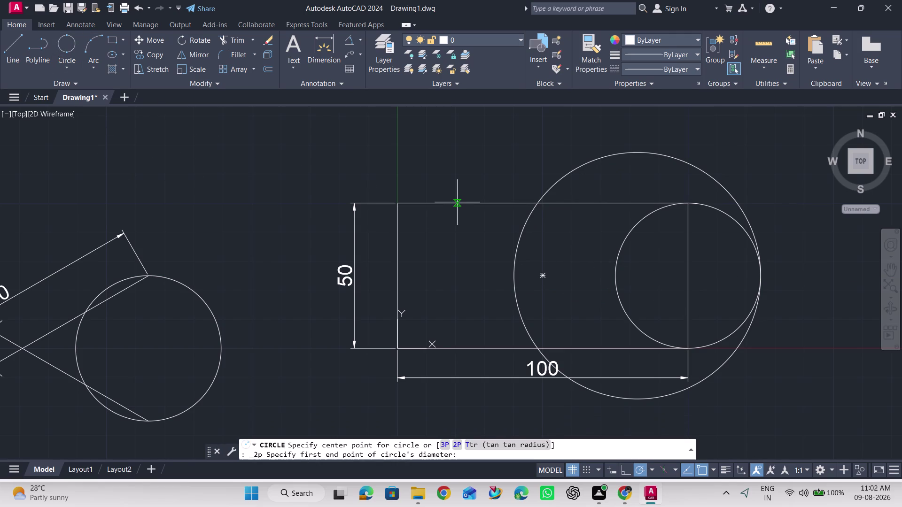
click(458, 202)
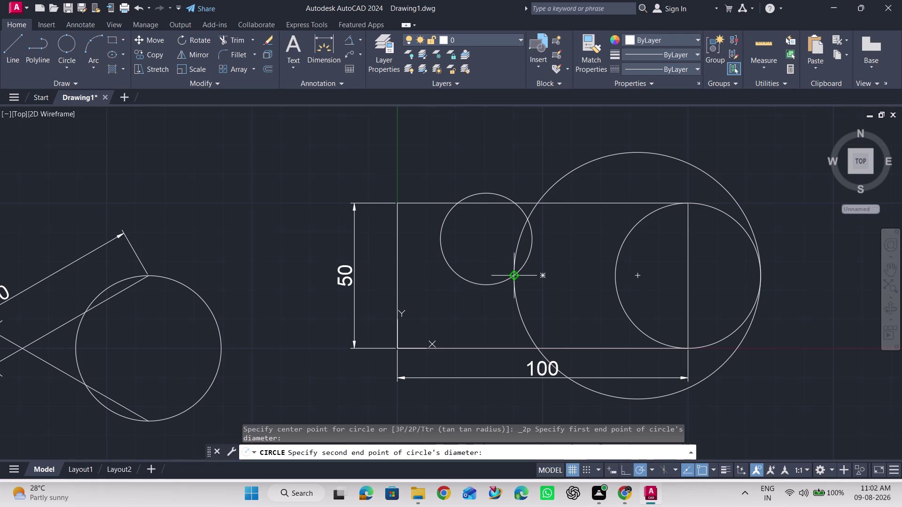
key(Escape)
click(75, 63)
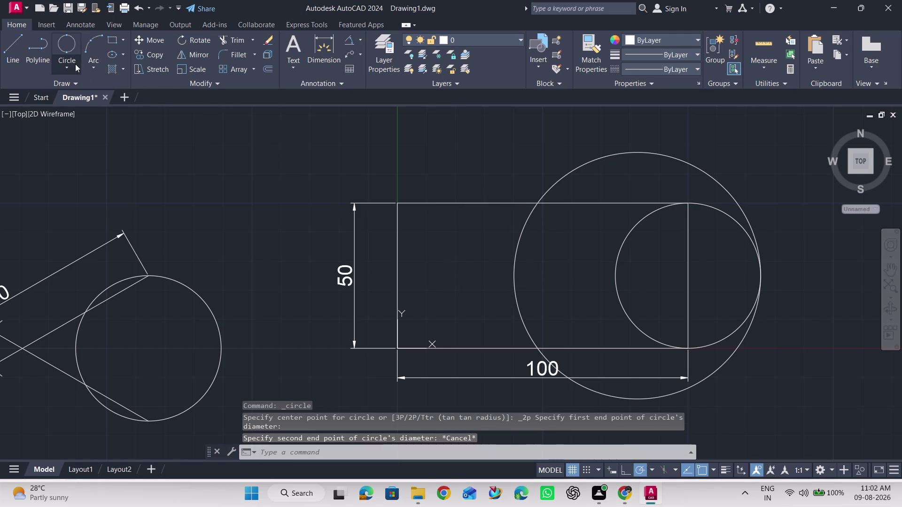
click(65, 152)
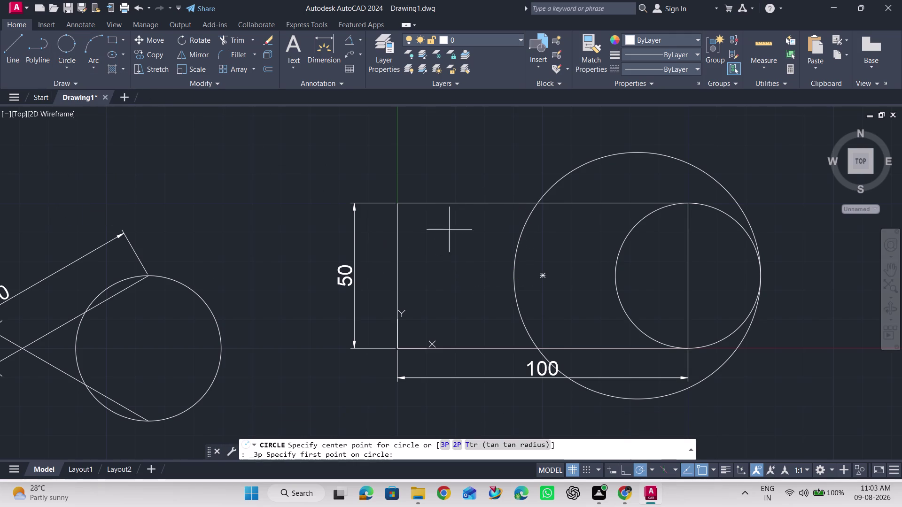
Draw a 3-point circle touching the rectangle's top edge, the large circle and left edge.
click(451, 203)
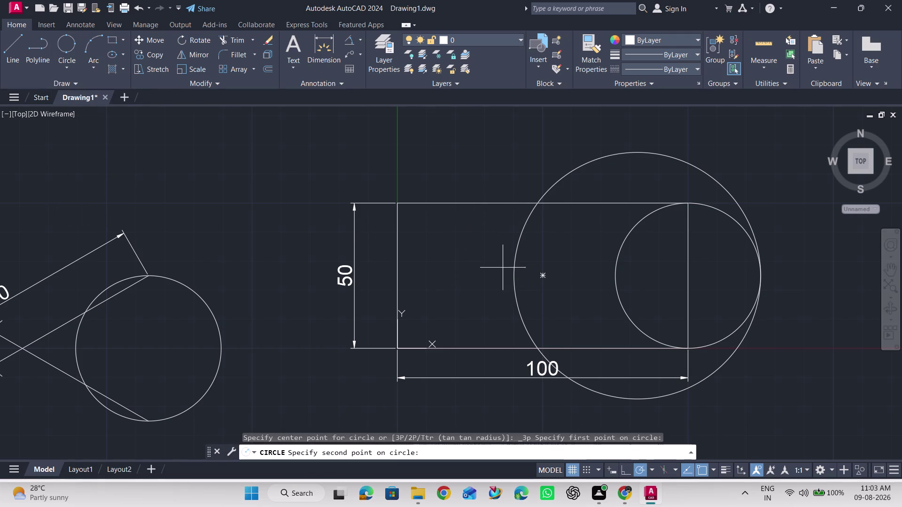
click(513, 277)
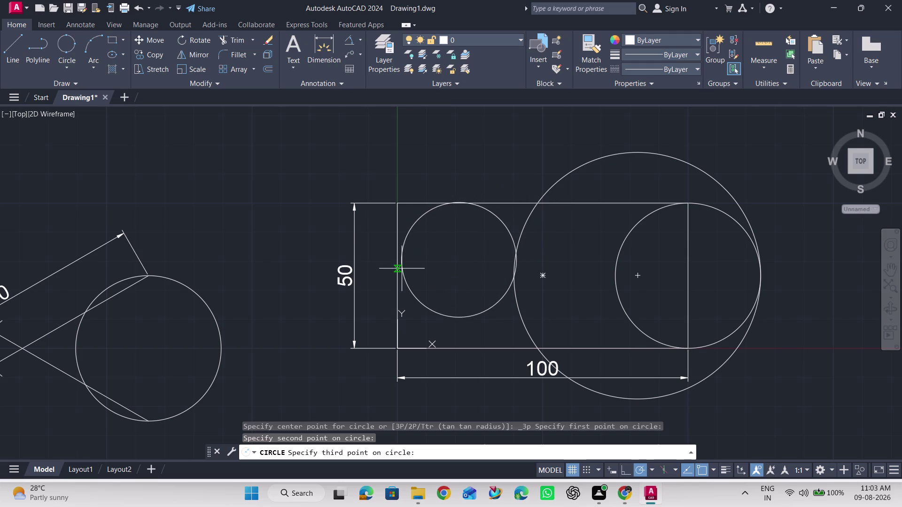
click(397, 269)
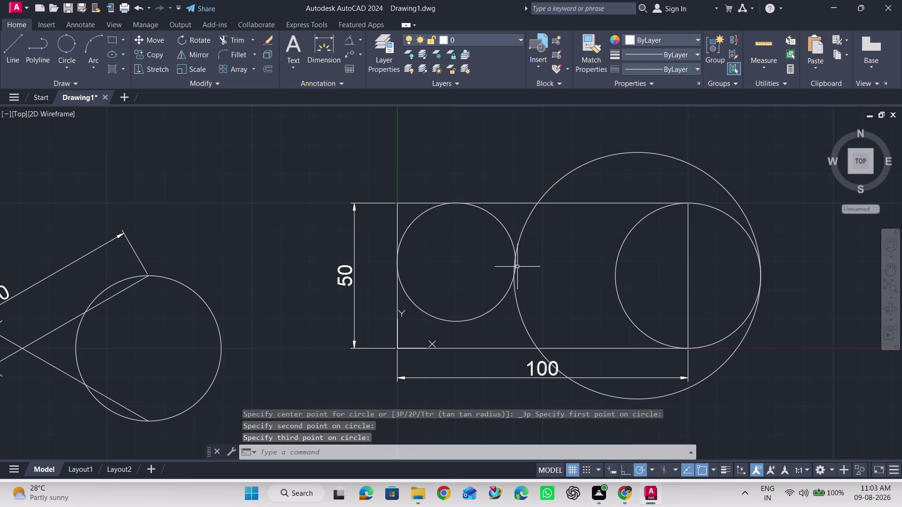
scroll(up, 3)
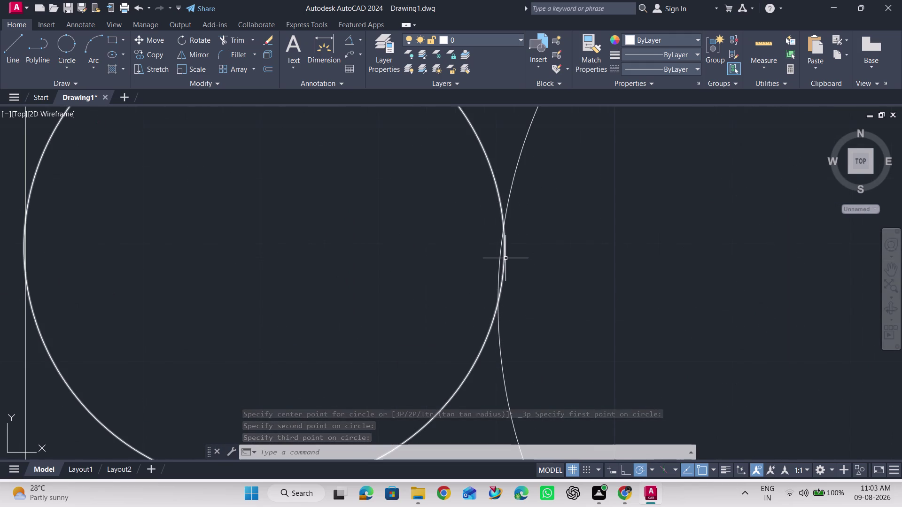
scroll(down, 3)
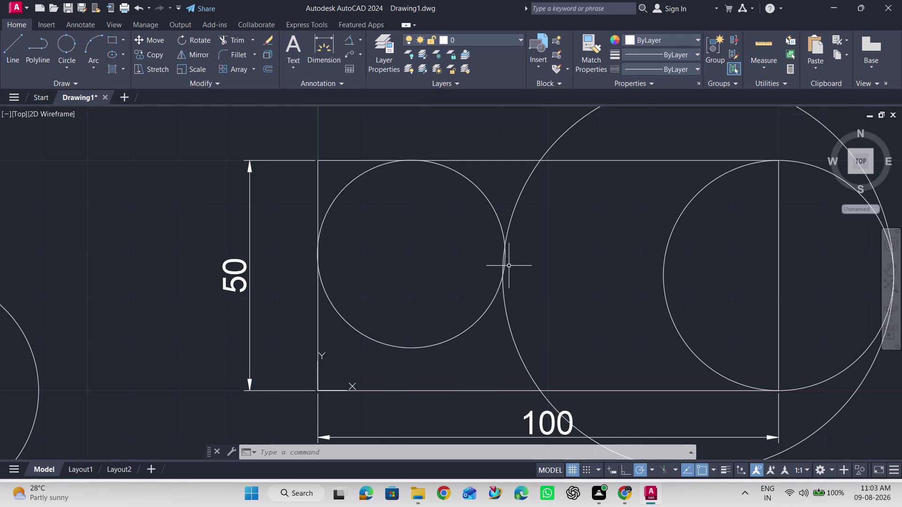
Try stretching the large circle by a grip, cancel it, and begin another 3-point circle.
click(512, 221)
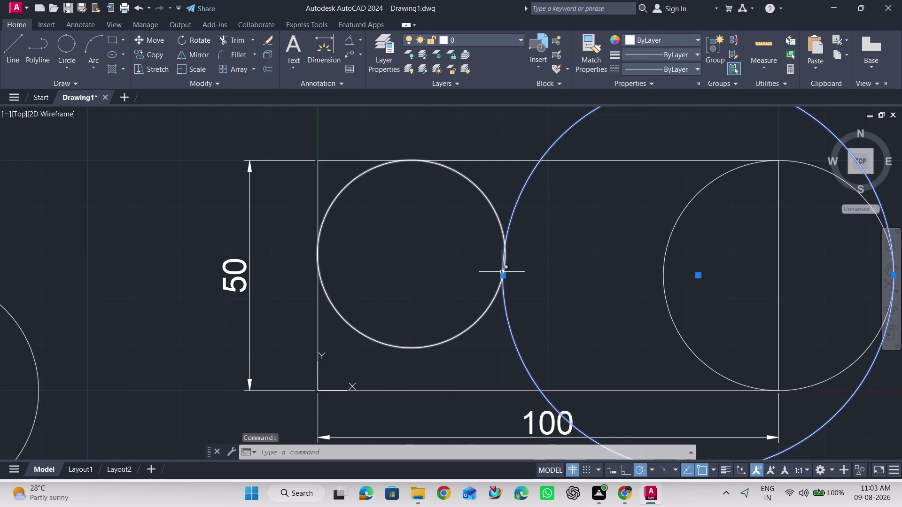
drag(502, 276, 505, 263)
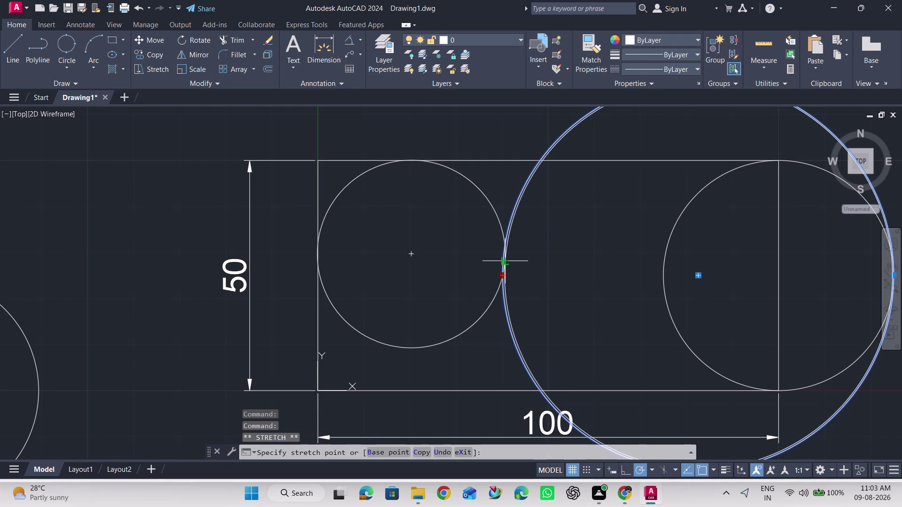
drag(505, 263, 504, 263)
click(505, 263)
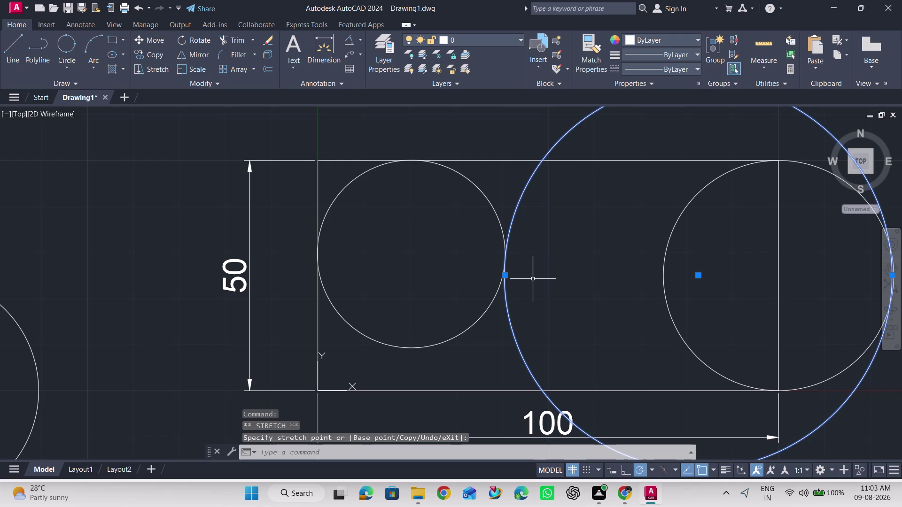
key(Escape)
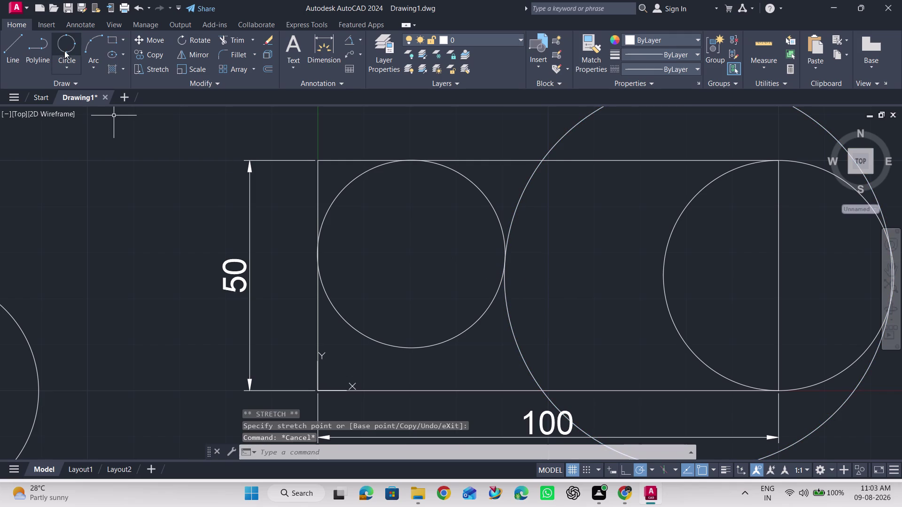
click(64, 49)
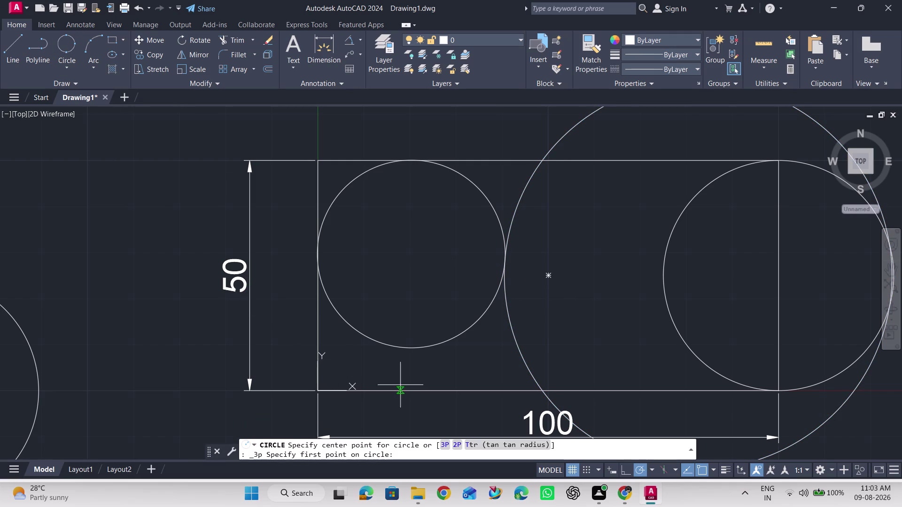
Draw a 3-point circle through the rectangle's bottom edge, the large circle and left edge.
click(413, 391)
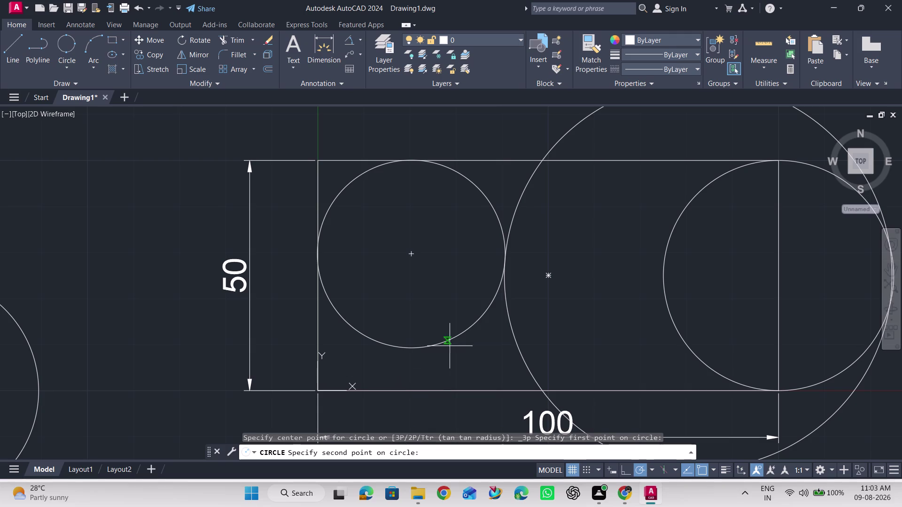
click(503, 278)
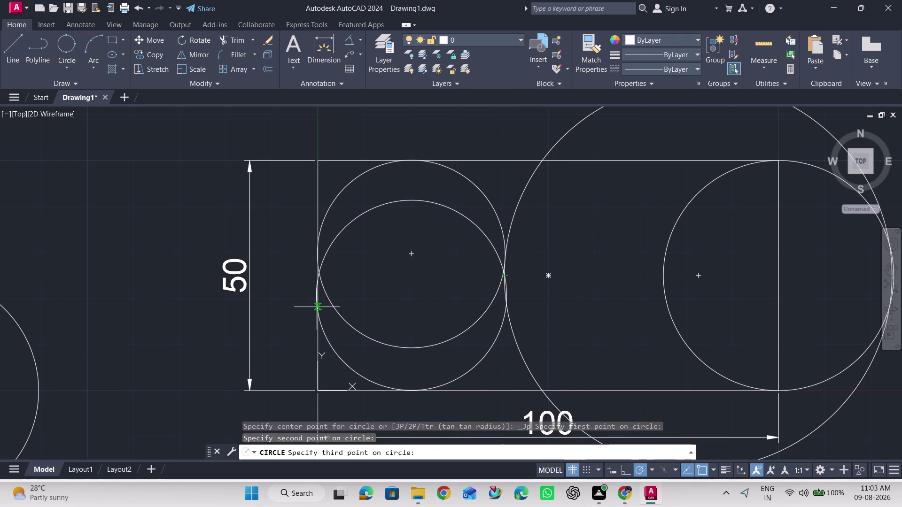
click(317, 307)
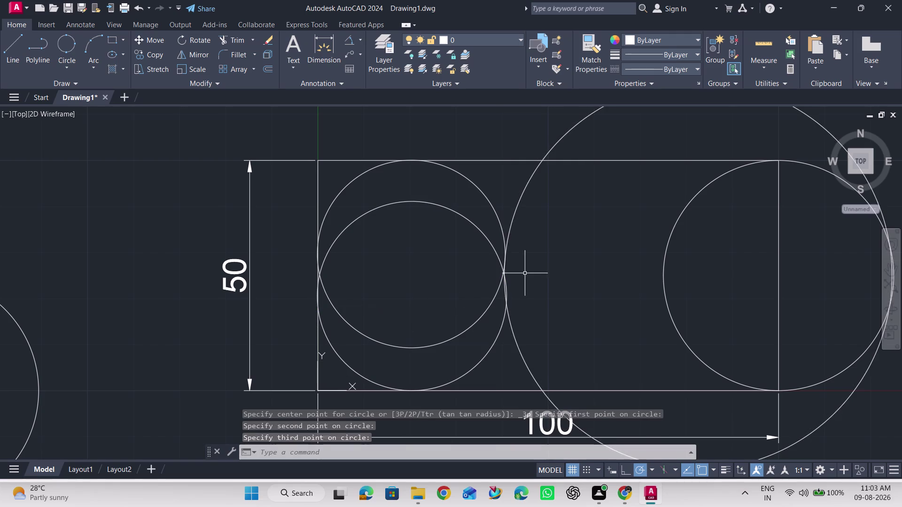
Erase the upper and lower inner circles and the large circle.
click(450, 210)
key(Delete)
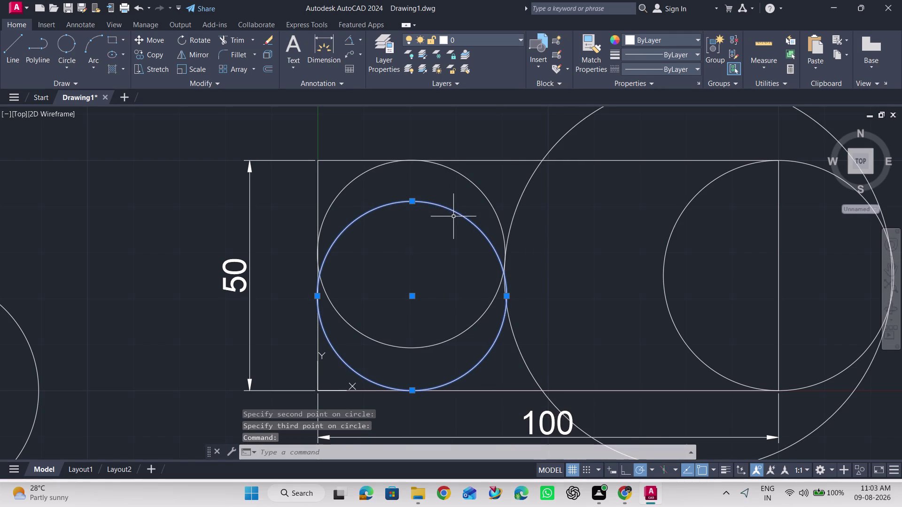
click(476, 188)
key(Delete)
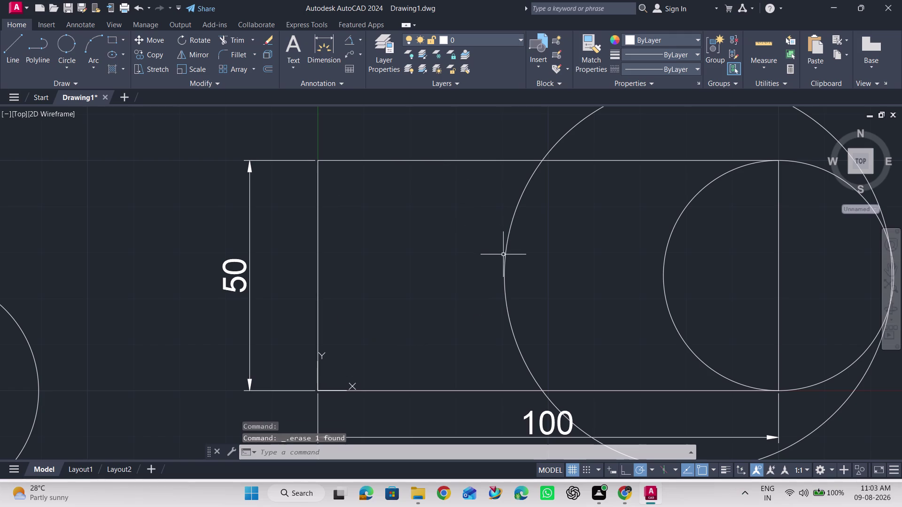
click(504, 254)
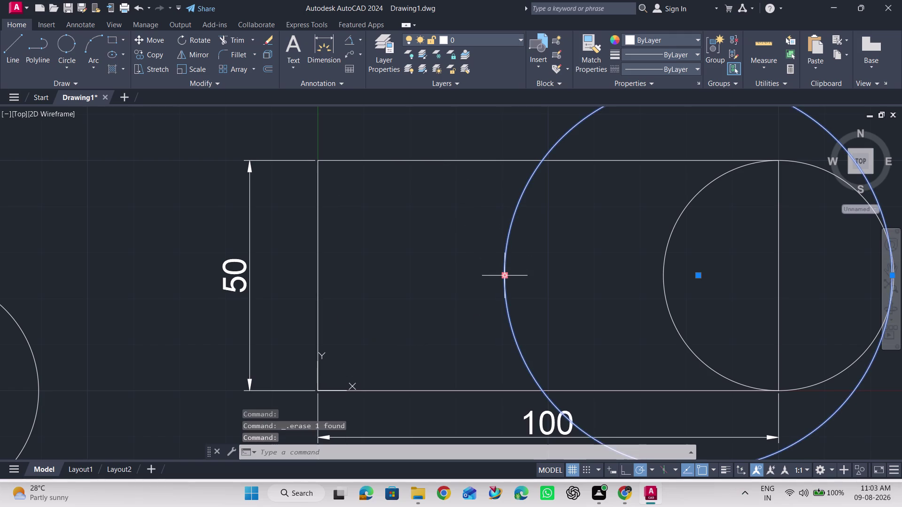
key(Delete)
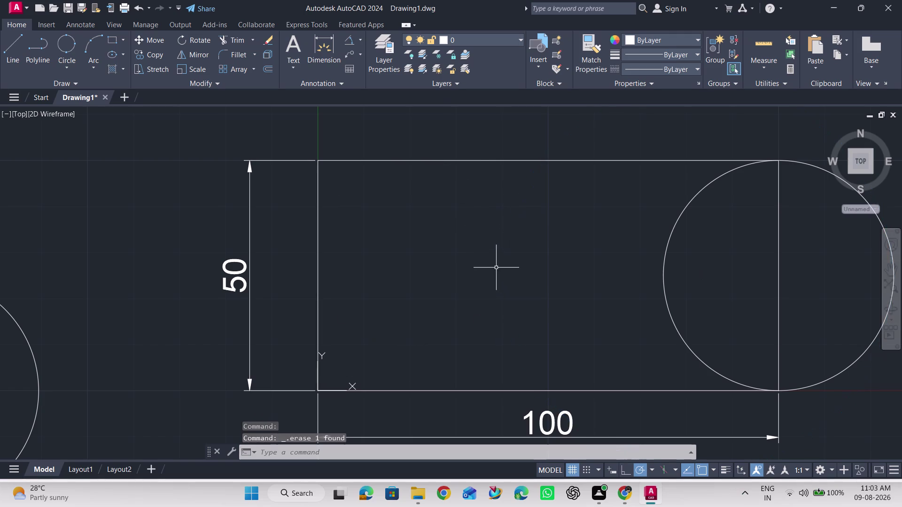
scroll(down, 3)
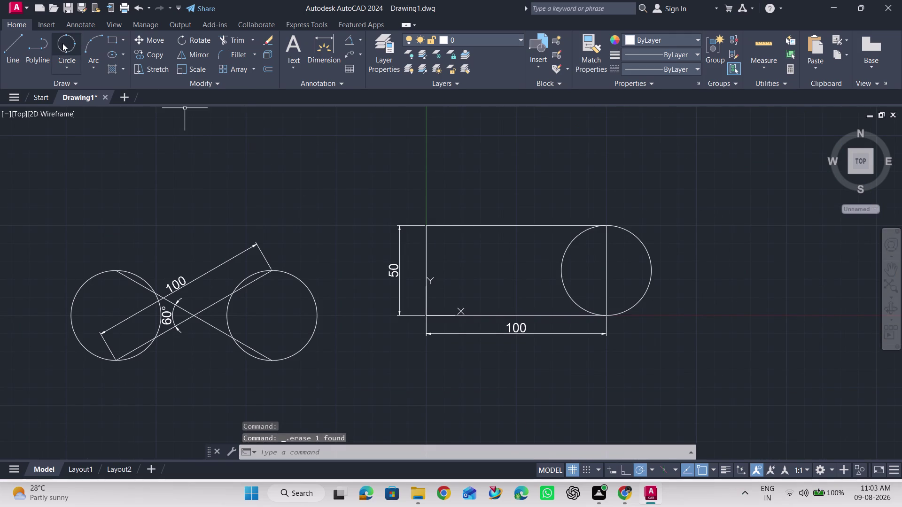
Draw a 100-diameter circle starting from the small circle's right edge.
click(59, 65)
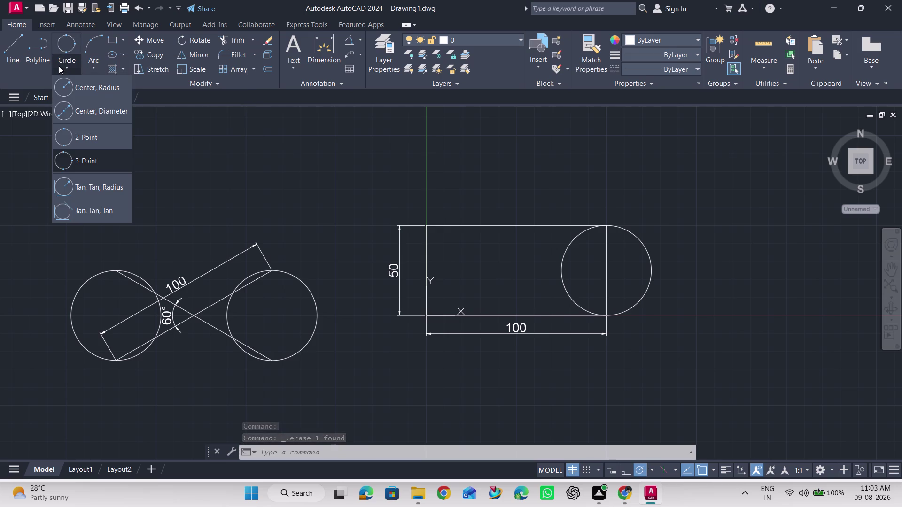
click(81, 134)
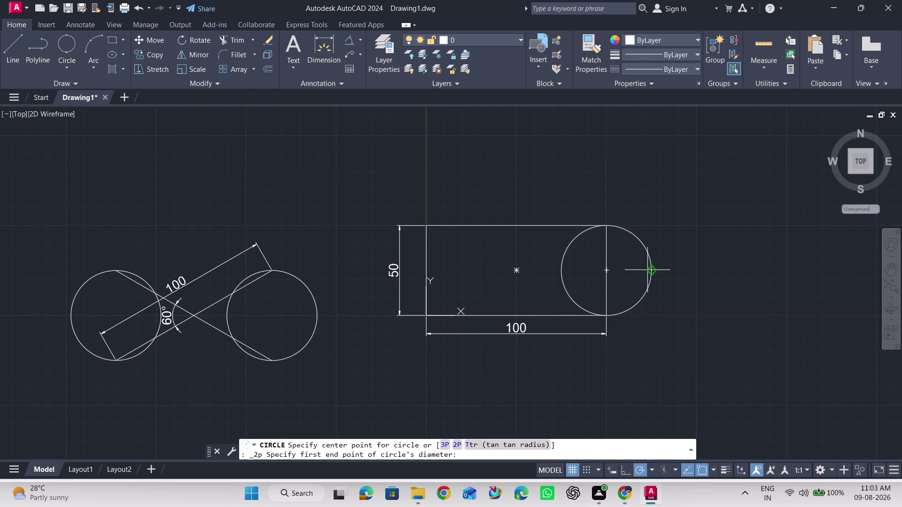
click(648, 270)
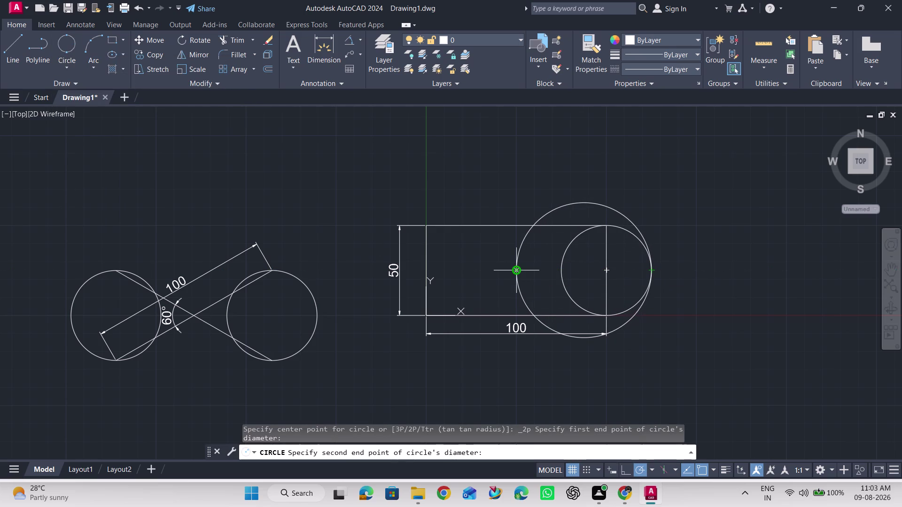
text(10)
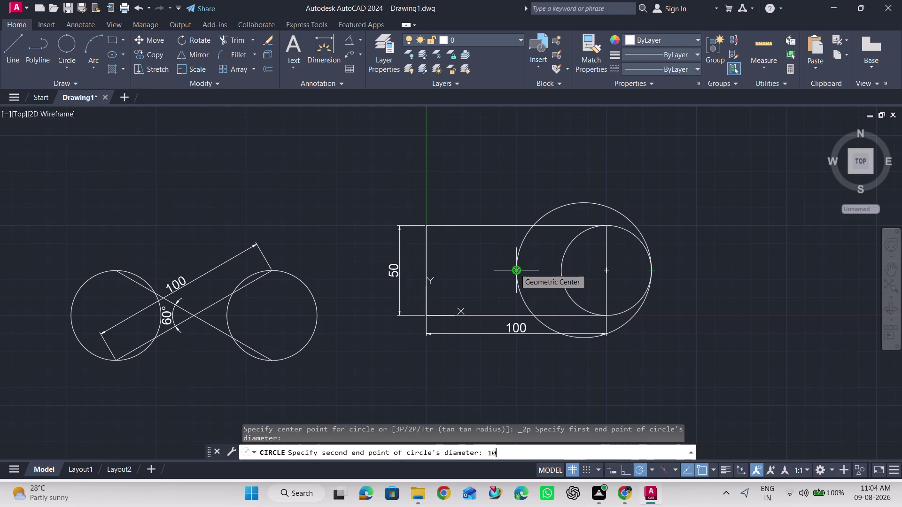
text(0)
key(Return)
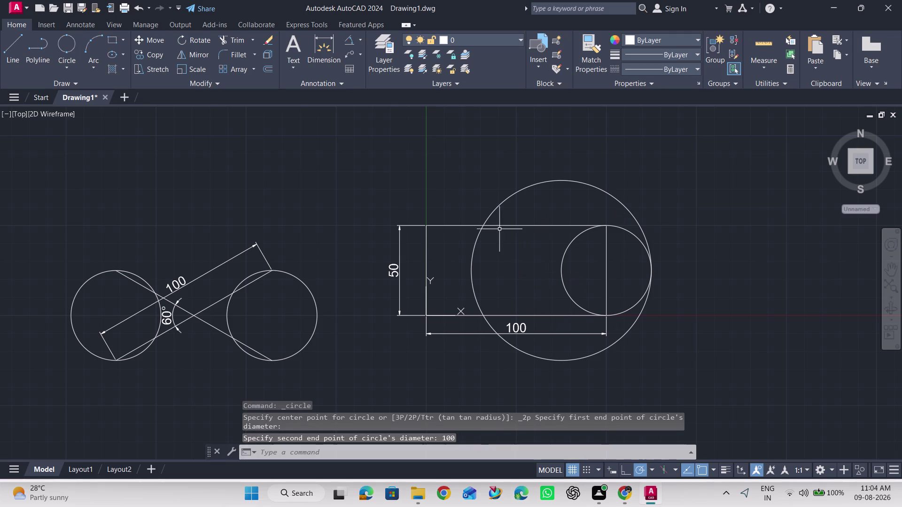
scroll(up, 3)
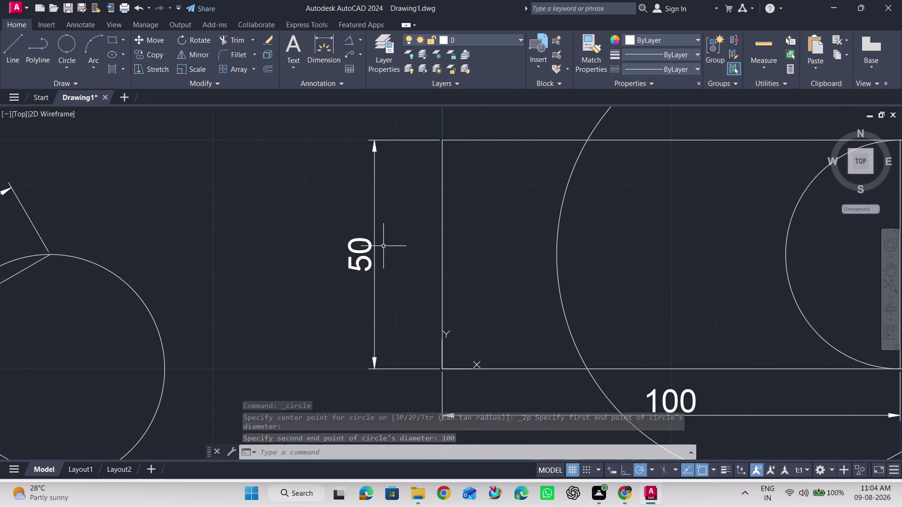
scroll(down, 3)
Resize the 100-diameter circle by its grip, then erase it.
click(451, 238)
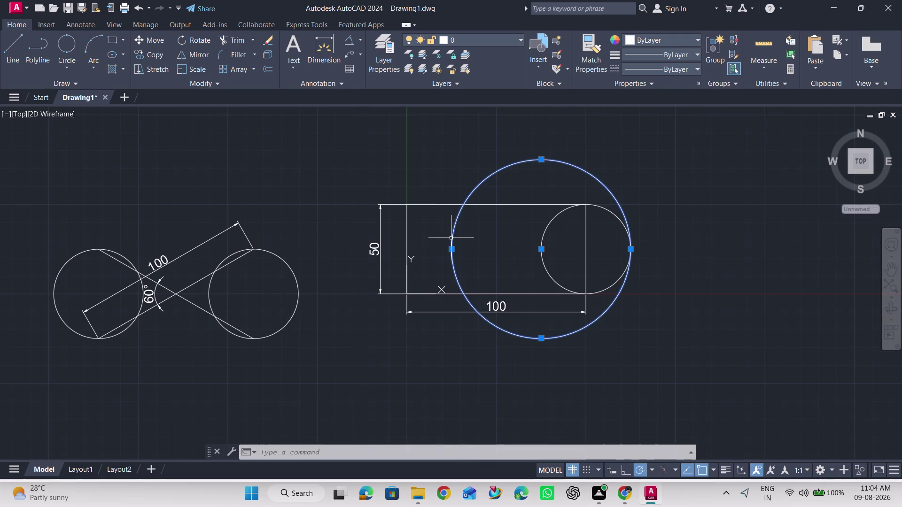
drag(451, 250, 456, 250)
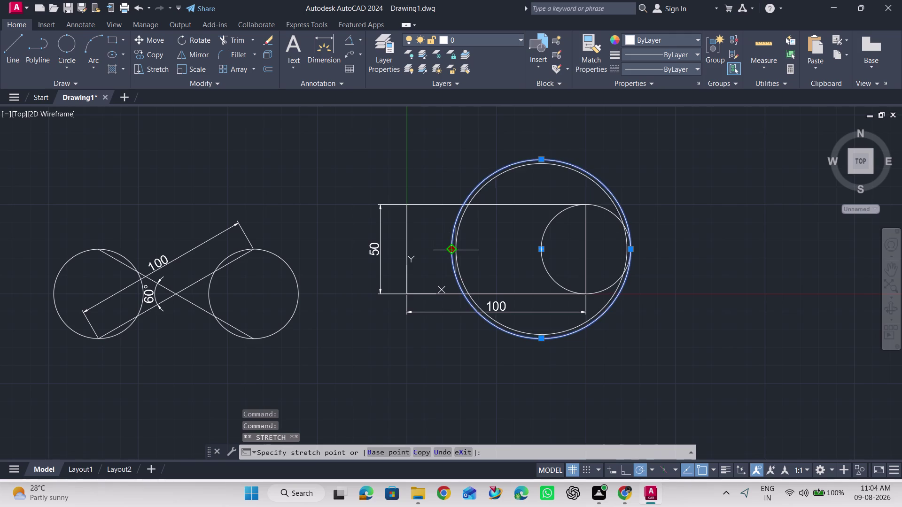
drag(456, 250, 460, 250)
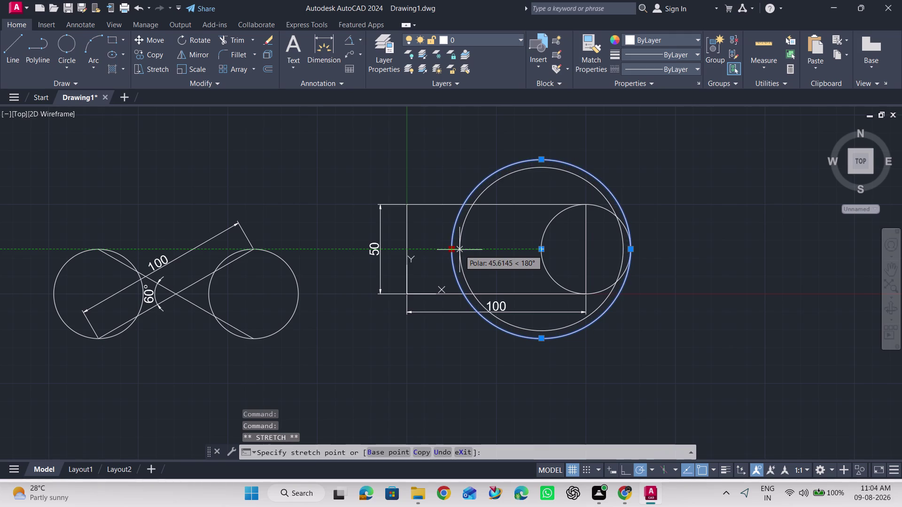
click(459, 250)
key(Delete)
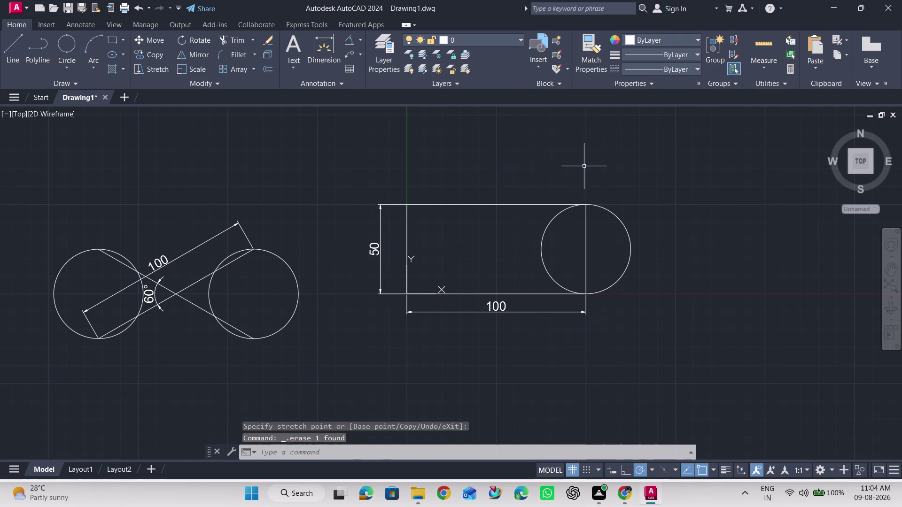
click(61, 46)
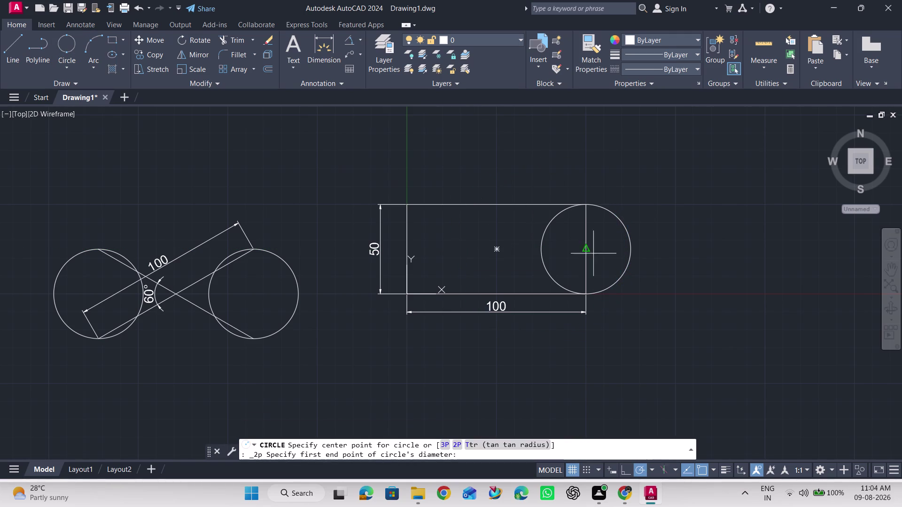
click(630, 249)
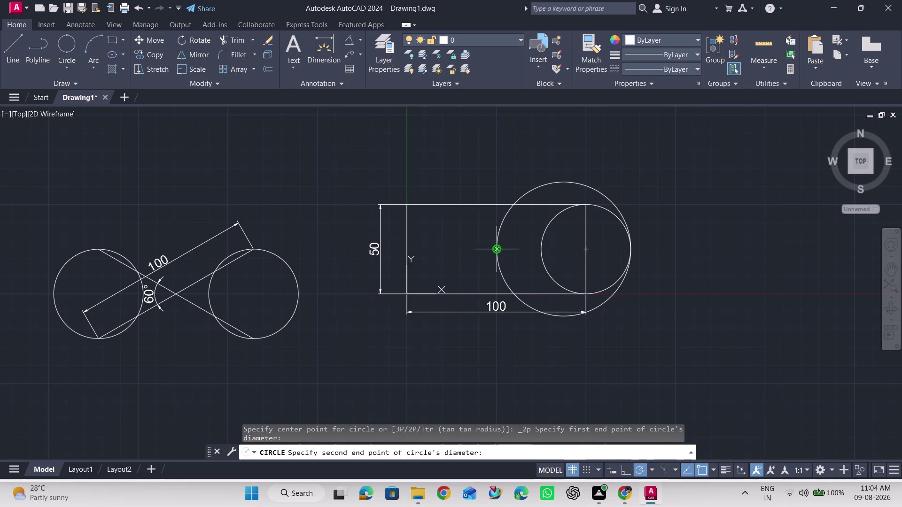
key(Delete)
key(Delete)
key(Escape)
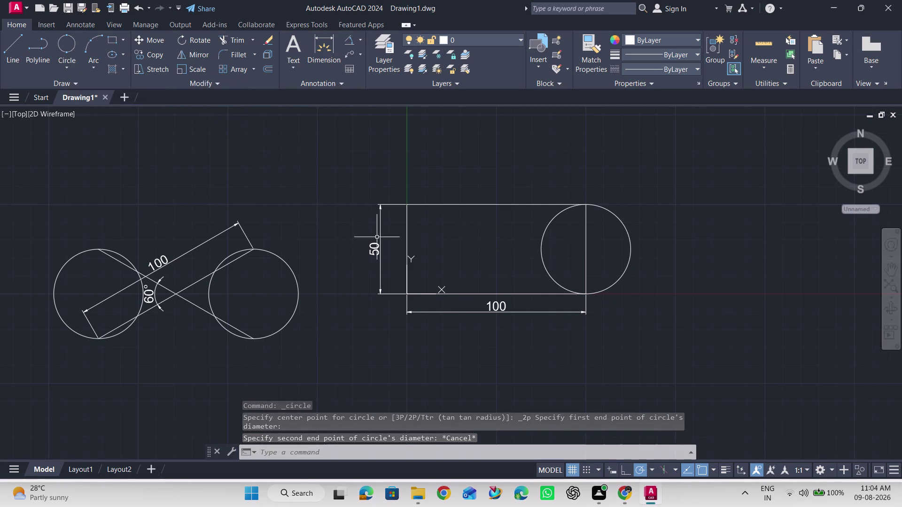
click(68, 45)
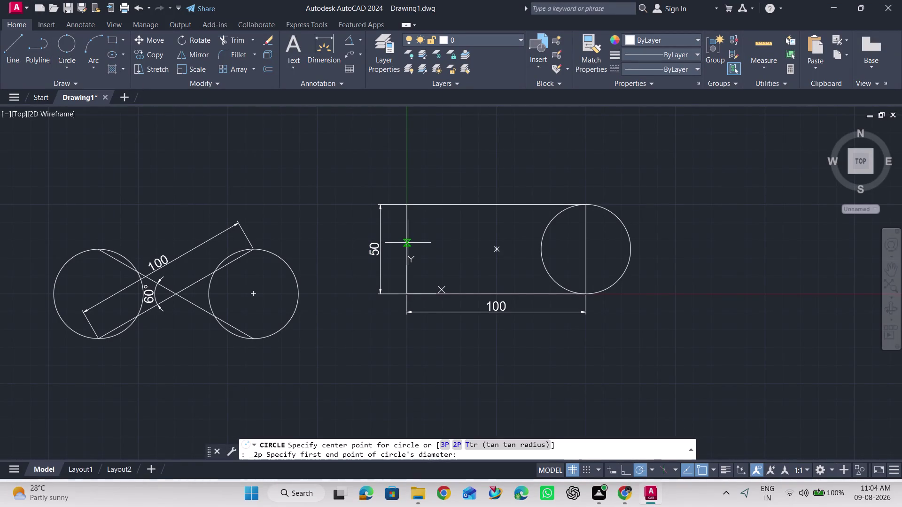
click(408, 243)
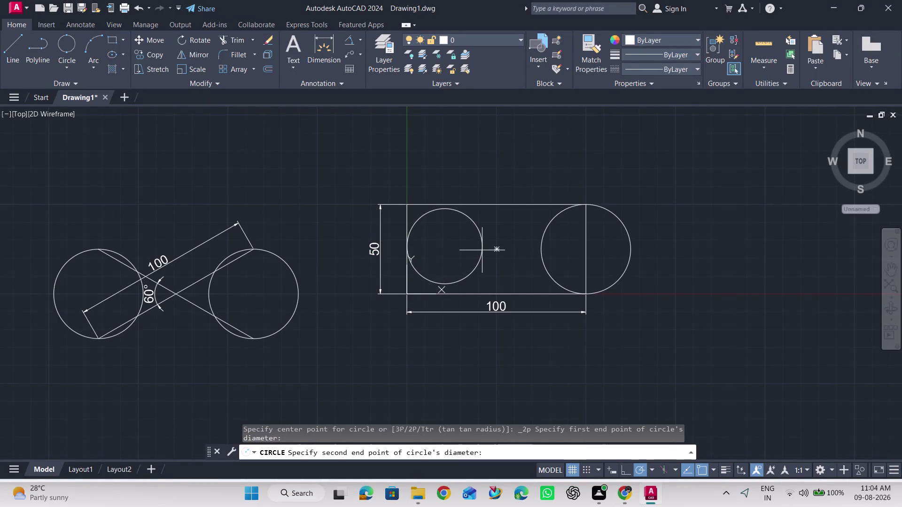
key(Escape)
click(73, 43)
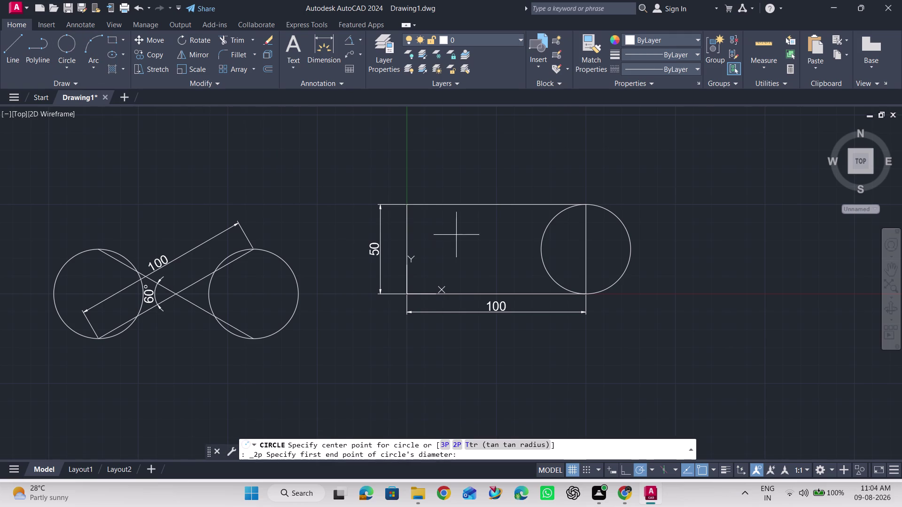
click(443, 208)
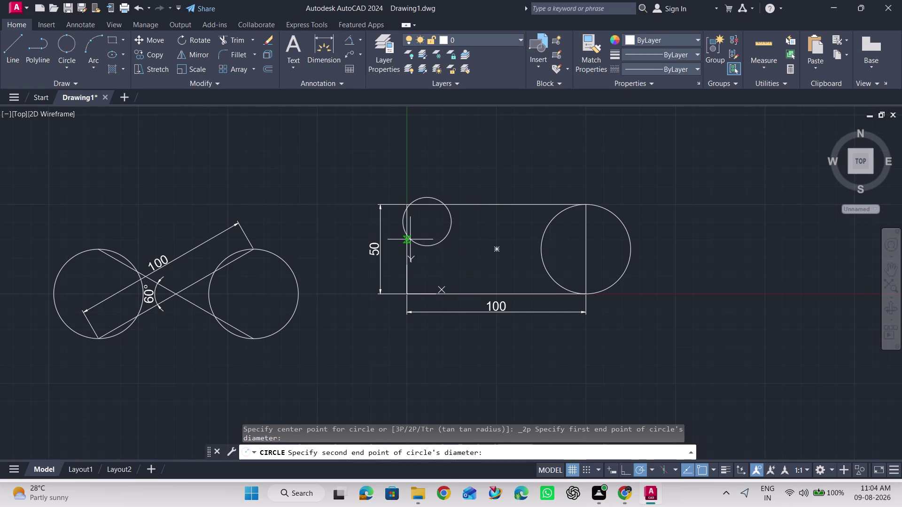
key(Escape)
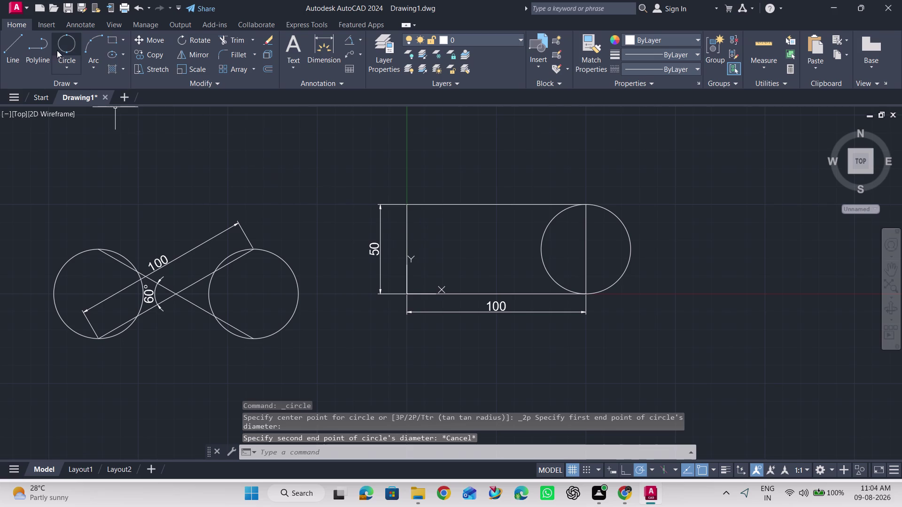
click(65, 63)
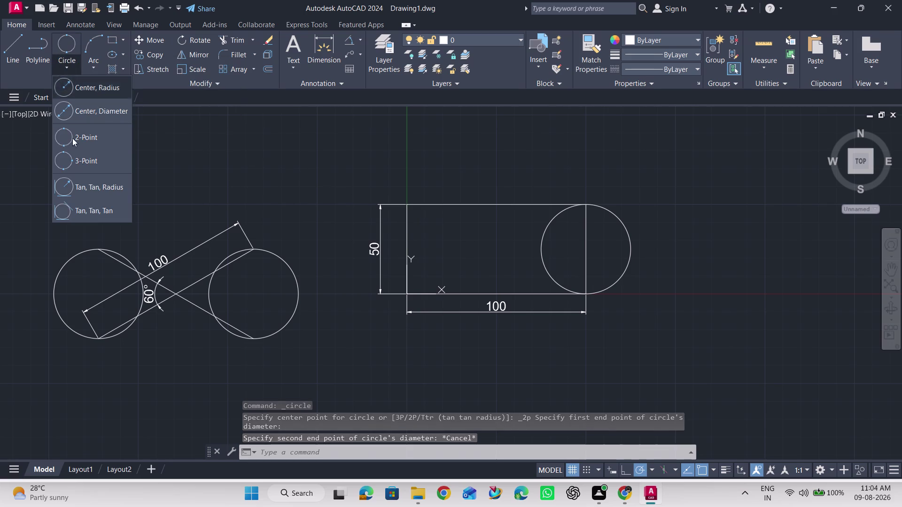
click(91, 210)
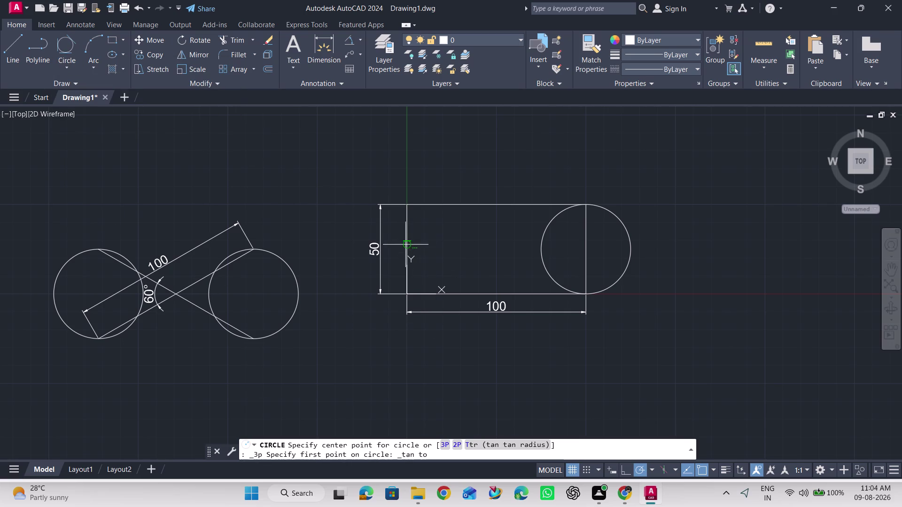
click(405, 245)
click(445, 206)
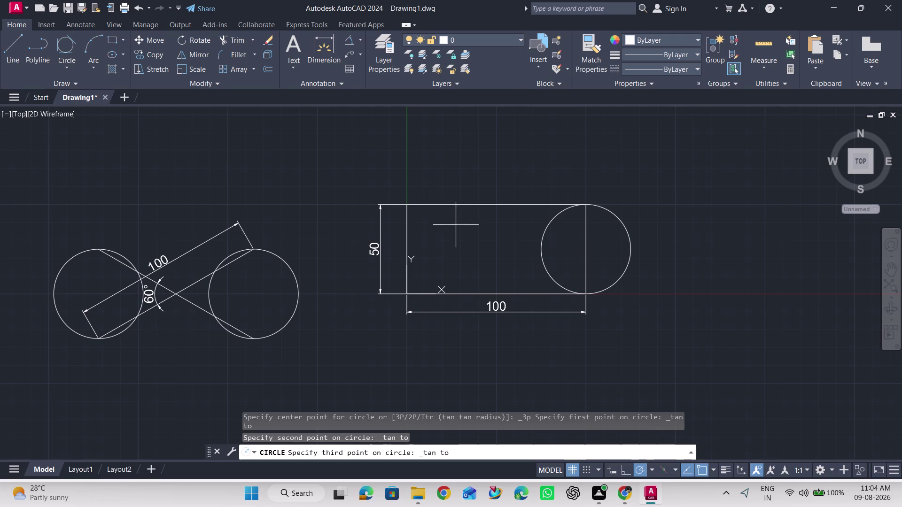
key(Escape)
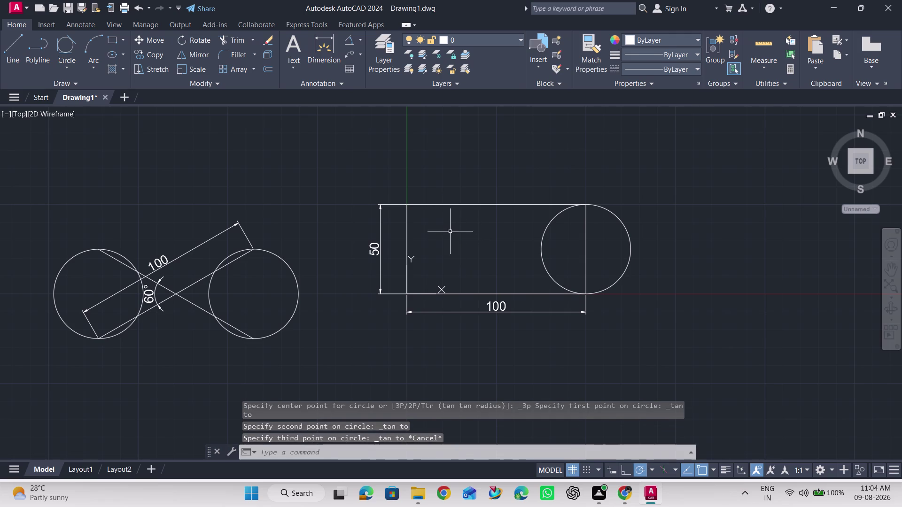
click(68, 69)
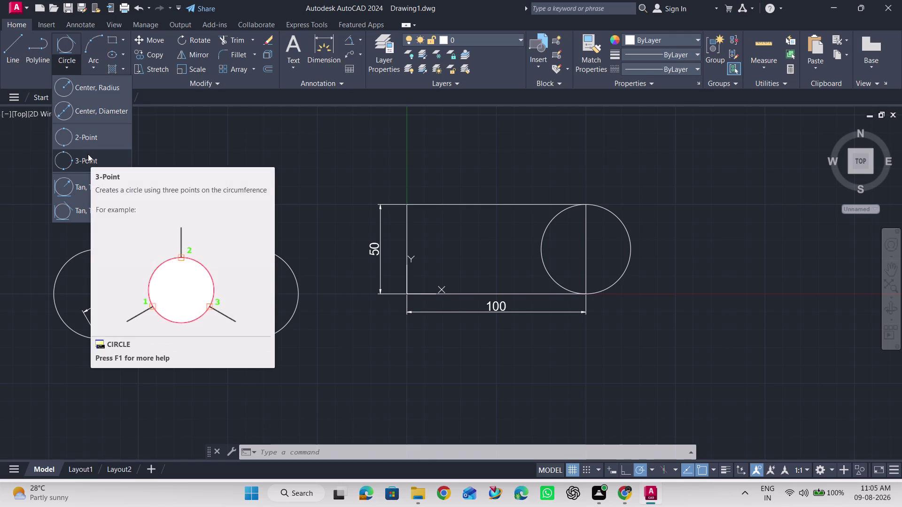
Draw a radius-25 circle tangent to the rectangle's left and top edges, then erase it.
click(75, 193)
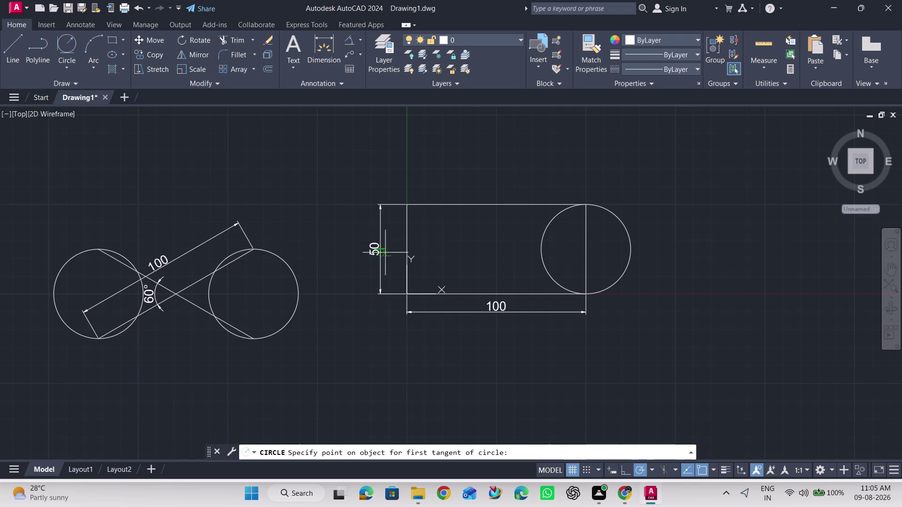
click(406, 244)
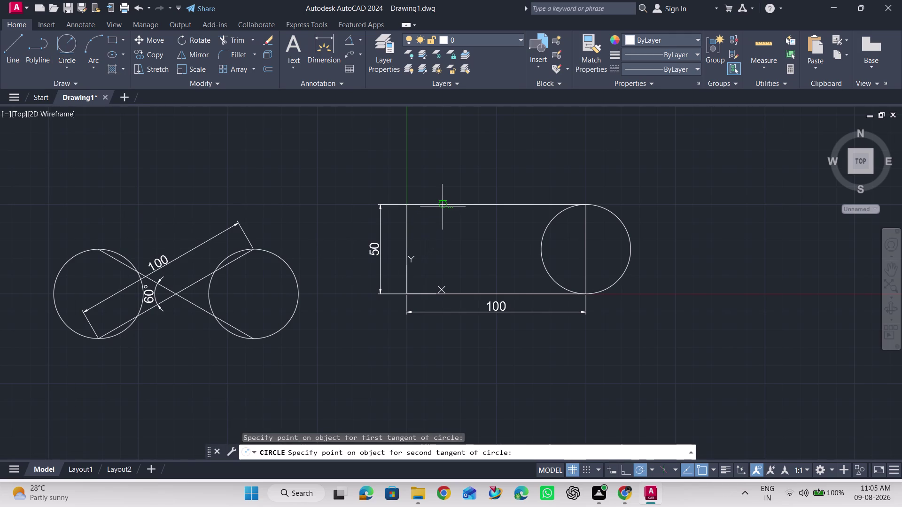
click(443, 207)
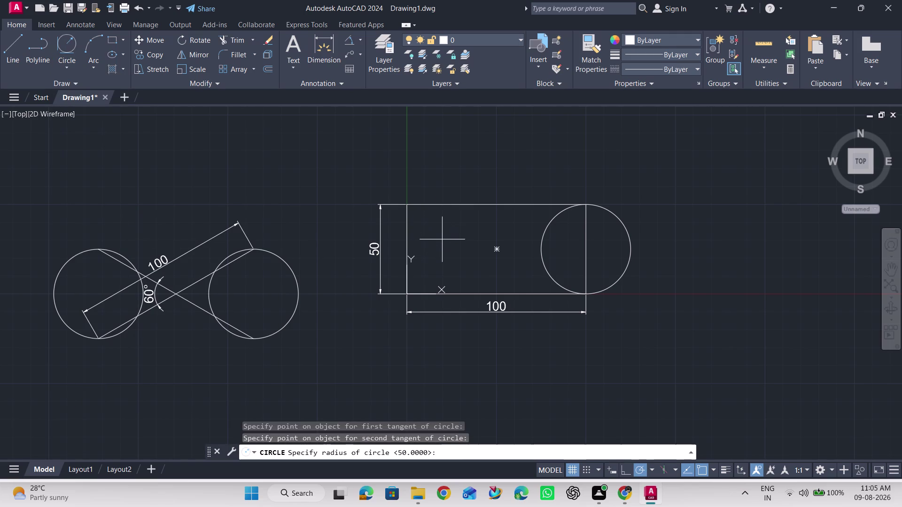
text(25)
key(Return)
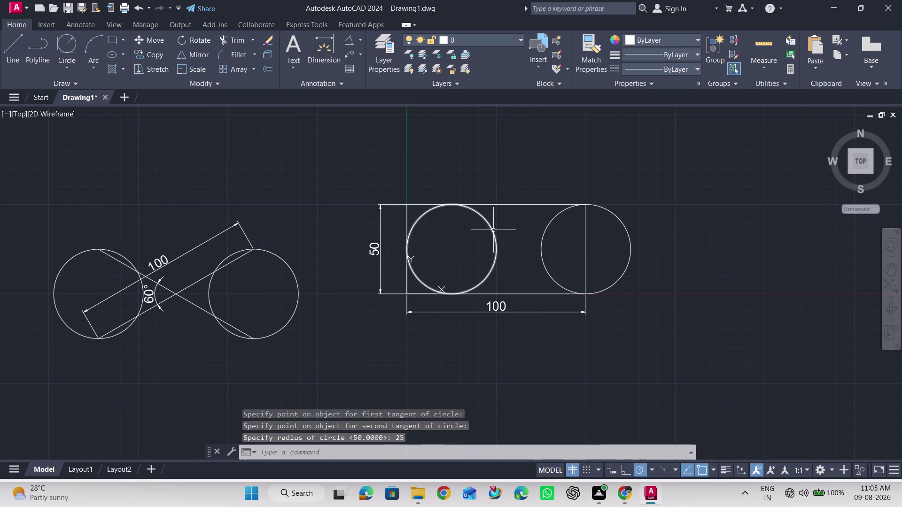
click(493, 234)
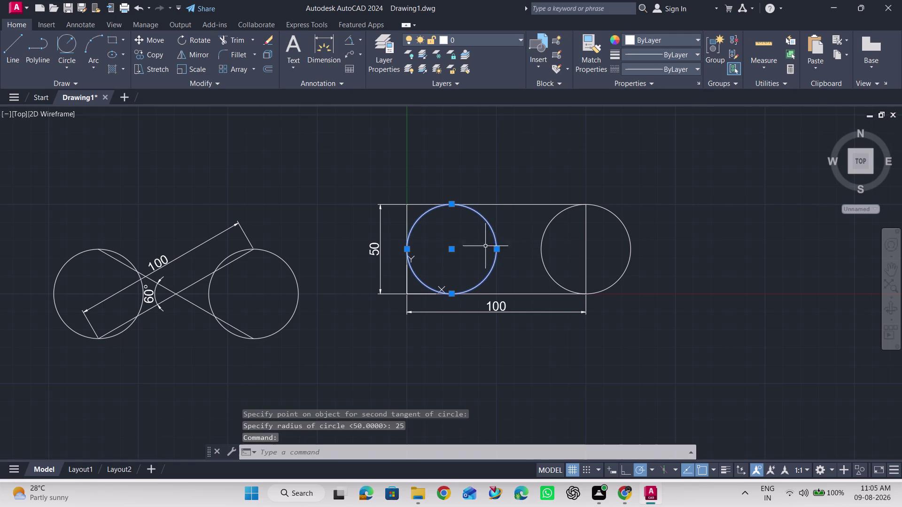
key(Delete)
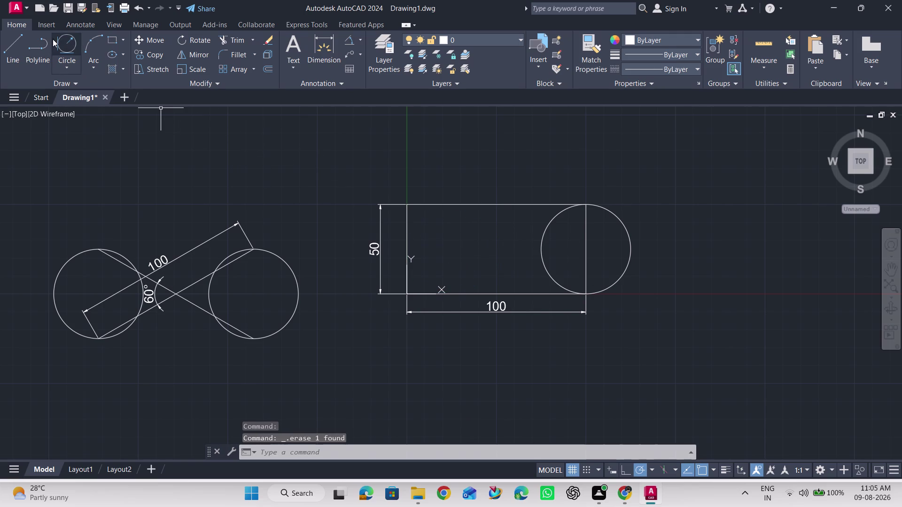
Try a radius-10 circle tangent to the left and top edges, then erase it.
click(60, 39)
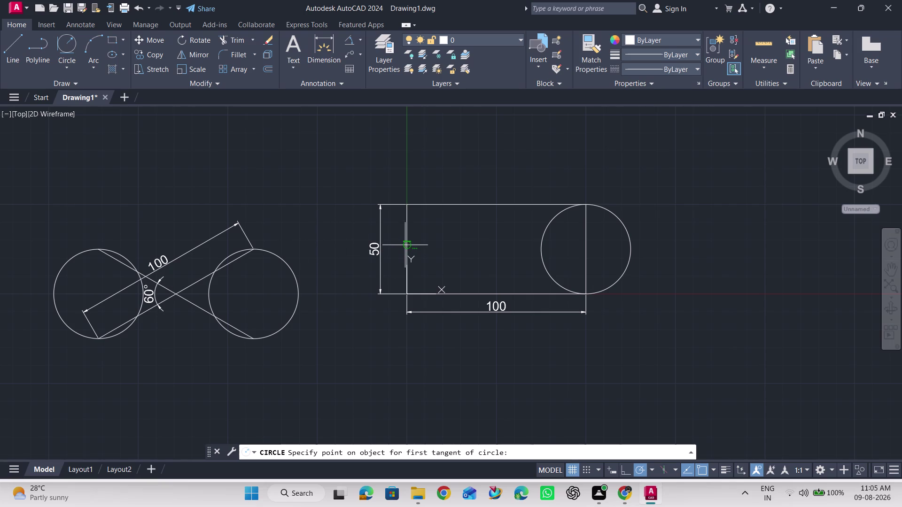
click(405, 245)
click(443, 208)
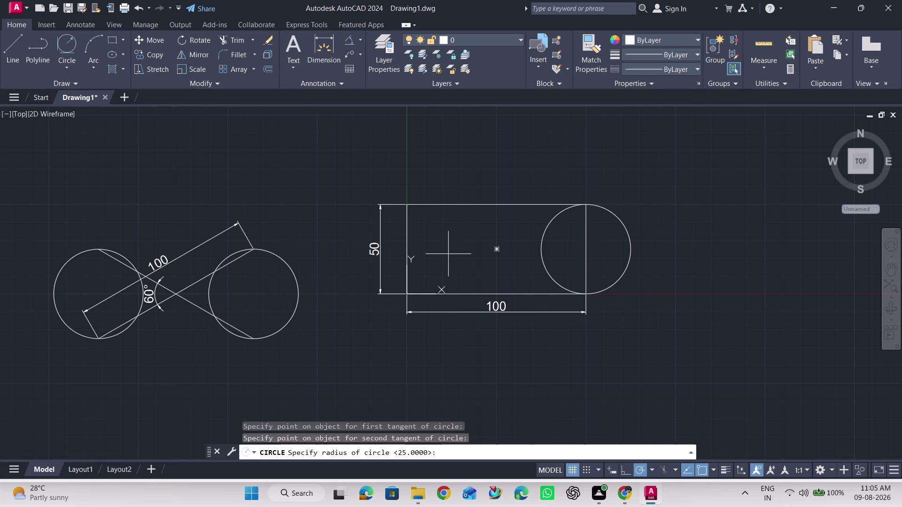
text(10)
key(Return)
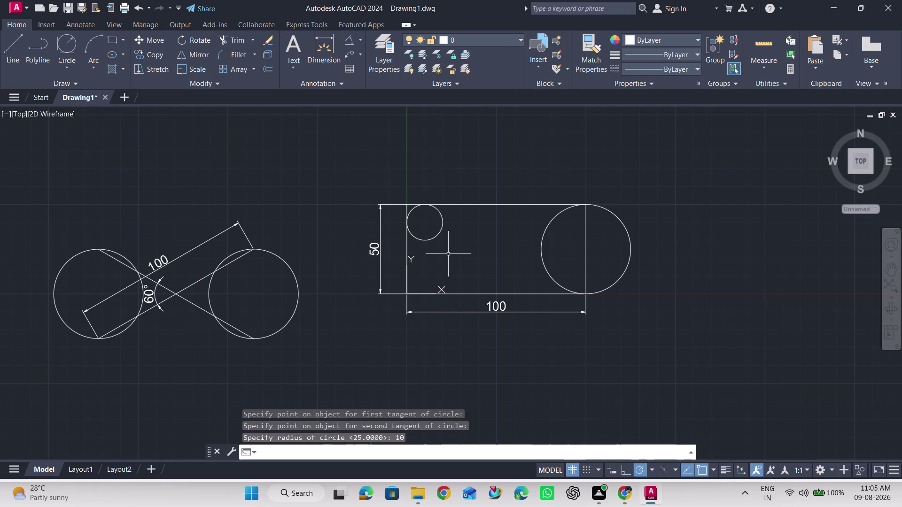
click(444, 221)
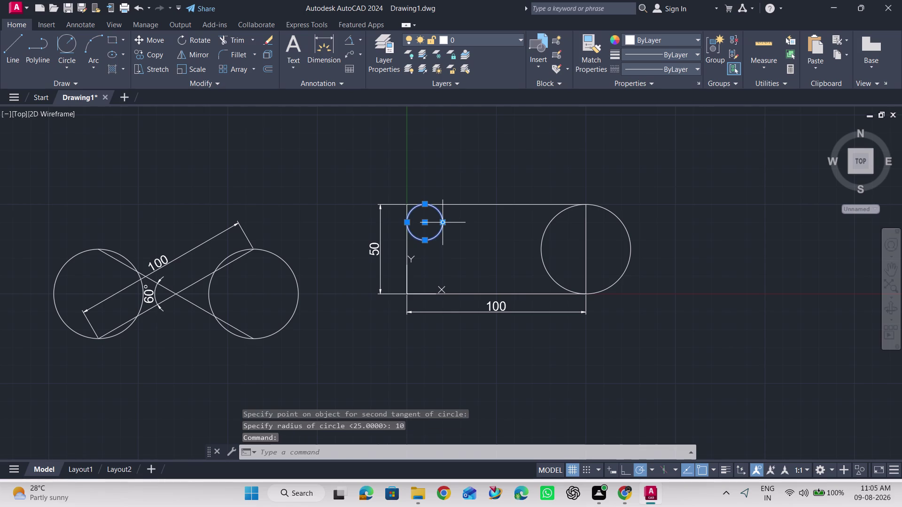
key(Delete)
Draw a radius-15 circle tangent to the left and top edges, then erase it.
click(61, 40)
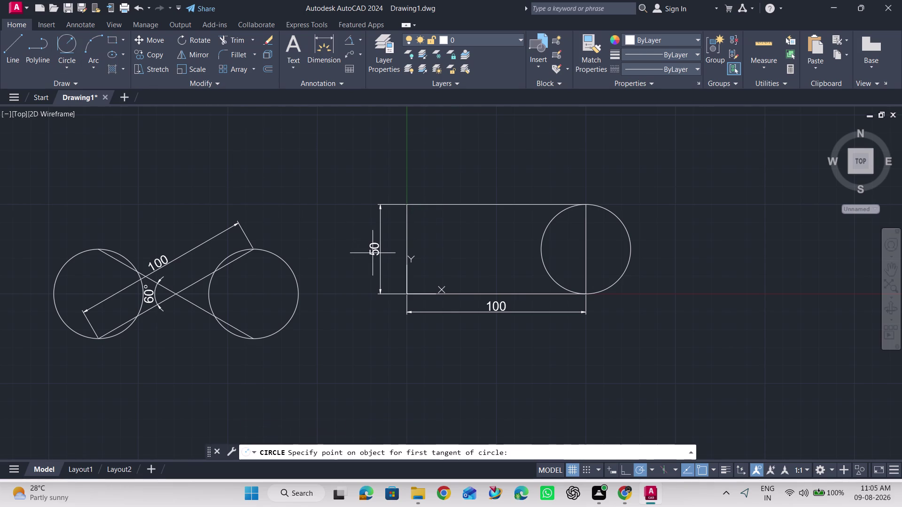
click(406, 252)
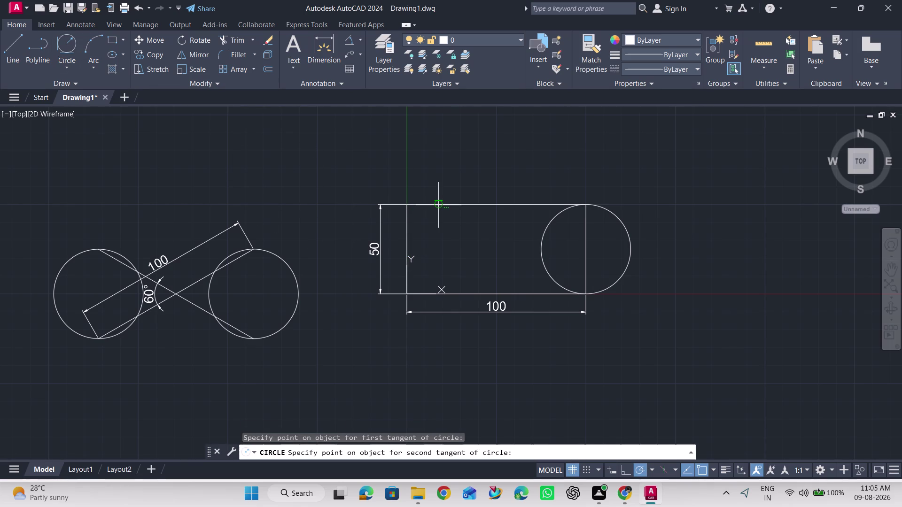
click(438, 205)
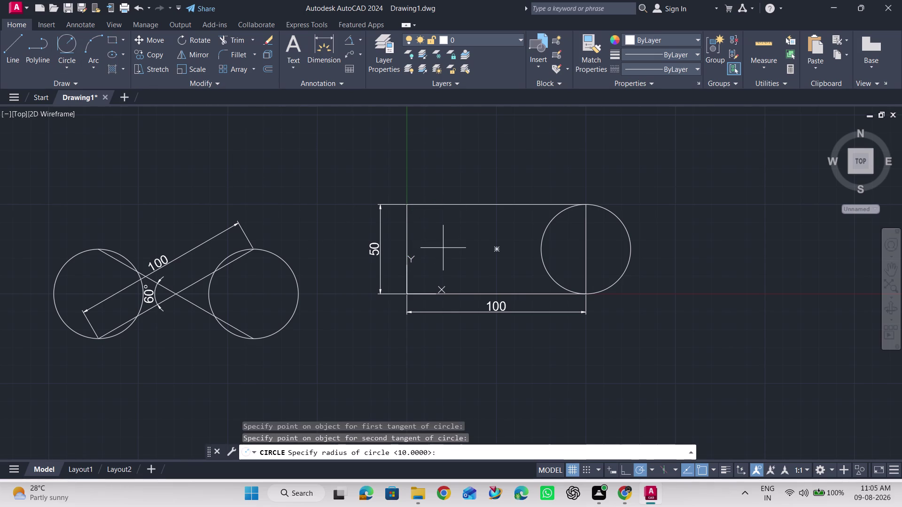
text(15)
key(Return)
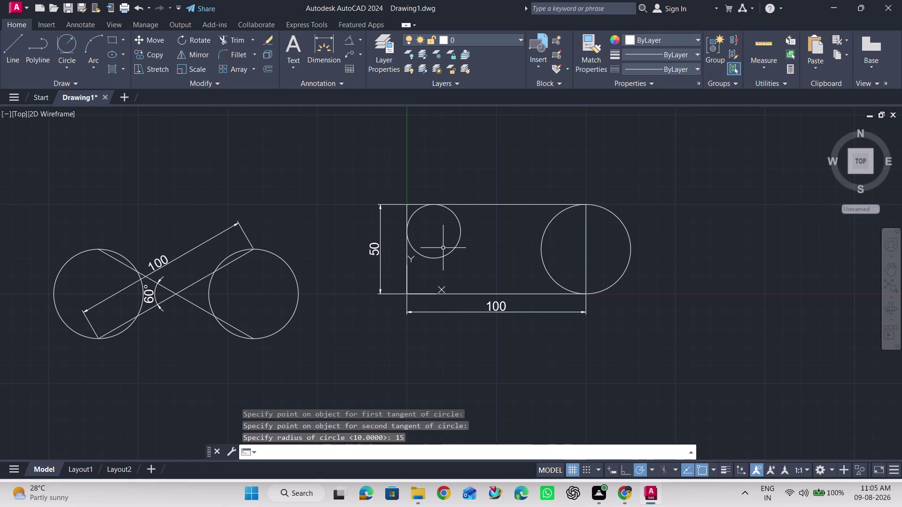
click(461, 233)
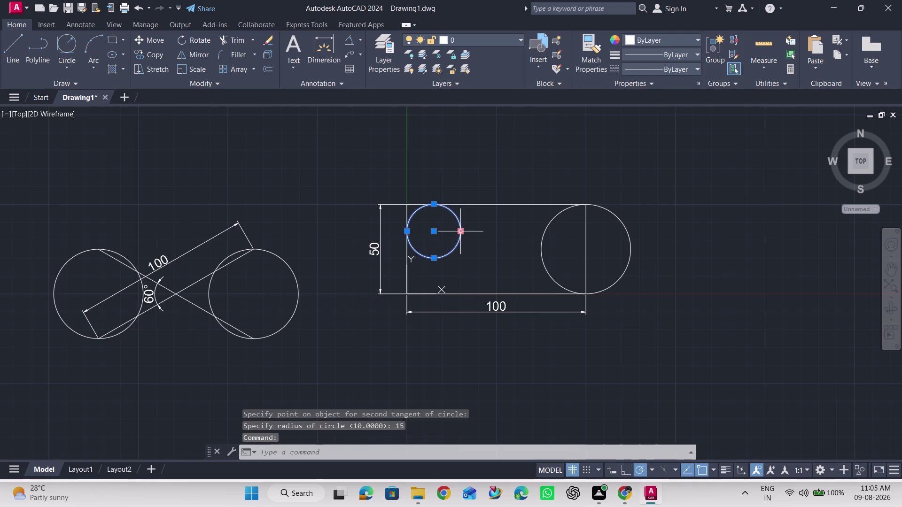
key(Delete)
Draw a radius-20 circle tangent to the rectangle's left side and top edge.
click(59, 47)
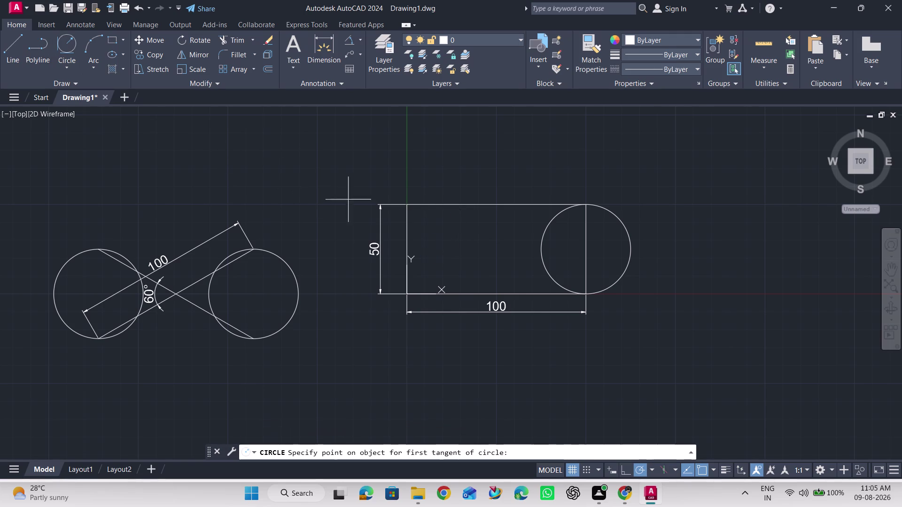
click(407, 252)
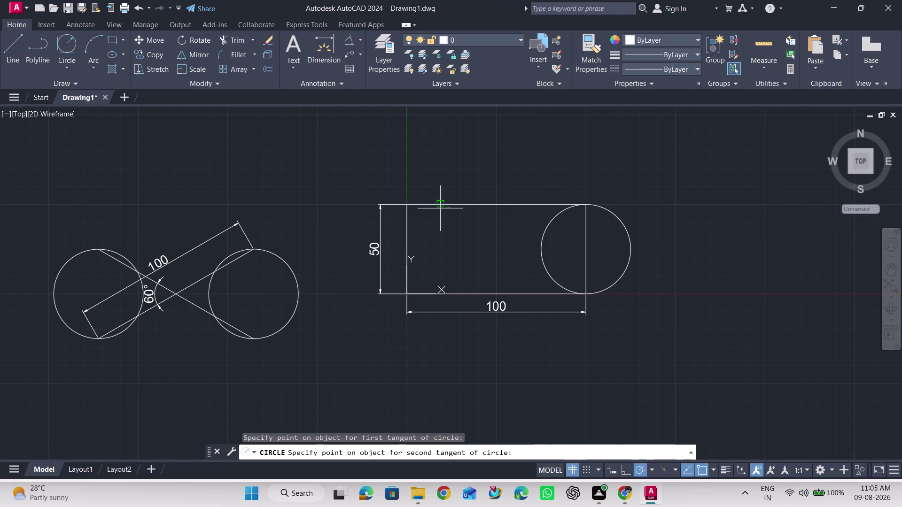
click(441, 207)
text(20)
key(Return)
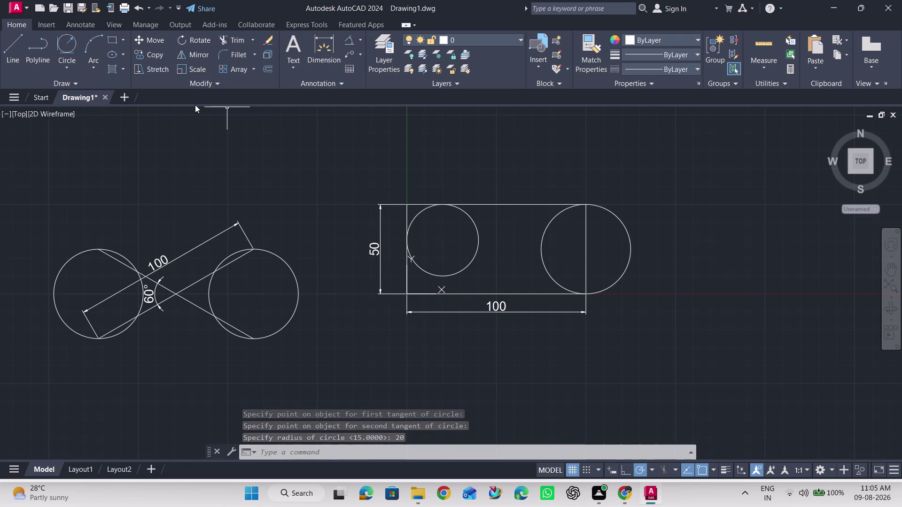
Draw a second radius-20 circle tangent to the bottom edge and left side.
click(68, 48)
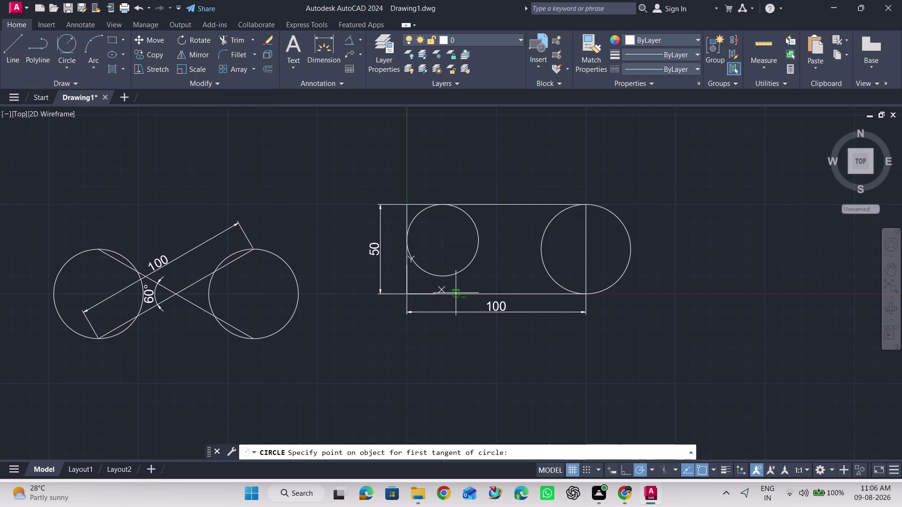
click(446, 293)
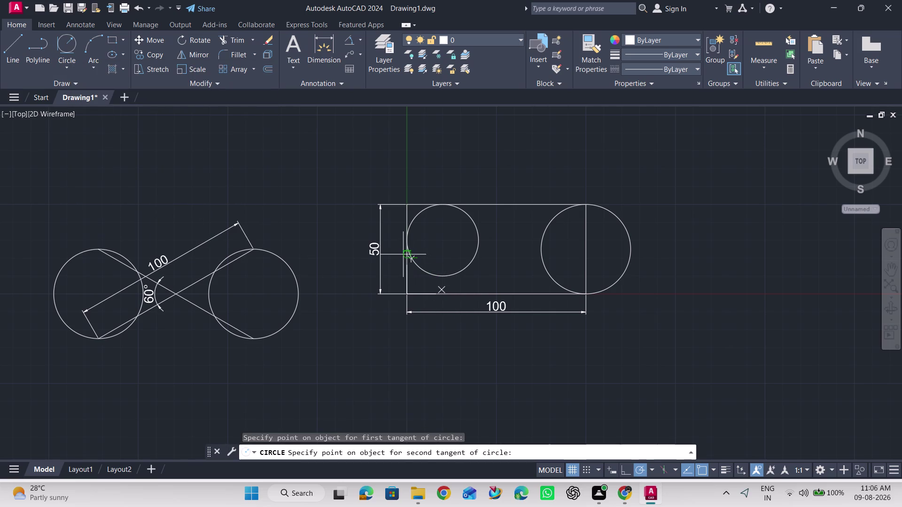
click(403, 255)
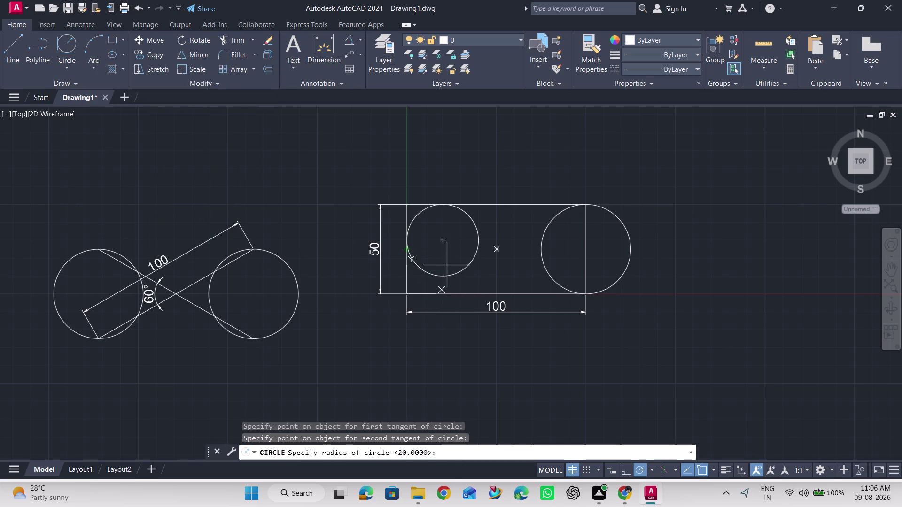
text(20)
key(Return)
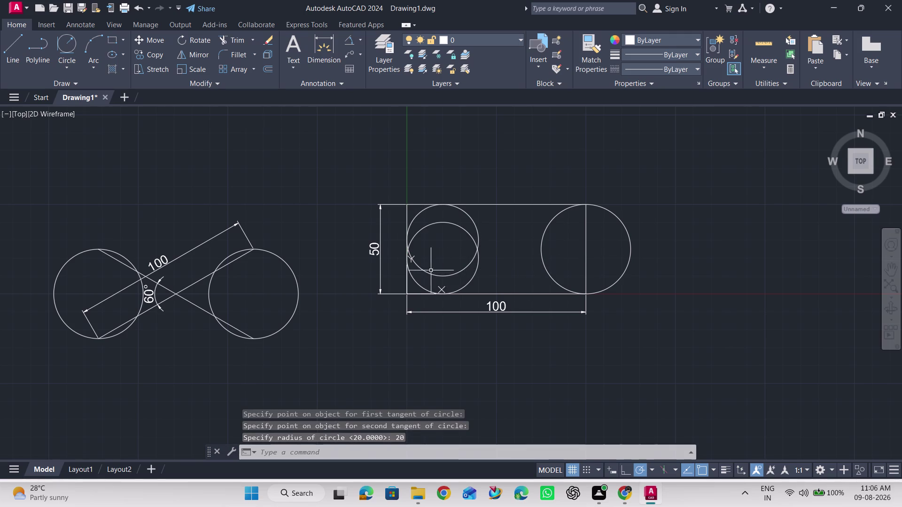
click(67, 69)
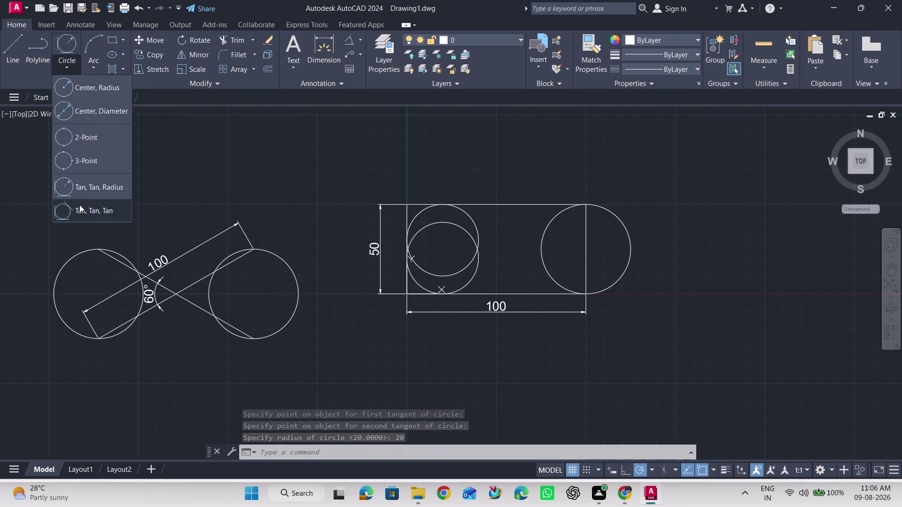
Start a Tan, Tan, Tan circle on the right-hand circle, then cancel it.
click(79, 208)
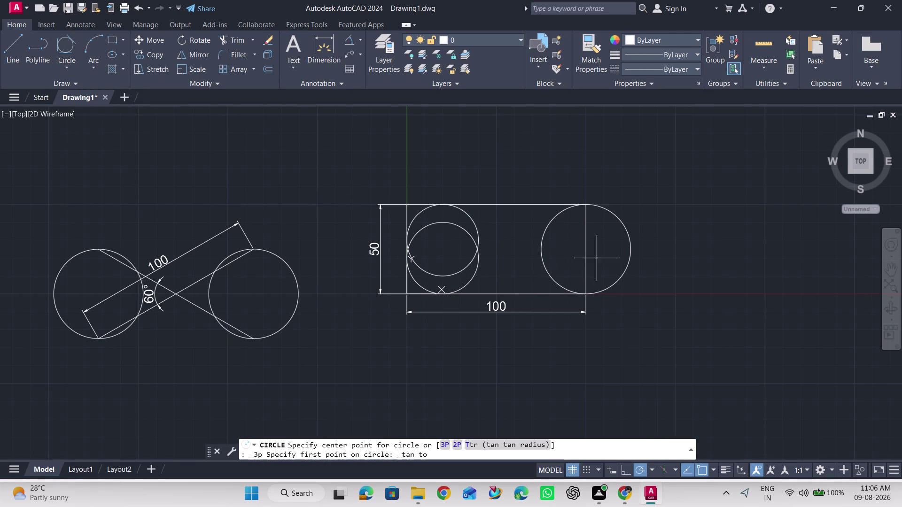
click(629, 249)
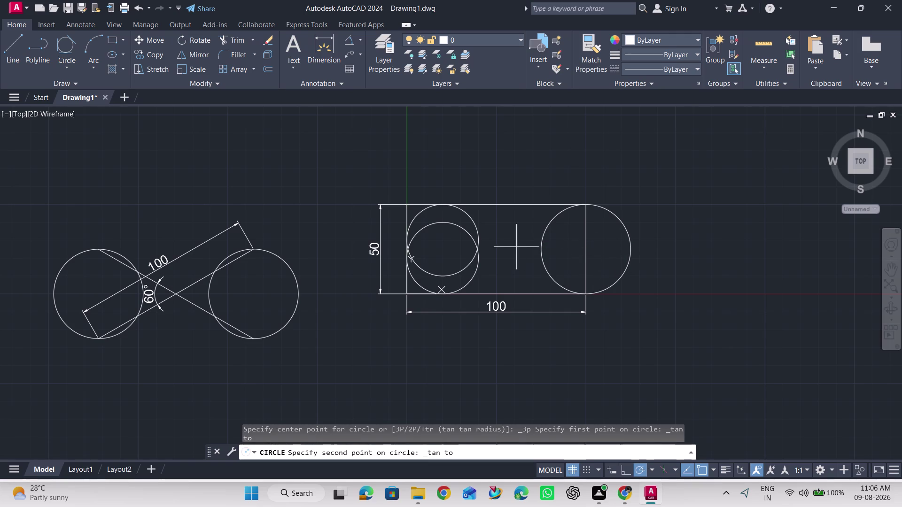
click(477, 251)
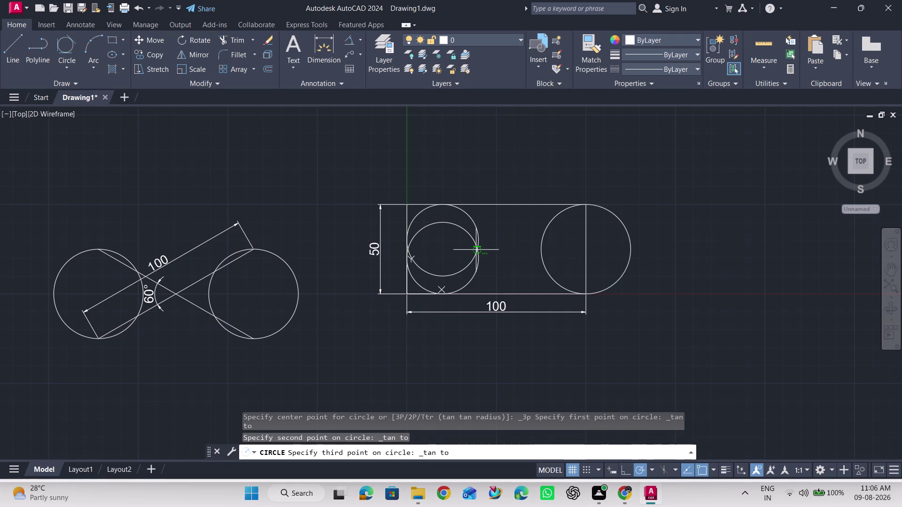
key(Escape)
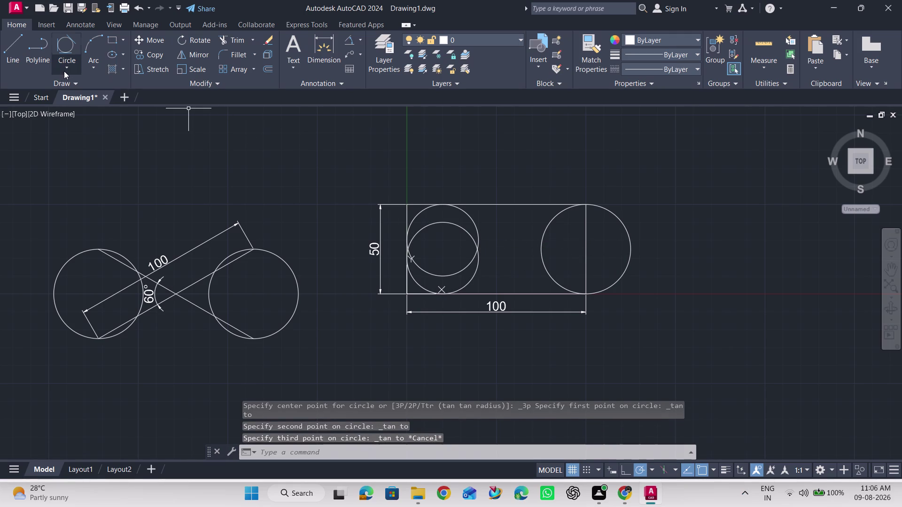
Draw a 2-point circle from the rectangle centre to the right circle's far edge.
click(64, 70)
click(87, 137)
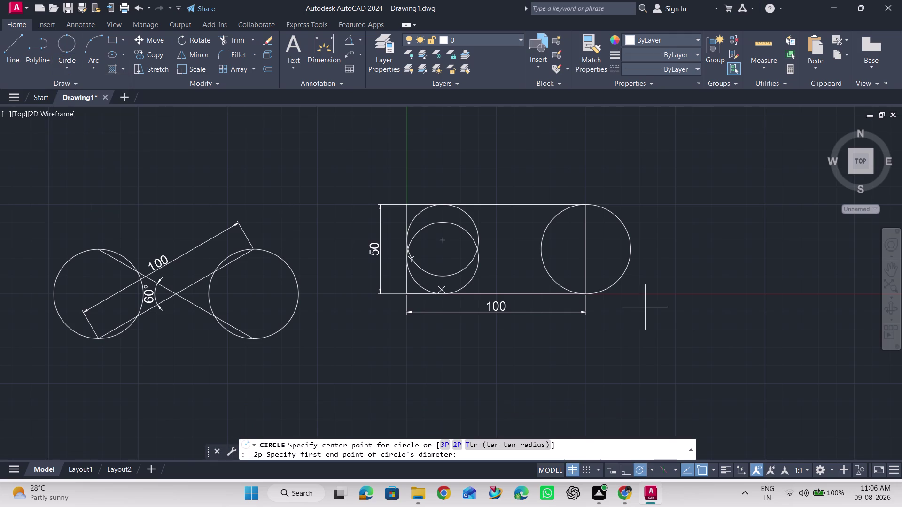
click(632, 249)
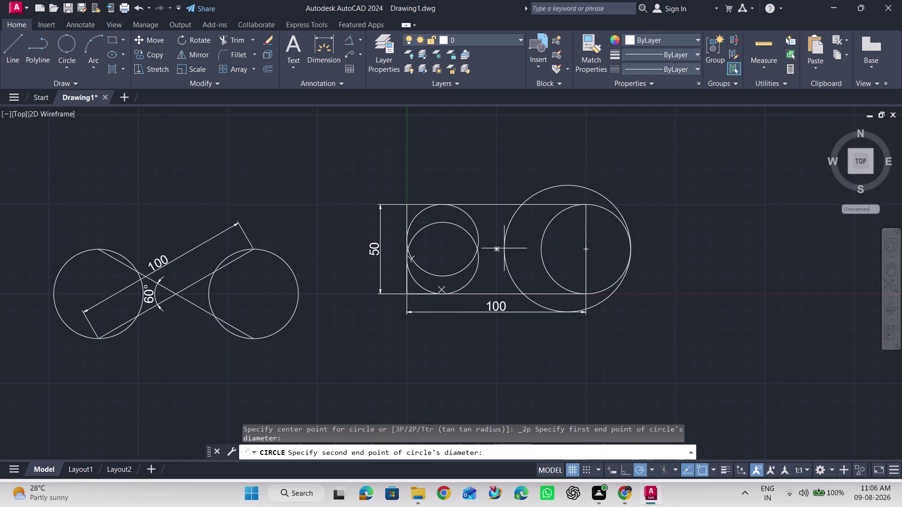
click(478, 250)
scroll(up, 3)
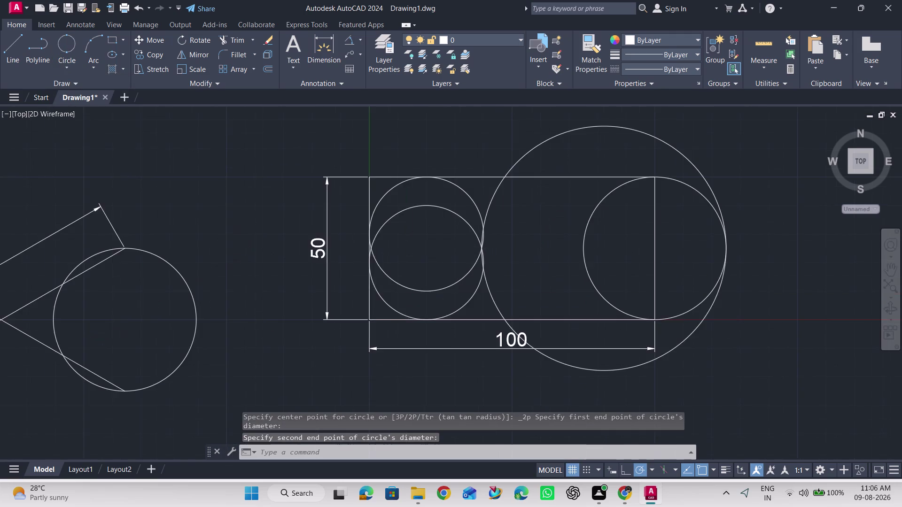
scroll(up, 3)
scroll(down, 3)
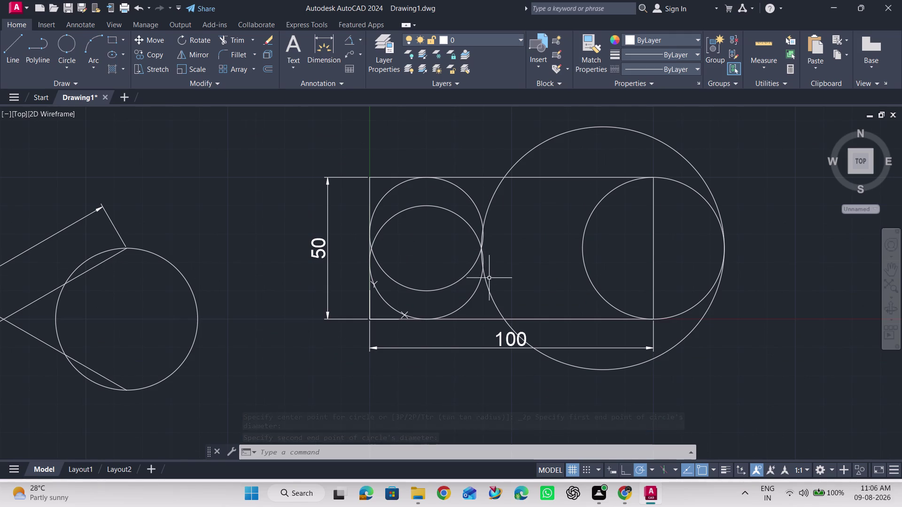
Erase both radius-20 circles at the rectangle's left end.
click(476, 206)
key(Delete)
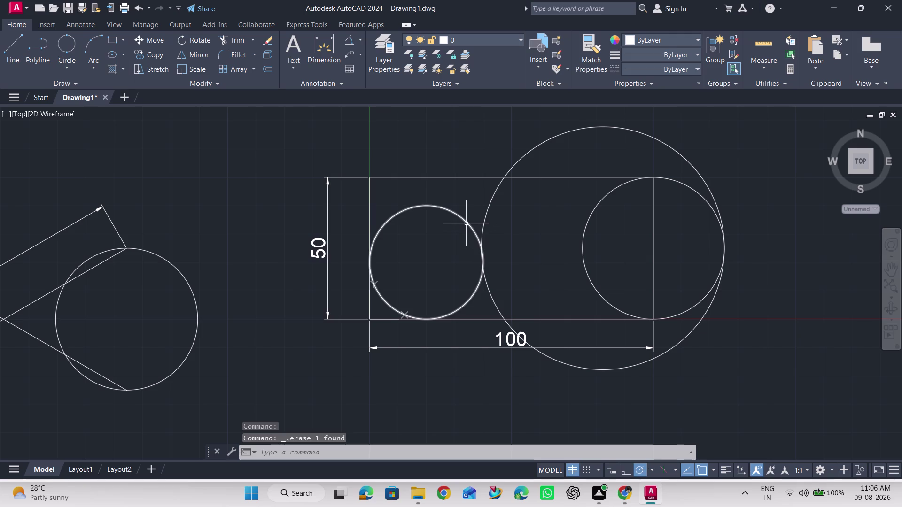
click(466, 223)
key(Delete)
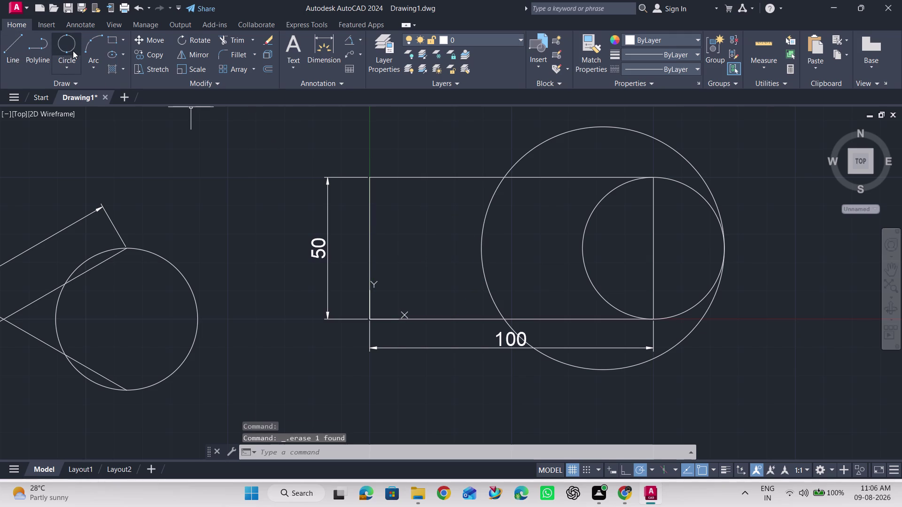
Draw a 3-point circle on the left side, top edge and large circle, then erase it.
click(67, 69)
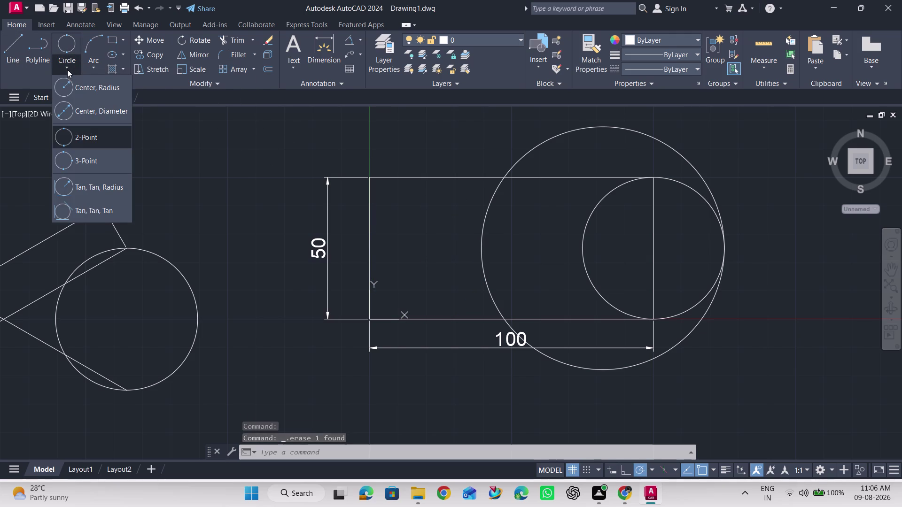
click(68, 160)
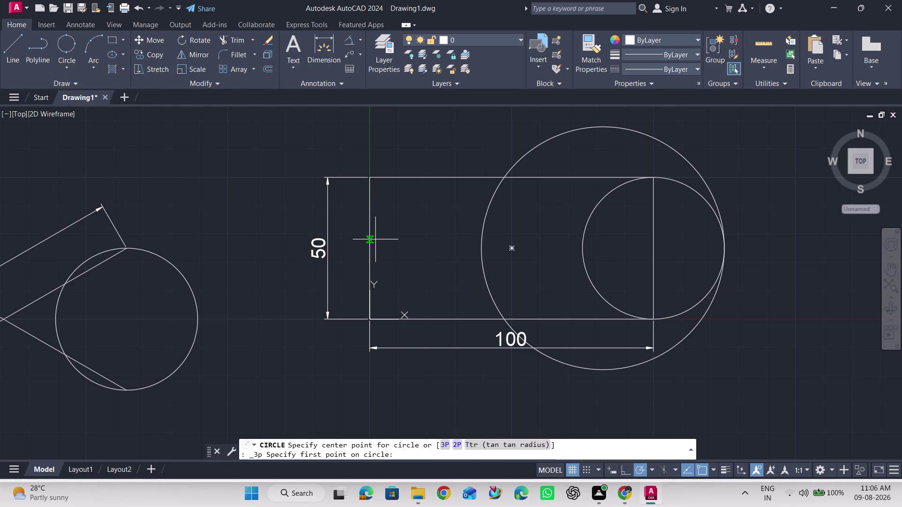
click(370, 245)
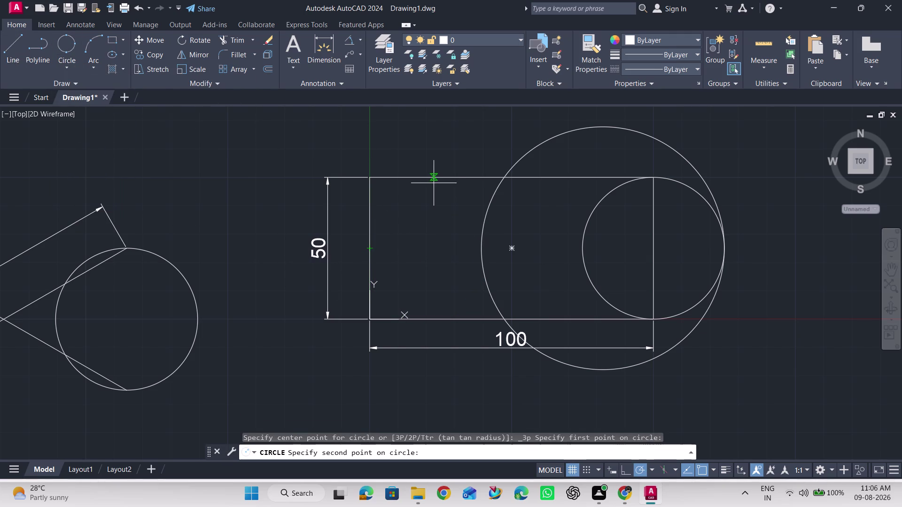
click(435, 179)
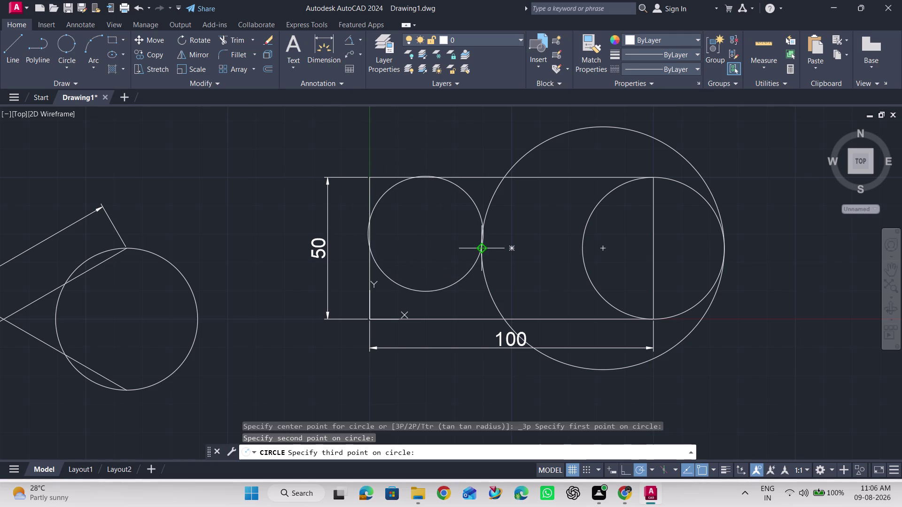
click(479, 248)
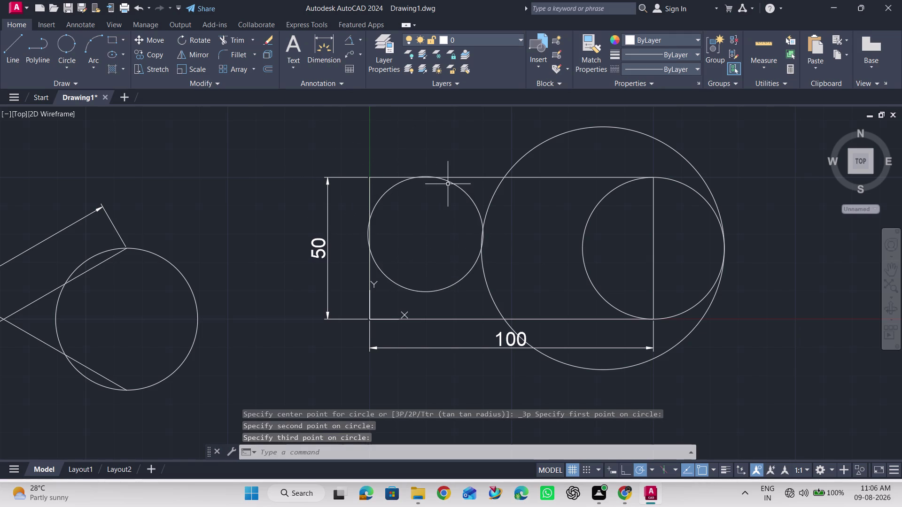
click(457, 183)
key(Delete)
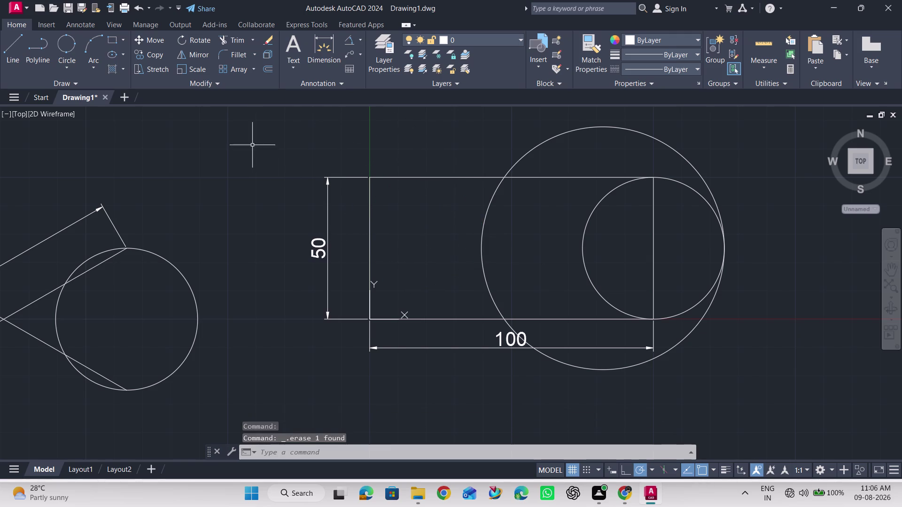
Draw a Tan, Tan, Tan circle touching the left side, top edge and large circle.
click(71, 67)
click(80, 208)
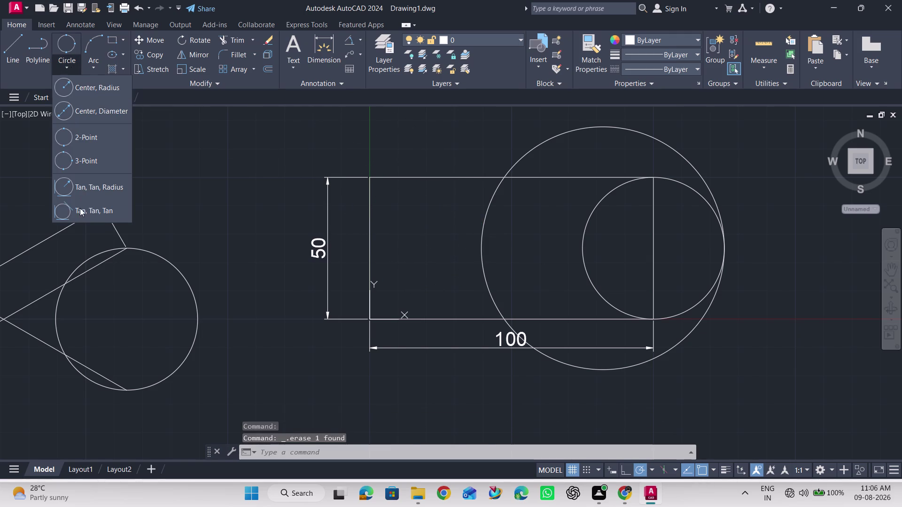
click(366, 247)
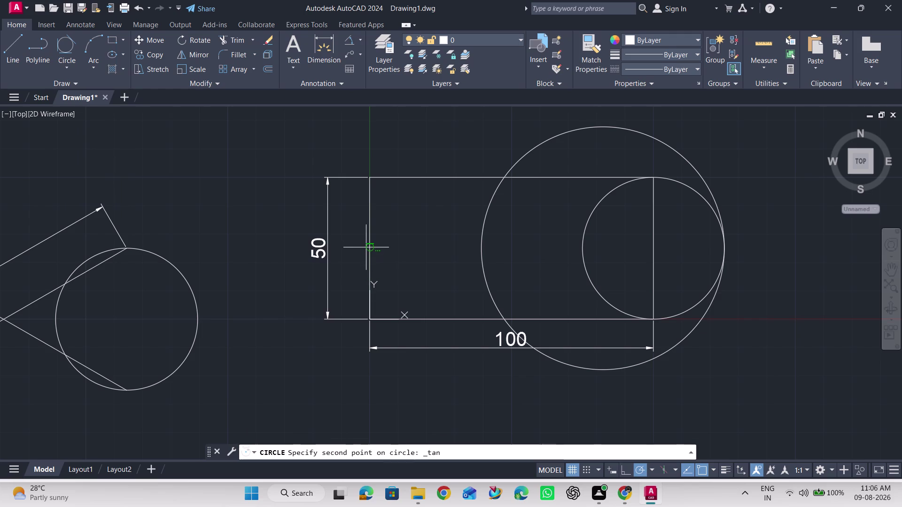
click(431, 181)
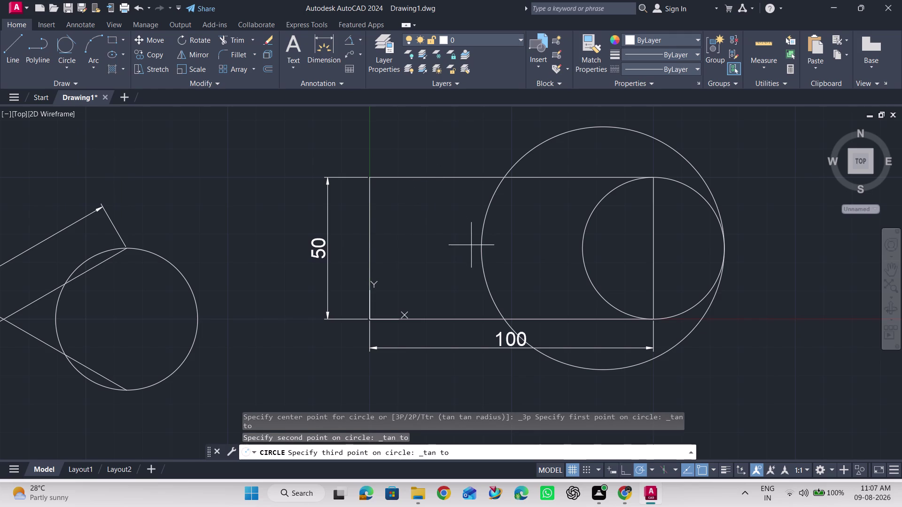
click(480, 249)
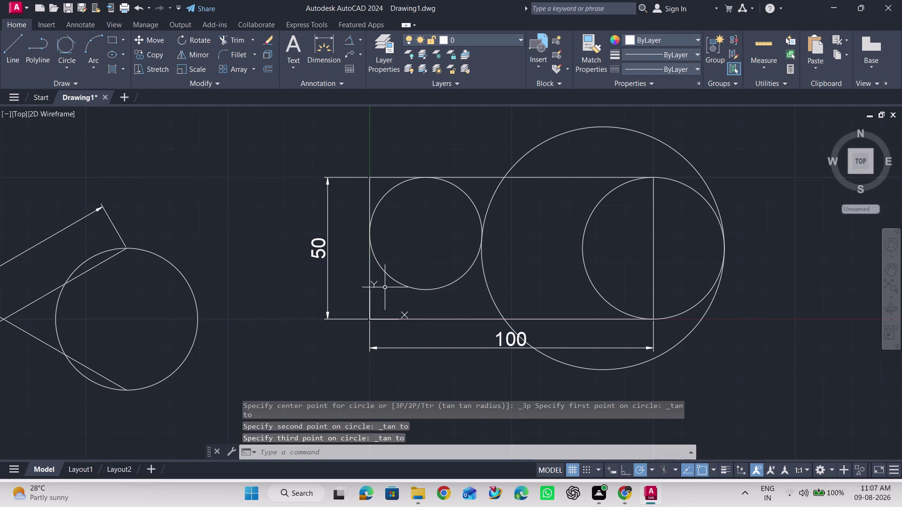
Draw another Tan, Tan, Tan circle touching the bottom edge, large circle and left side.
click(69, 51)
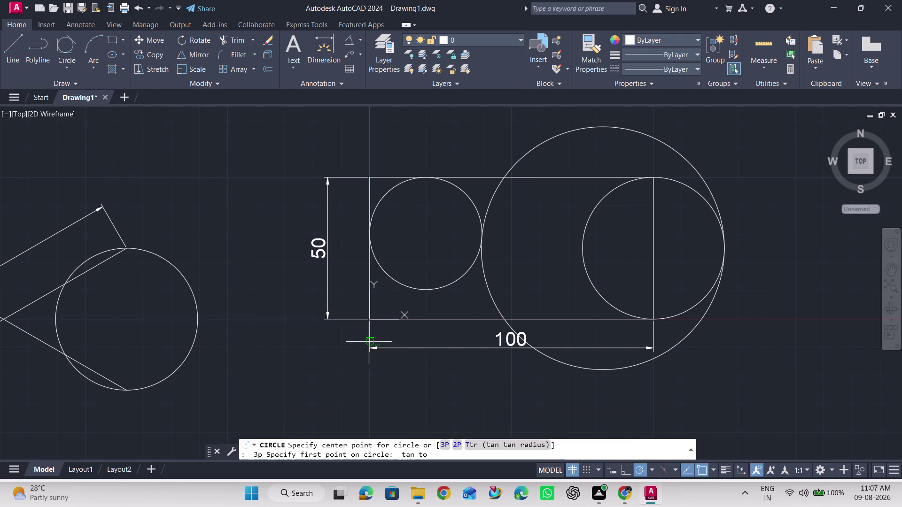
click(429, 323)
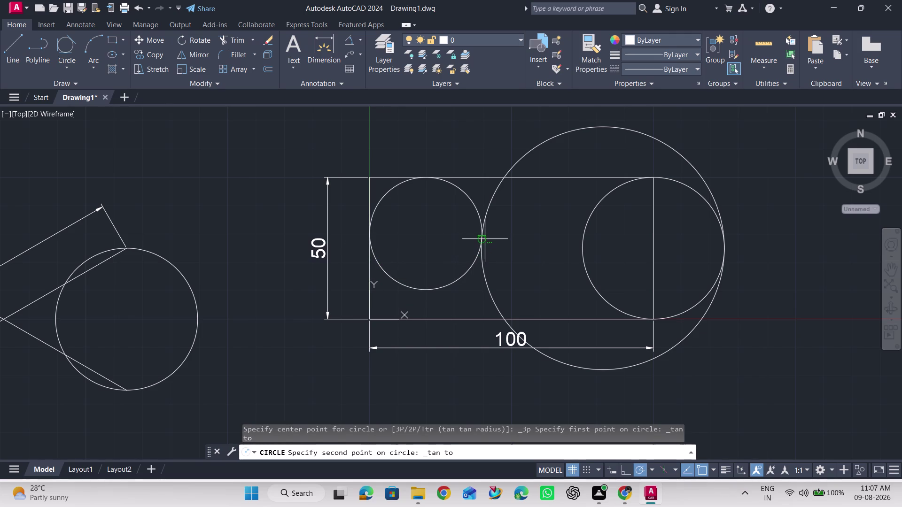
click(481, 259)
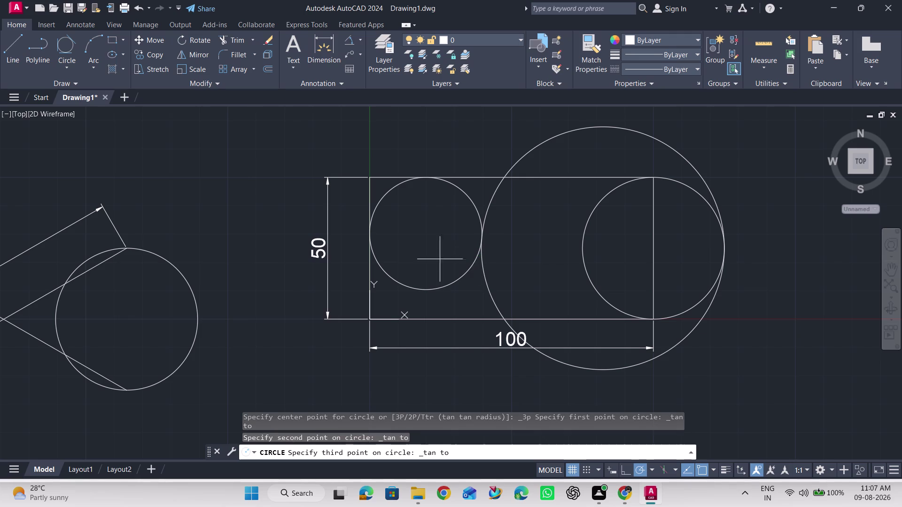
click(371, 263)
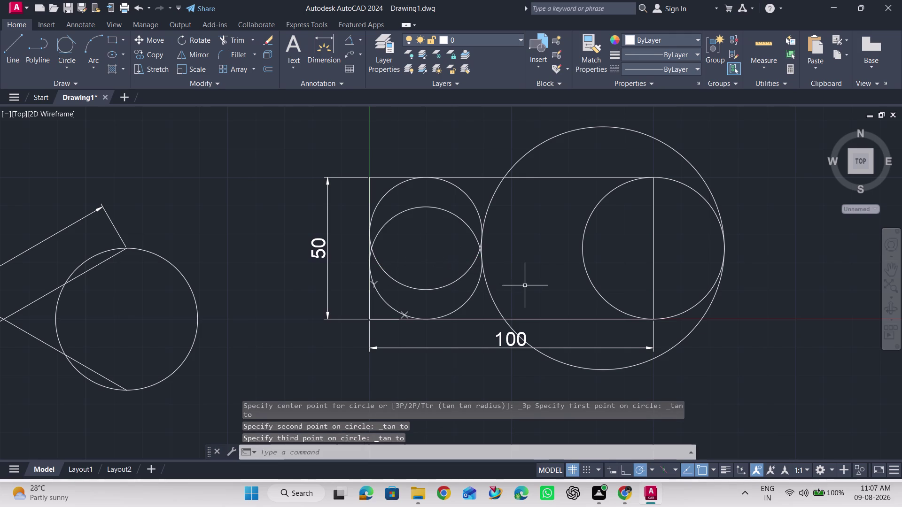
scroll(up, 3)
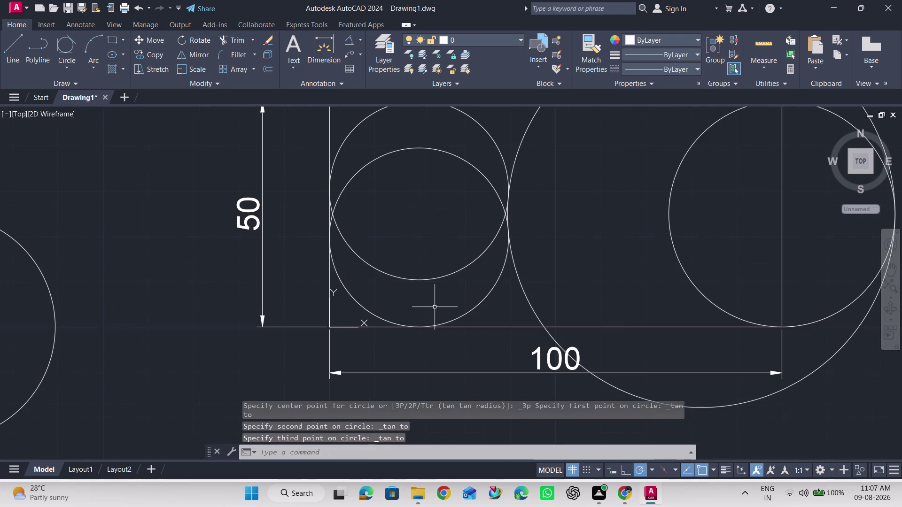
Zoom out until all five circle exercises are visible in one row.
scroll(down, 3)
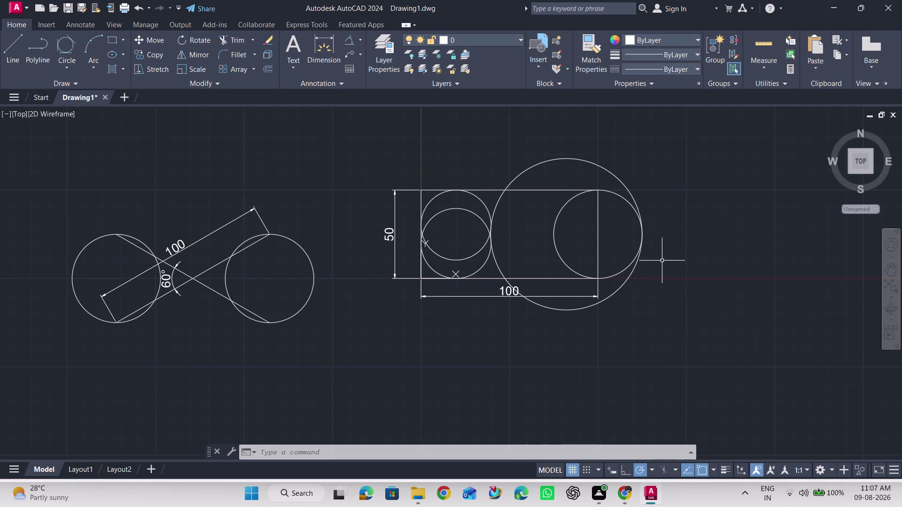
scroll(down, 3)
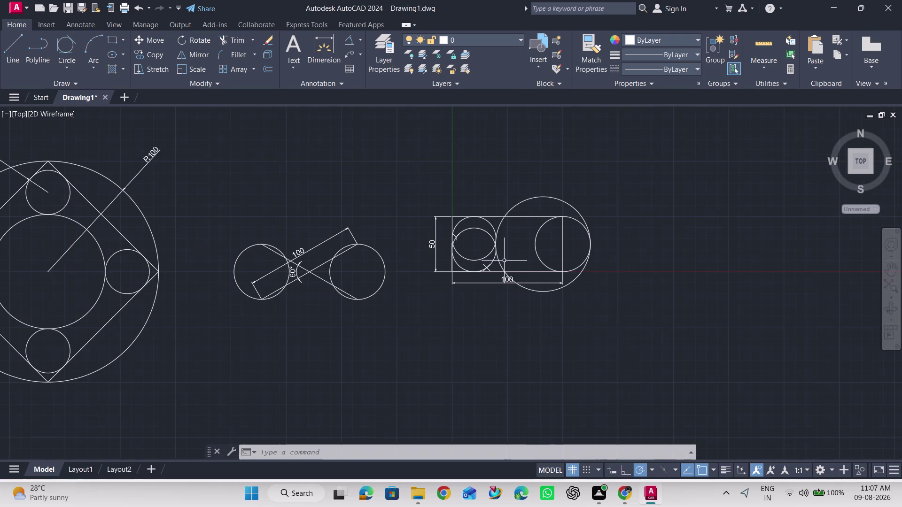
scroll(down, 3)
scroll(up, 3)
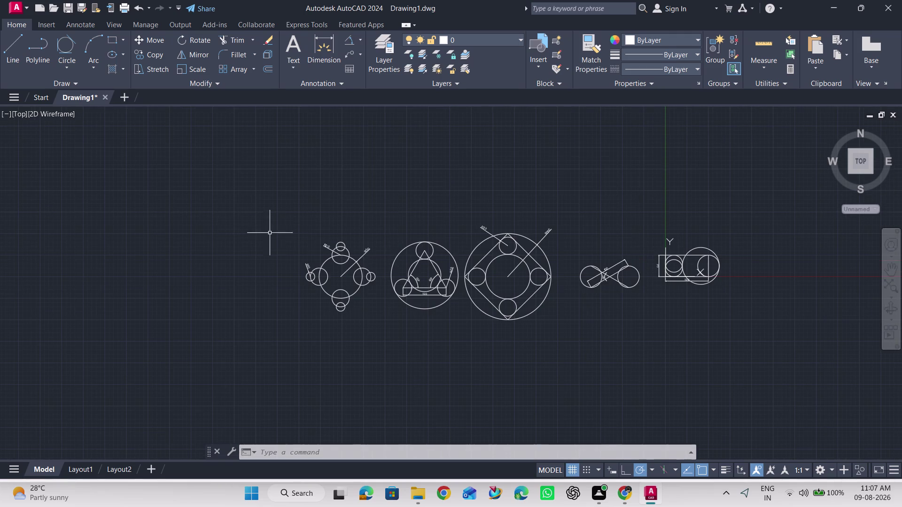
scroll(up, 3)
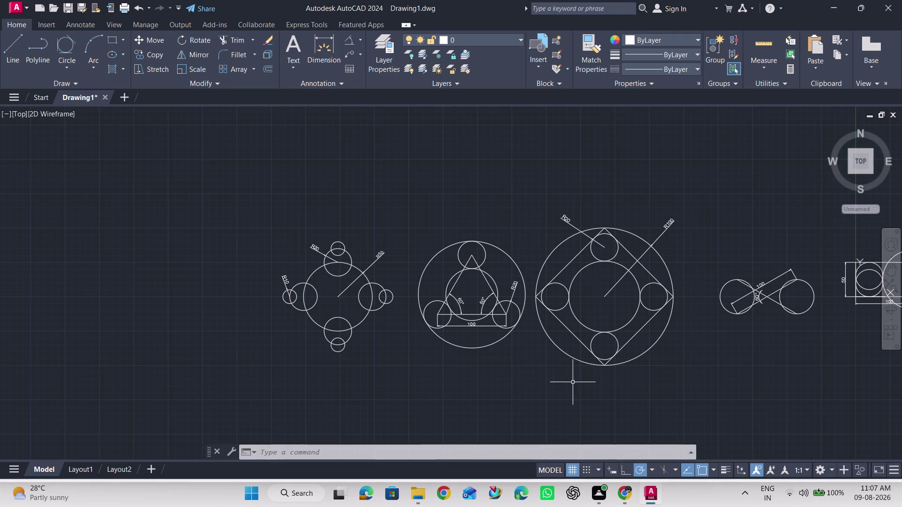
scroll(down, 3)
scroll(up, 3)
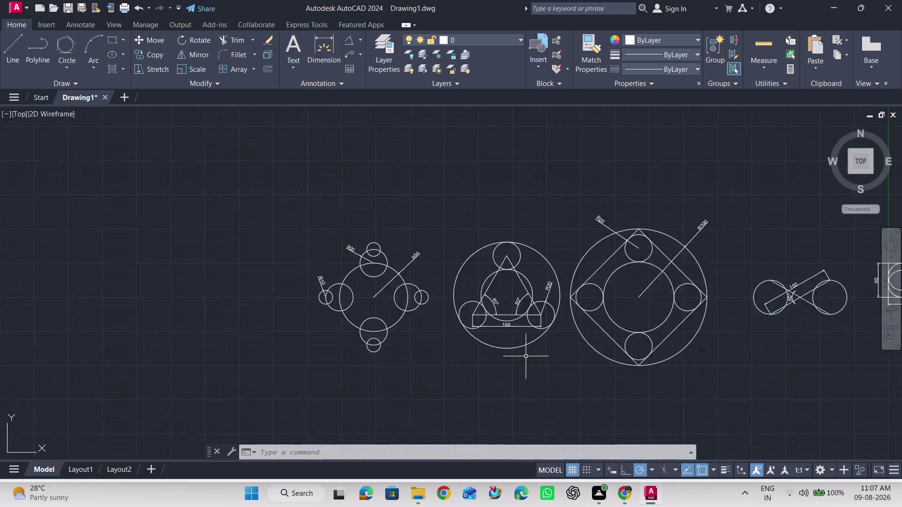
scroll(down, 3)
click(552, 223)
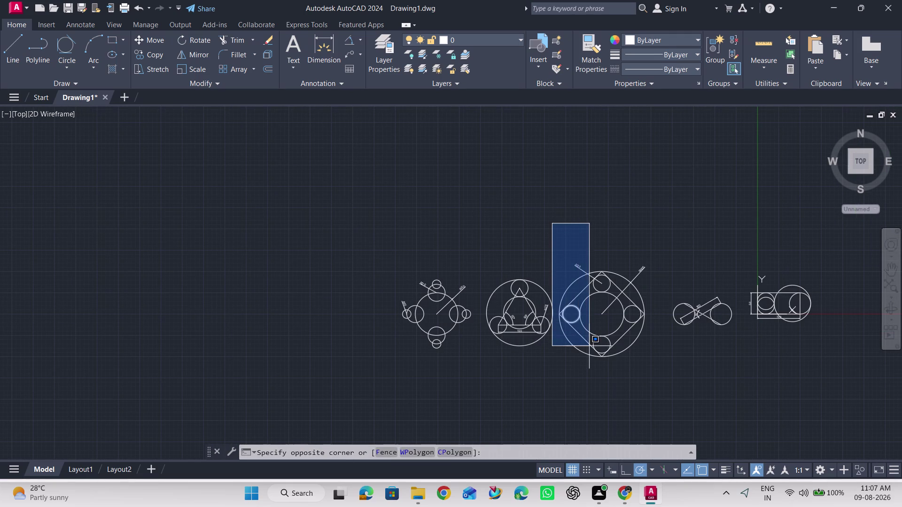
Window-select the two rightmost exercises and move them into a second row below.
key(Escape)
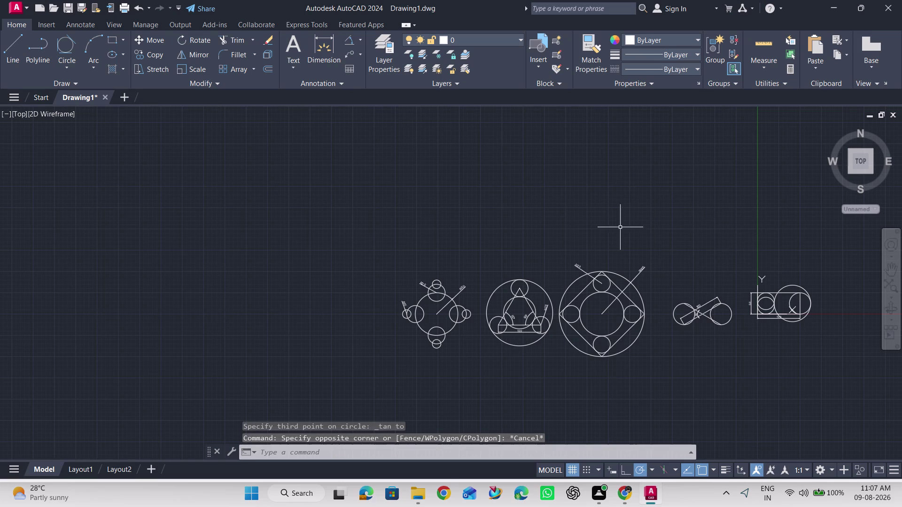
click(672, 255)
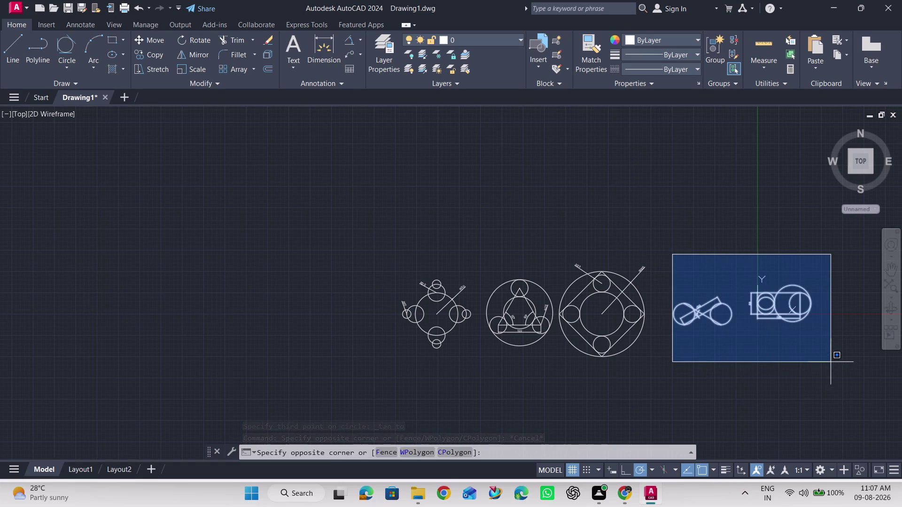
click(831, 360)
right_click(738, 290)
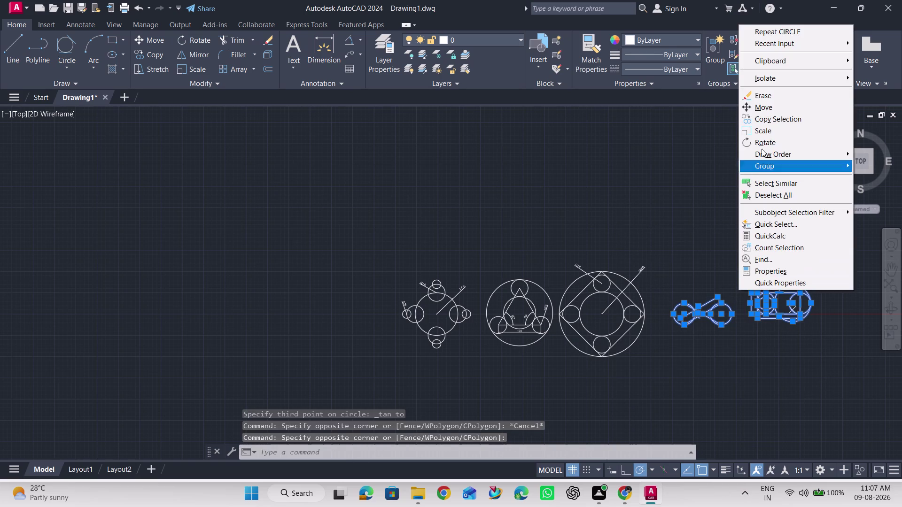
click(755, 109)
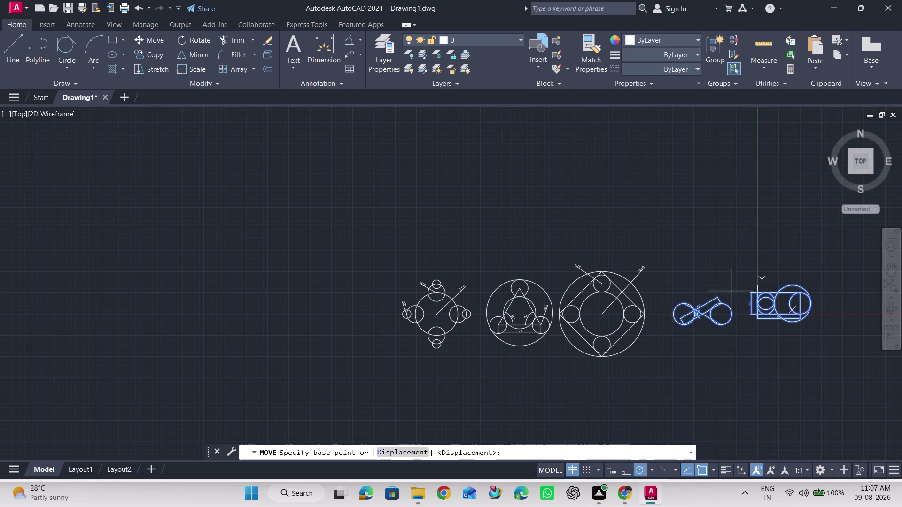
drag(735, 292, 481, 376)
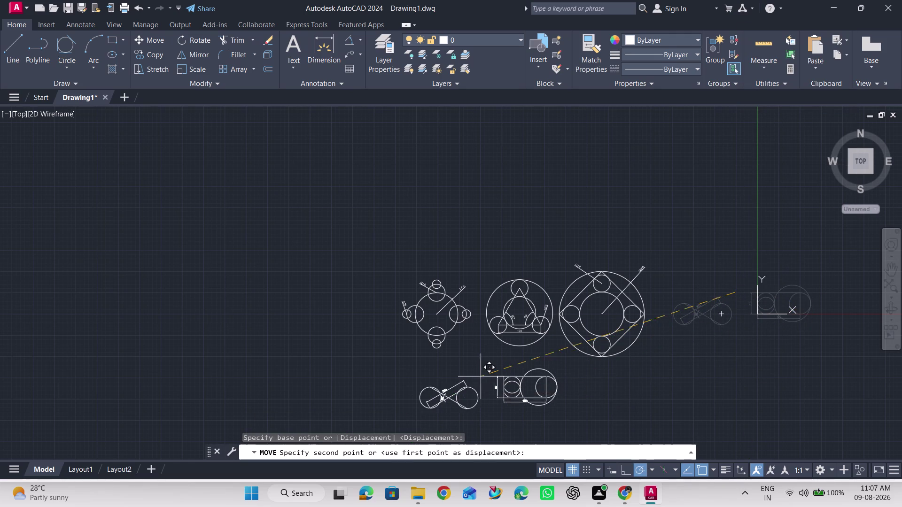
drag(480, 377, 471, 382)
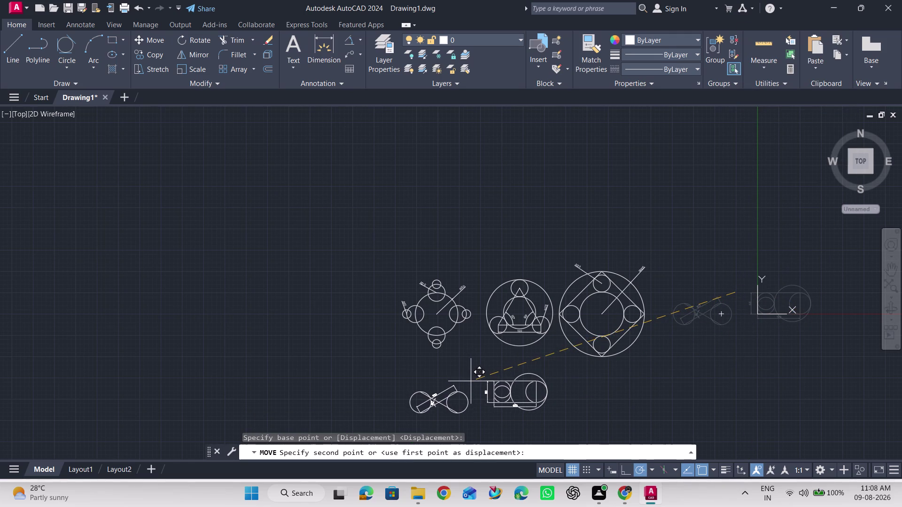
drag(471, 381, 472, 387)
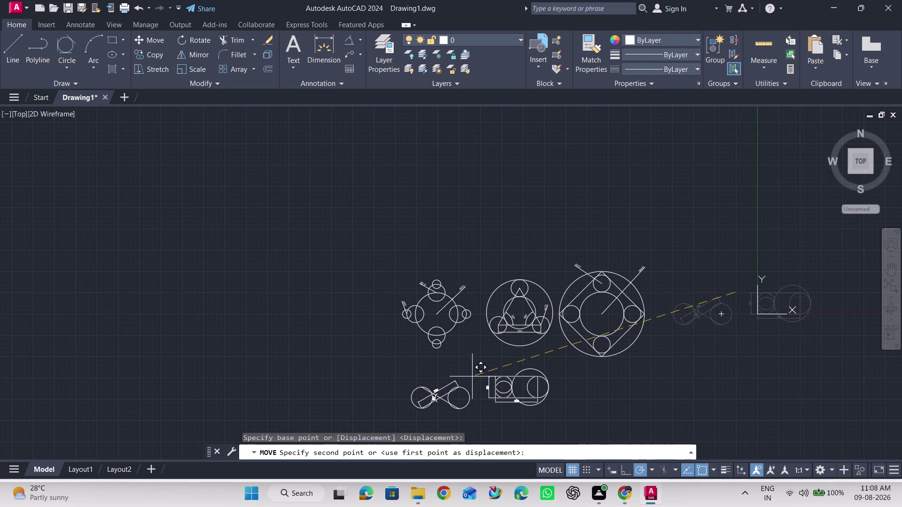
click(473, 376)
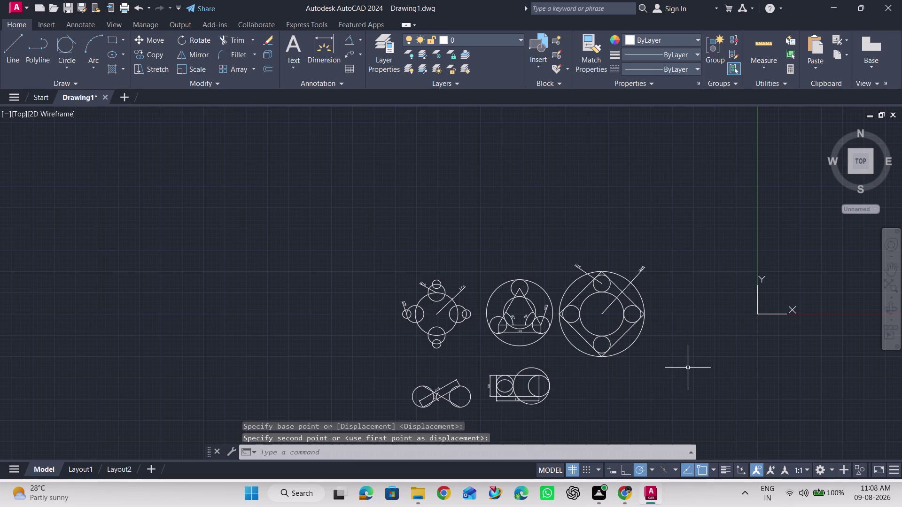
click(691, 237)
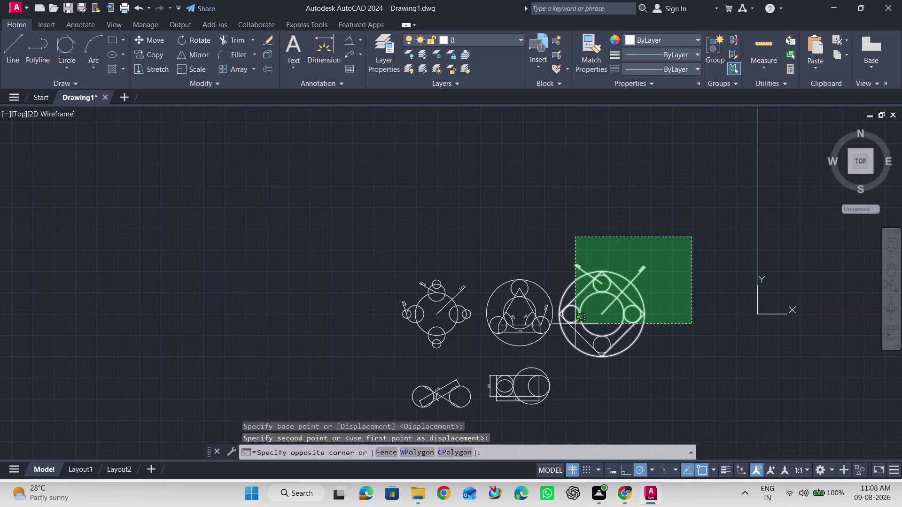
click(573, 333)
right_click(668, 244)
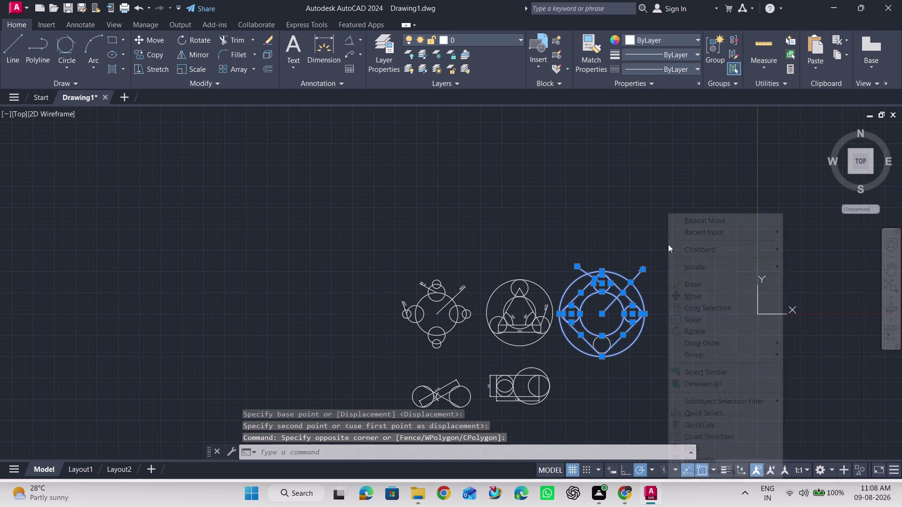
scroll(down, 3)
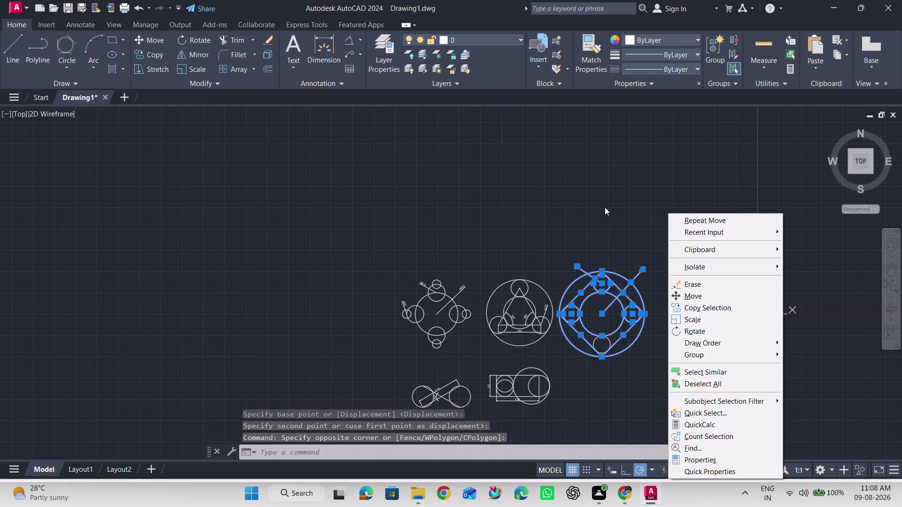
scroll(down, 3)
click(678, 295)
scroll(down, 3)
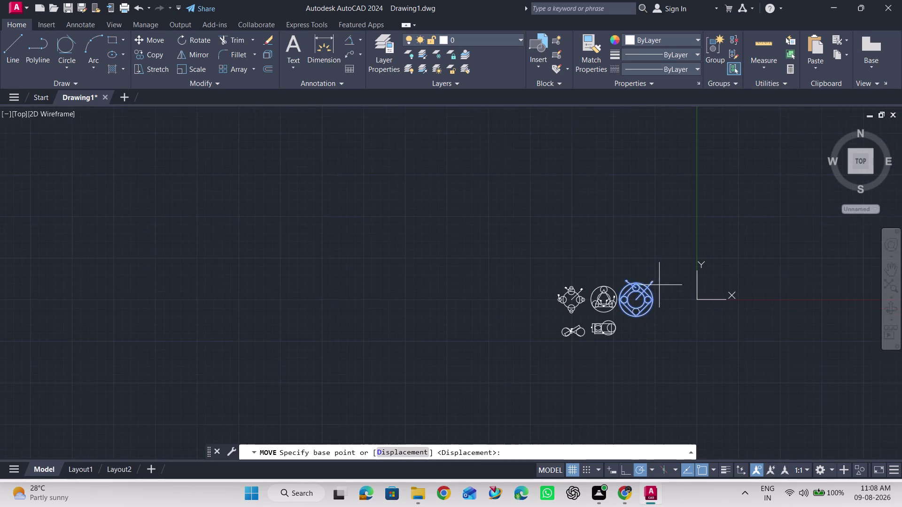
drag(635, 297, 598, 348)
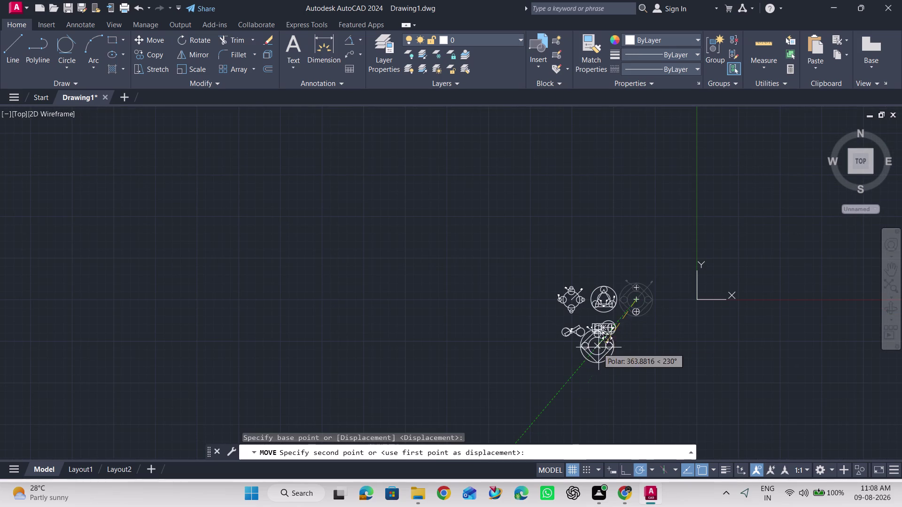
drag(598, 347, 588, 368)
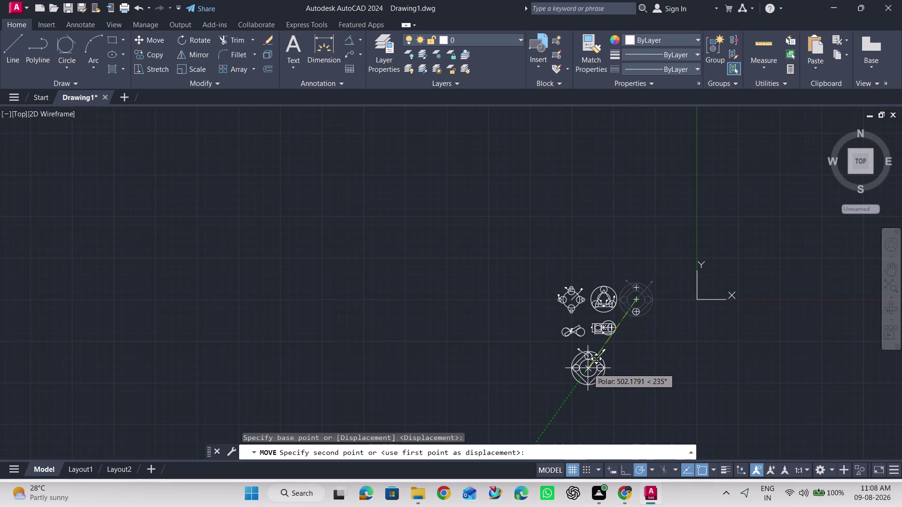
drag(587, 368, 588, 364)
click(588, 365)
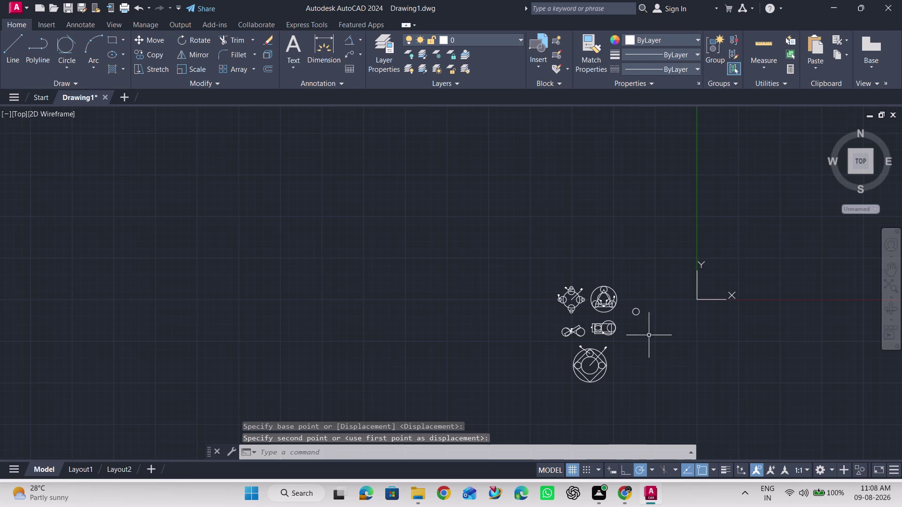
scroll(up, 3)
scroll(down, 3)
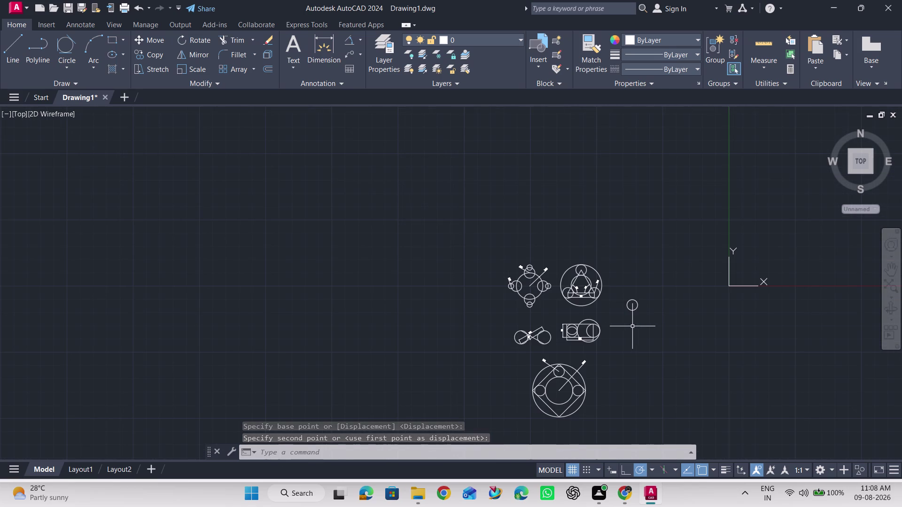
key(Escape)
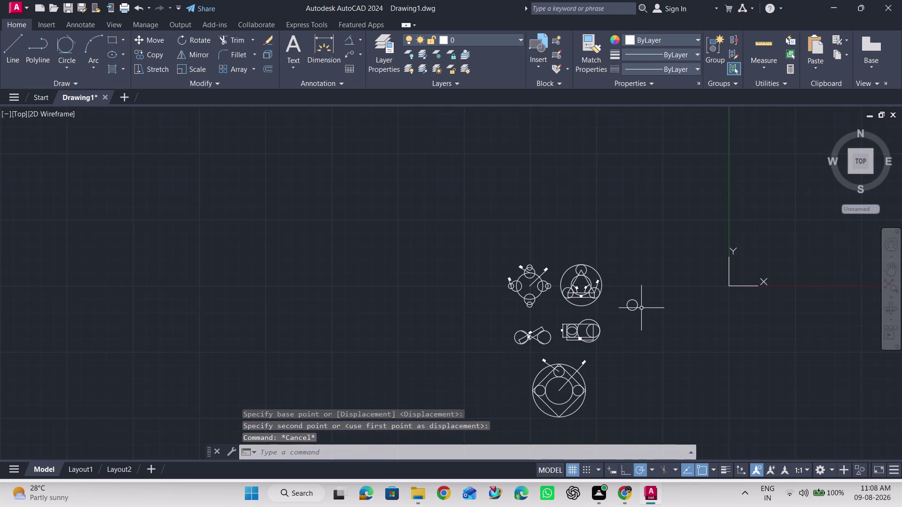
key(ctrl+z)
key(ctrl+z)
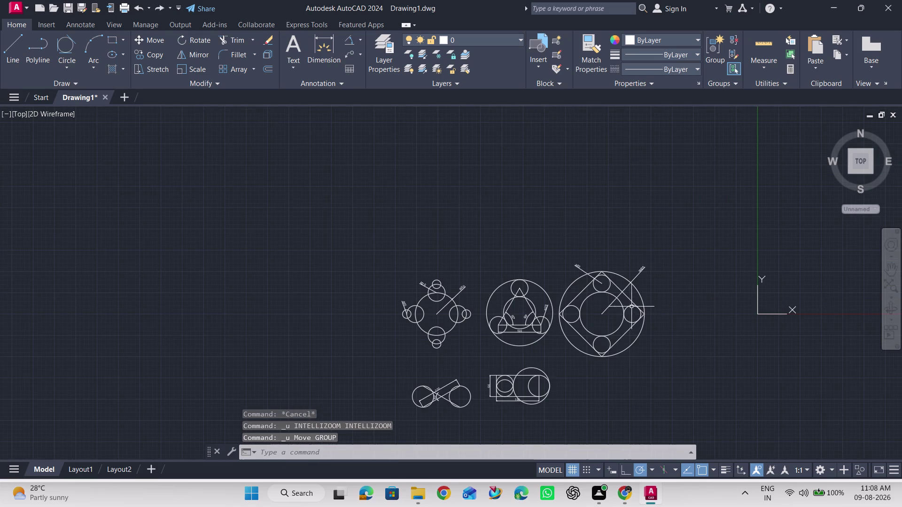
click(714, 242)
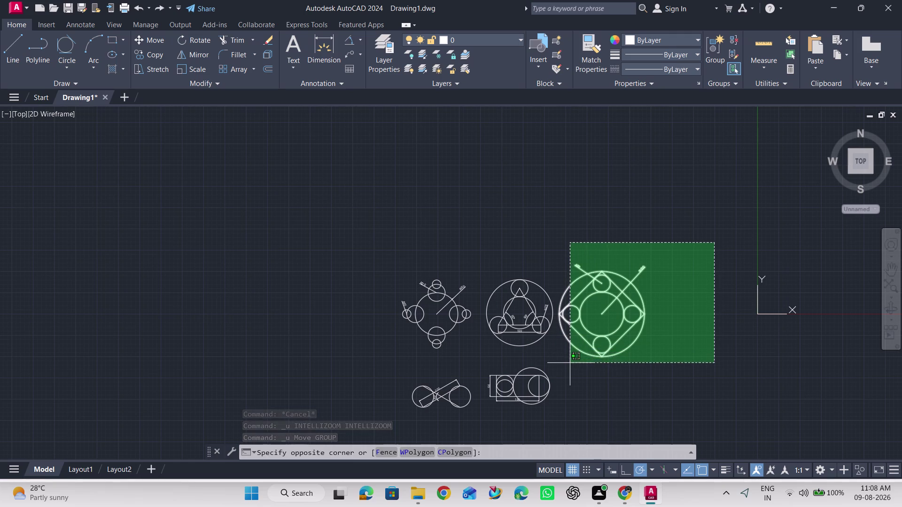
click(569, 363)
right_click(704, 263)
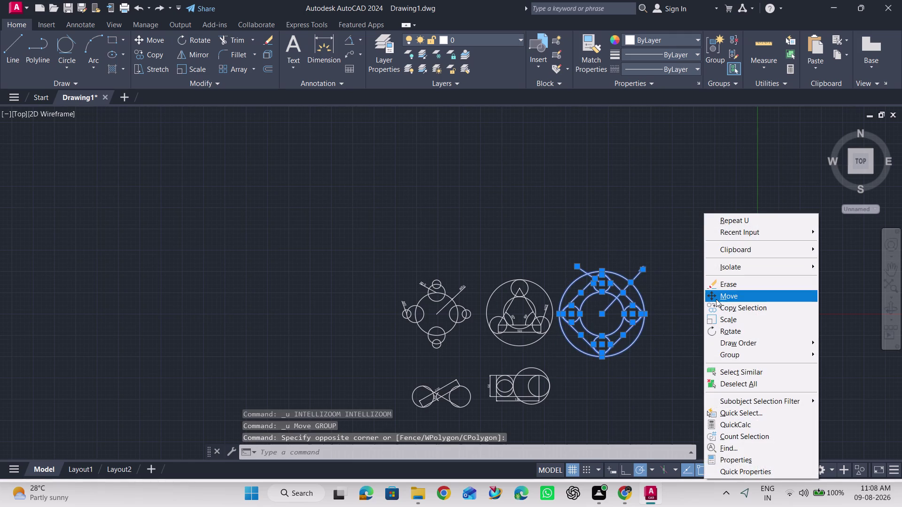
click(716, 298)
scroll(down, 3)
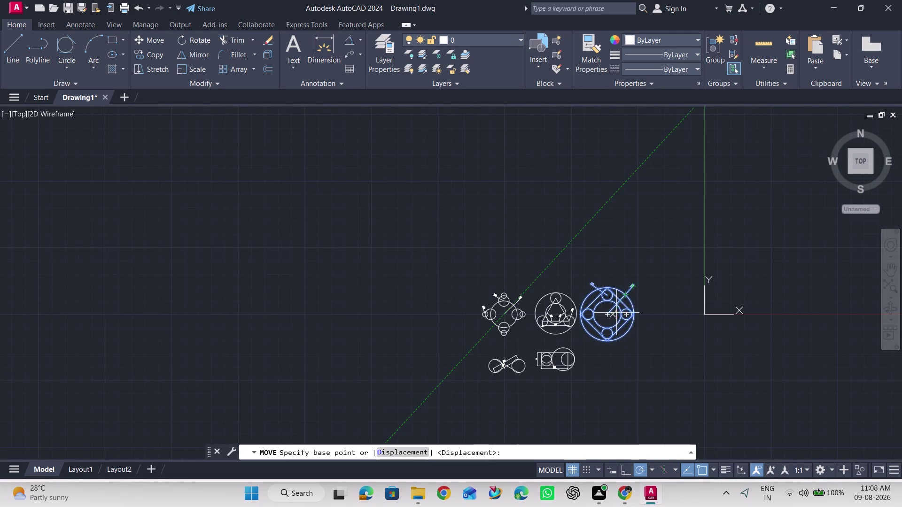
drag(610, 318, 529, 415)
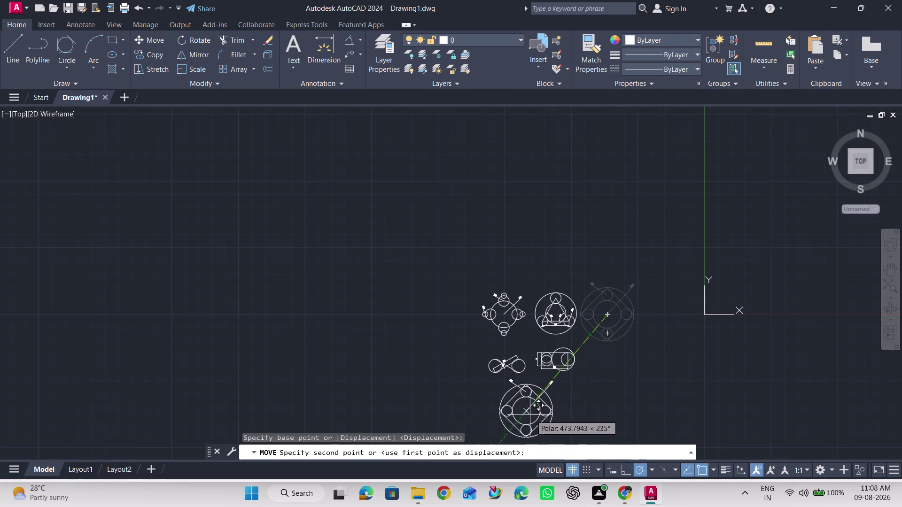
drag(530, 415, 530, 414)
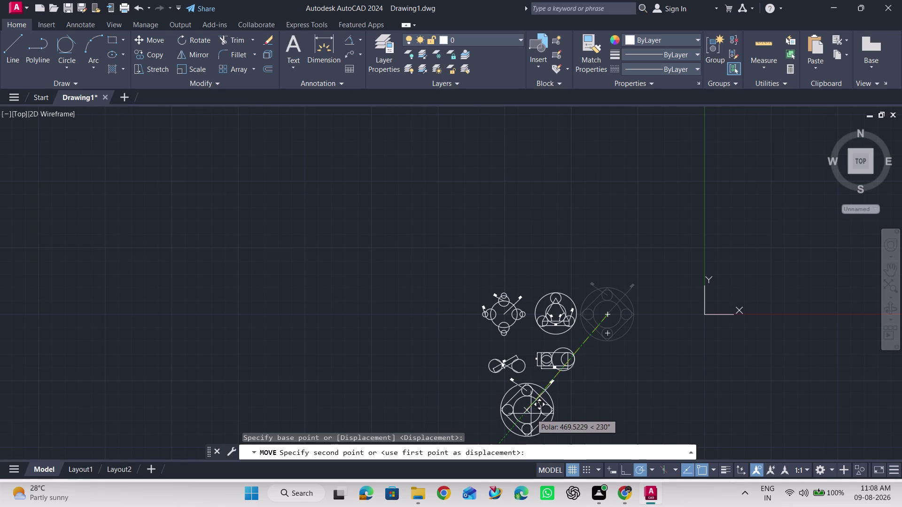
click(531, 414)
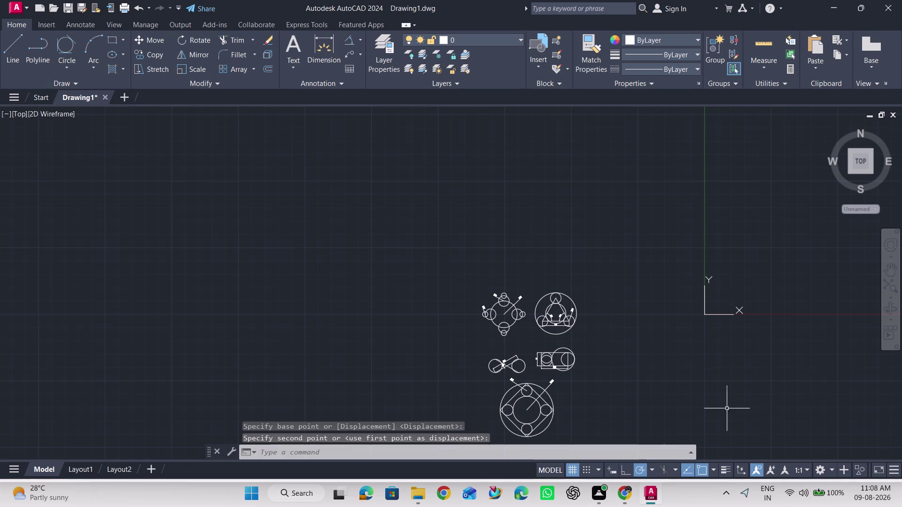
scroll(up, 3)
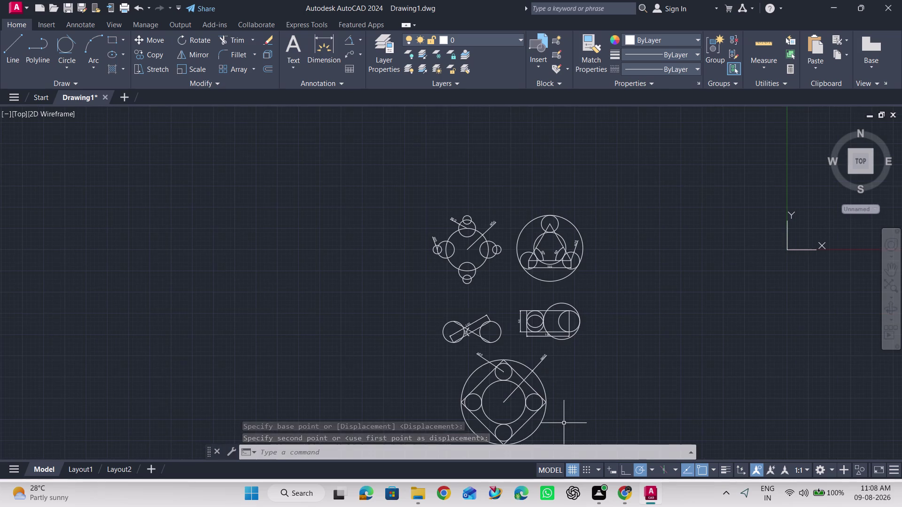
scroll(down, 3)
scroll(up, 3)
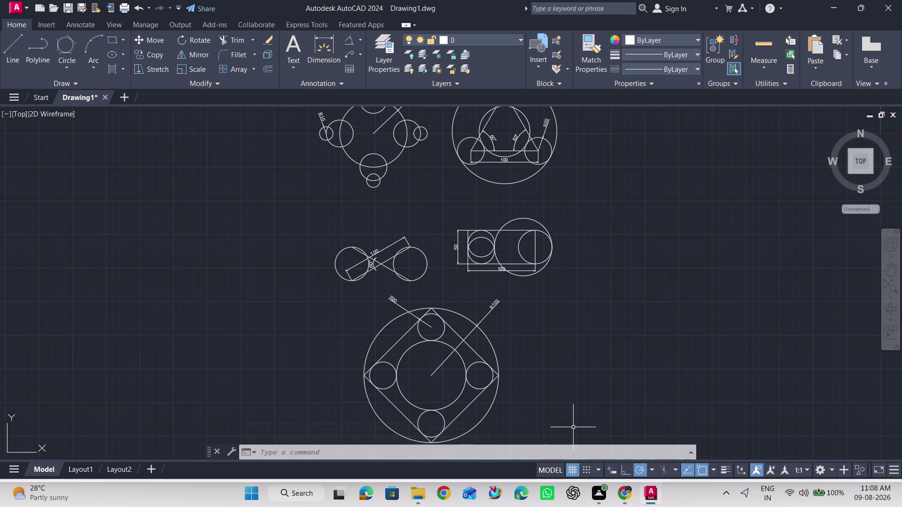
scroll(down, 3)
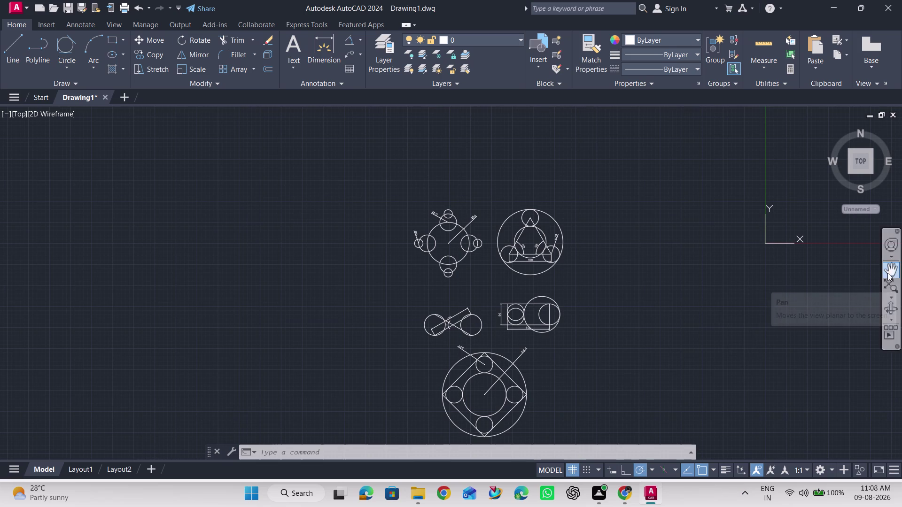
click(888, 271)
drag(617, 346, 585, 303)
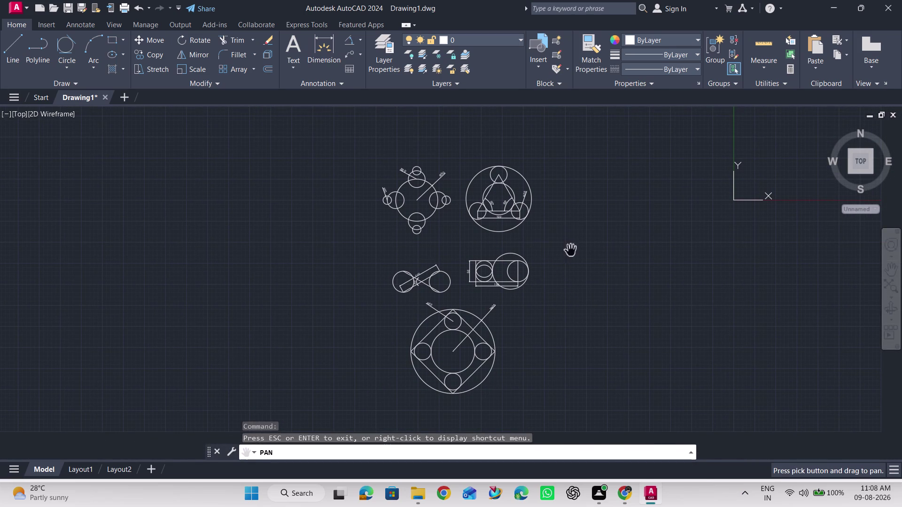
key(Escape)
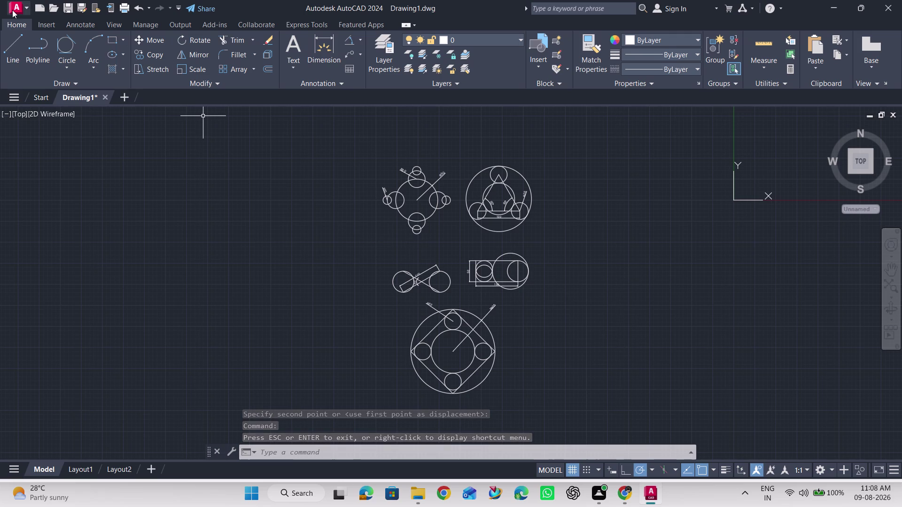
click(80, 8)
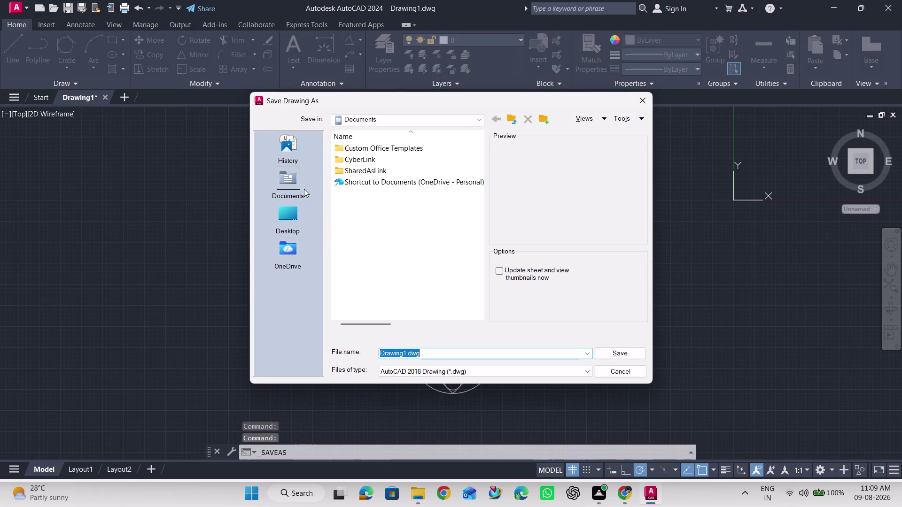
In Save As, browse to the Desktop CAD folder and clear the old file name.
click(290, 209)
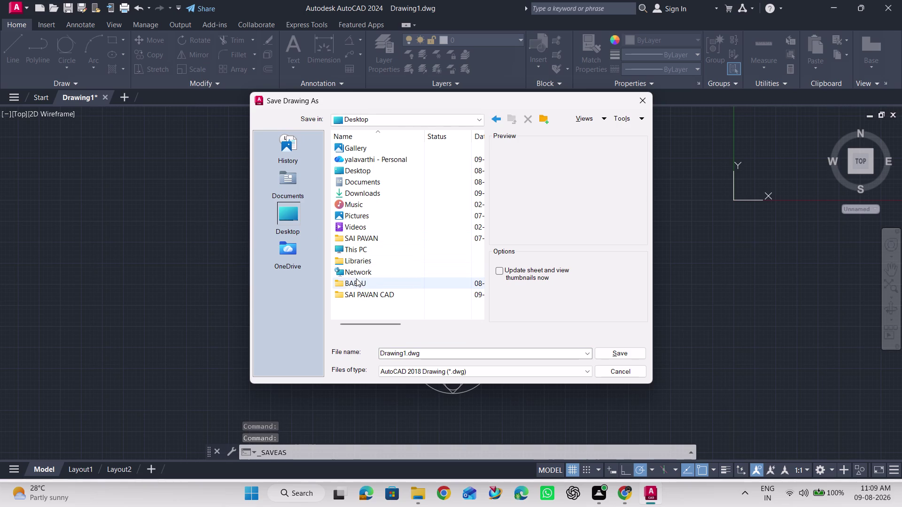
click(359, 290)
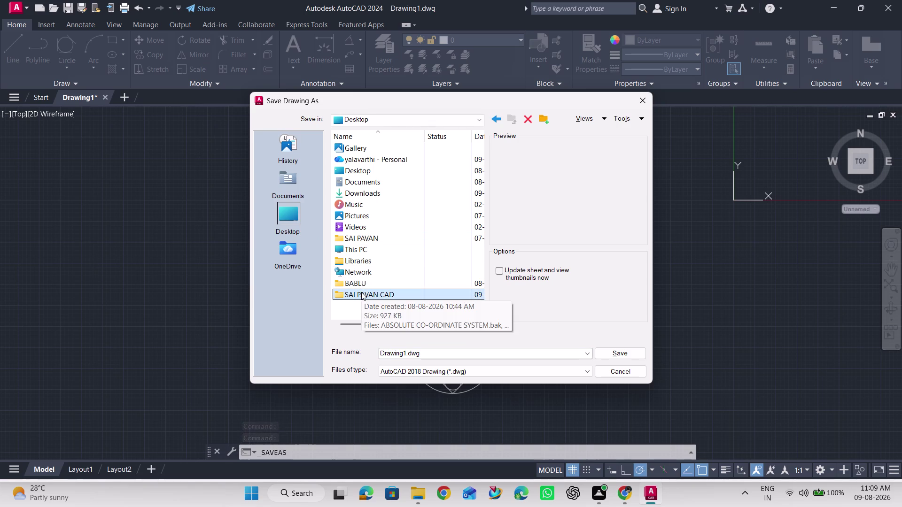
double_click(361, 292)
drag(429, 354, 420, 354)
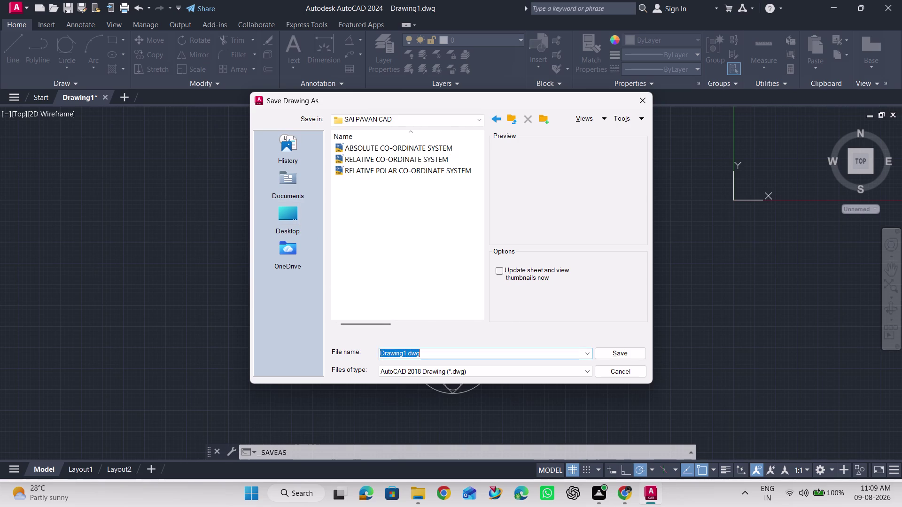
drag(420, 354, 376, 353)
key(BackSpace)
Save the drawing as 'circle' in the CAD folder, then quick-save it again.
text(circ)
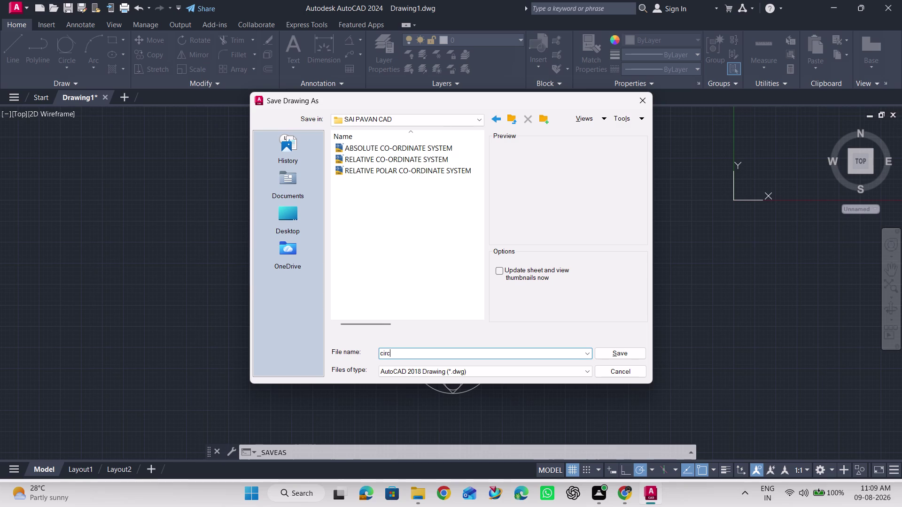
text(le)
click(609, 355)
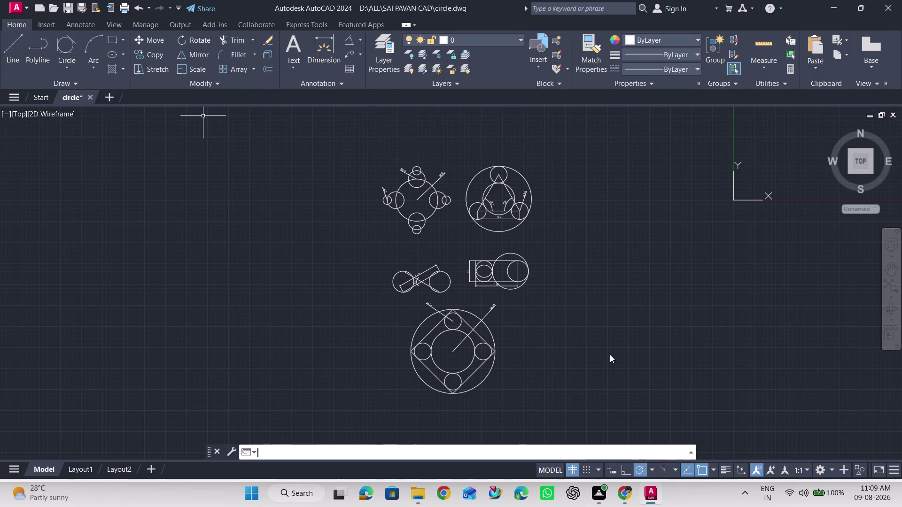
click(65, 4)
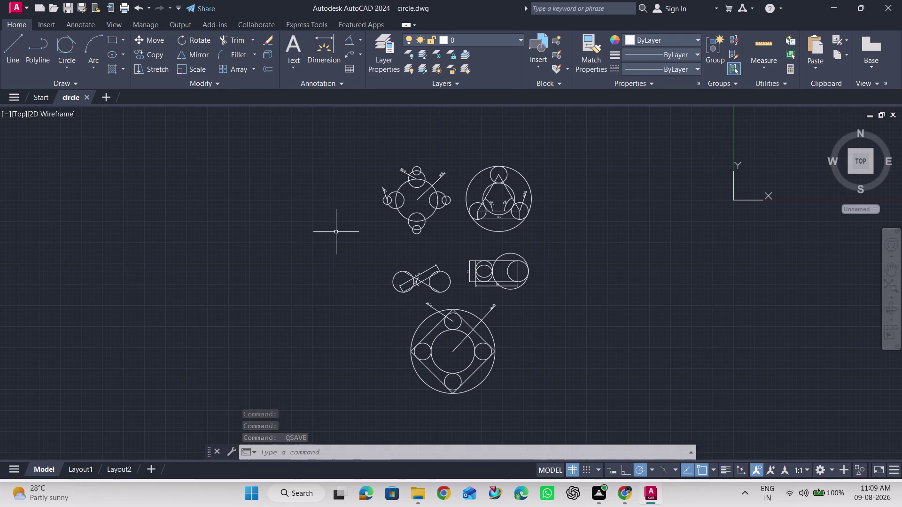
key(ctrl+p)
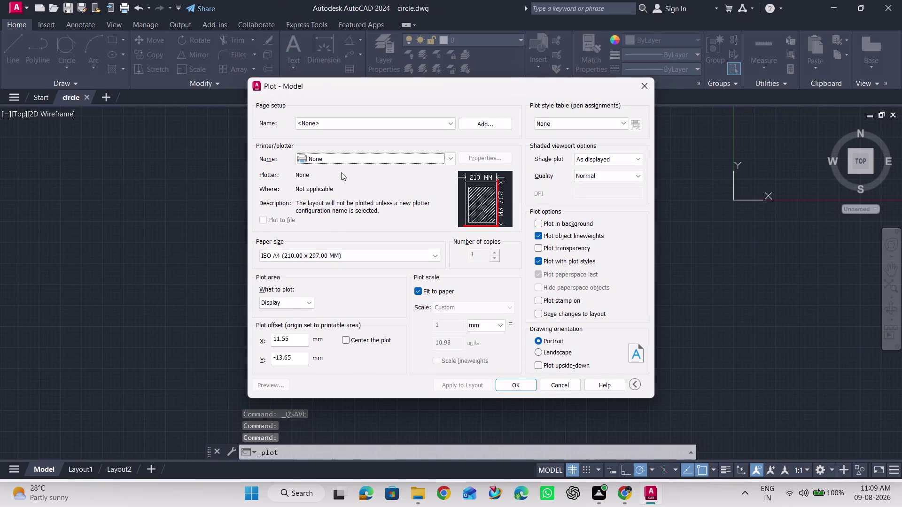
Choose AutoCAD PDF (High Quality Print), ISO full bleed A4 paper, and a Window plot area.
click(332, 152)
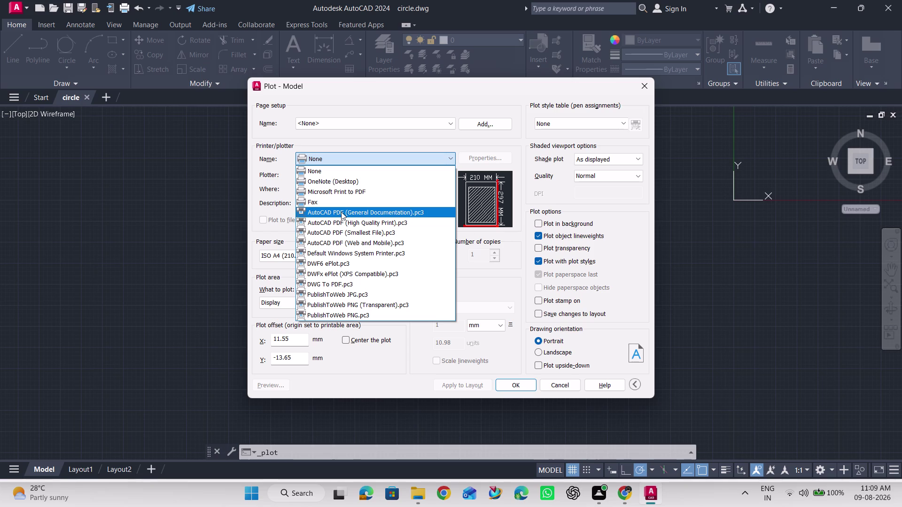
click(339, 220)
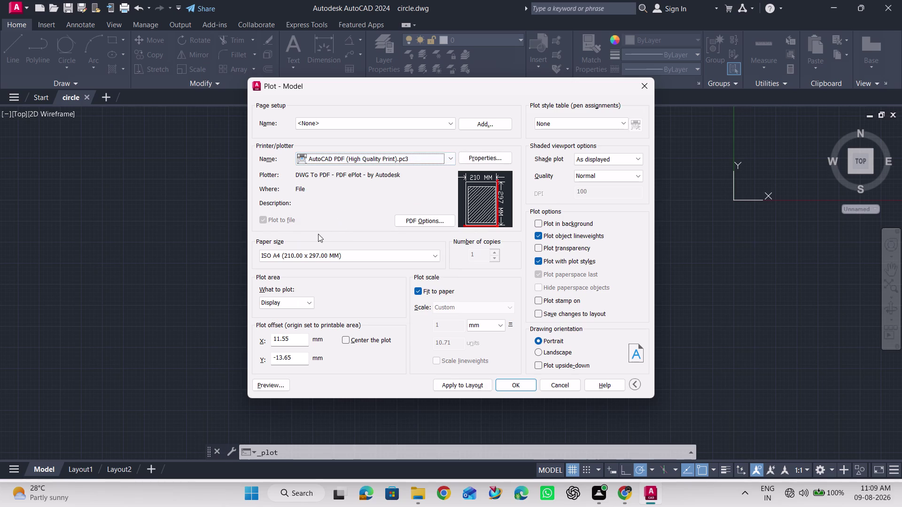
click(301, 255)
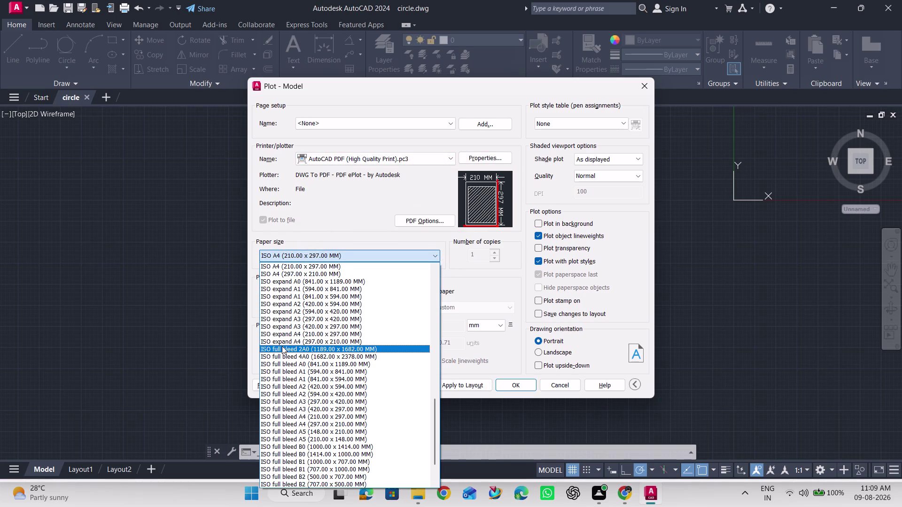
scroll(down, 3)
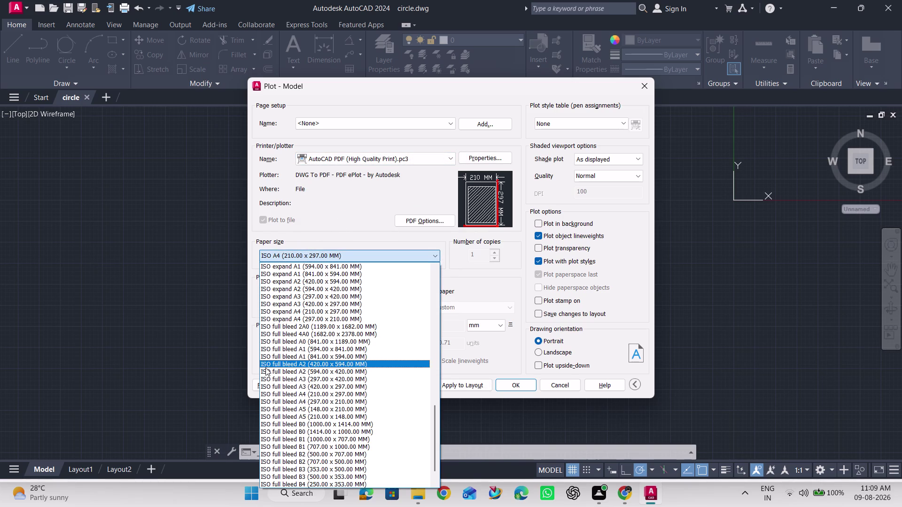
click(277, 396)
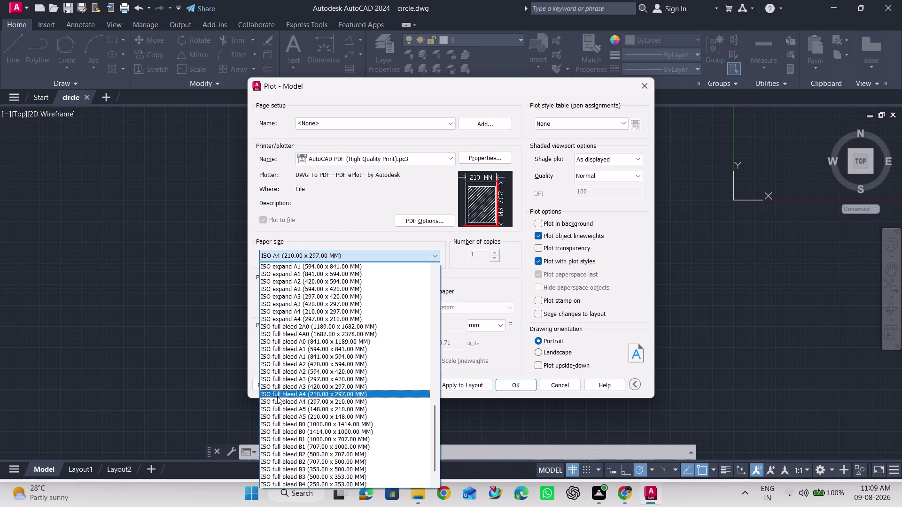
click(300, 300)
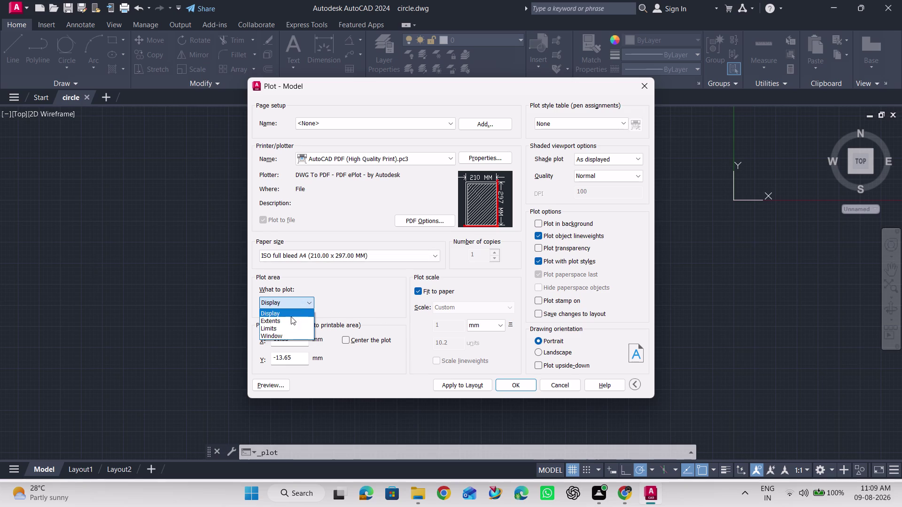
click(285, 332)
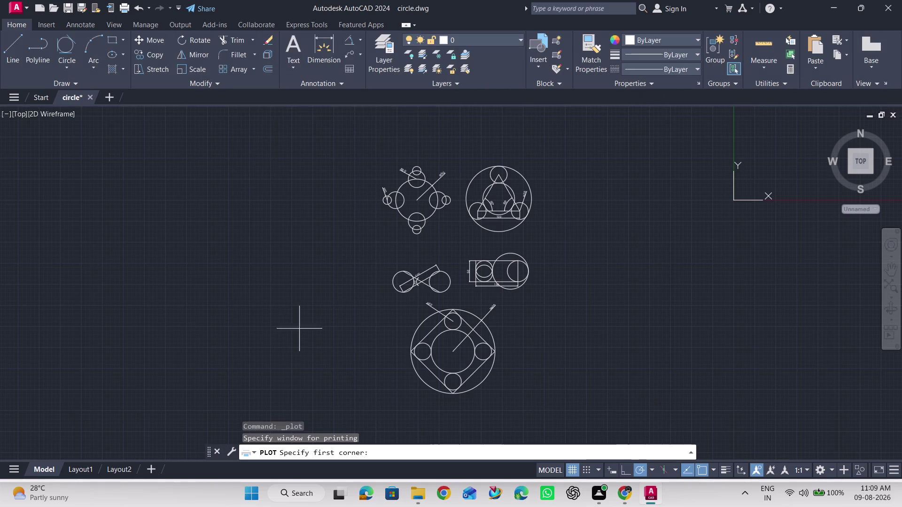
Window around all five exercises, apply the plot settings to the layout, and preview.
click(338, 126)
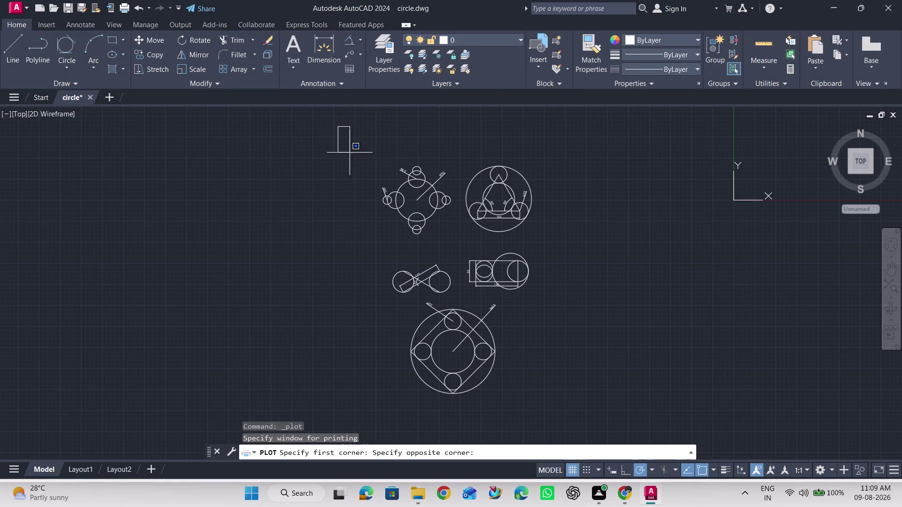
click(592, 430)
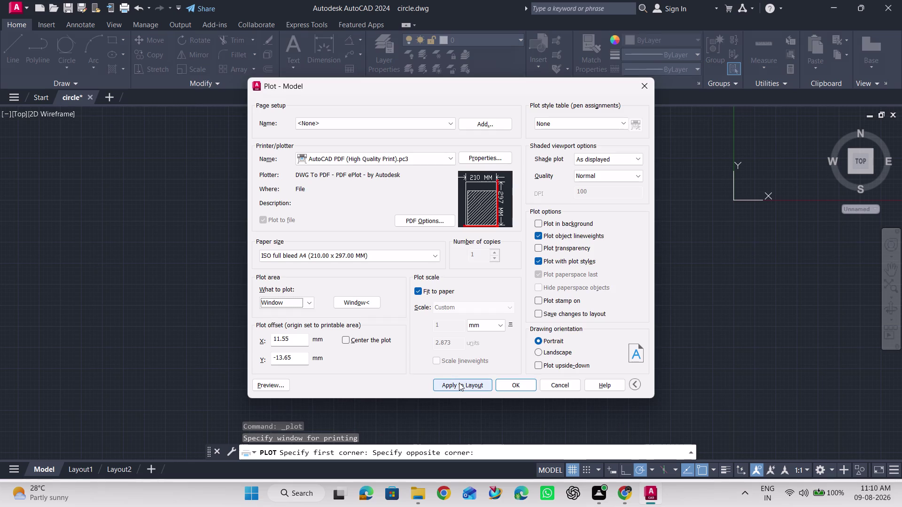
click(458, 383)
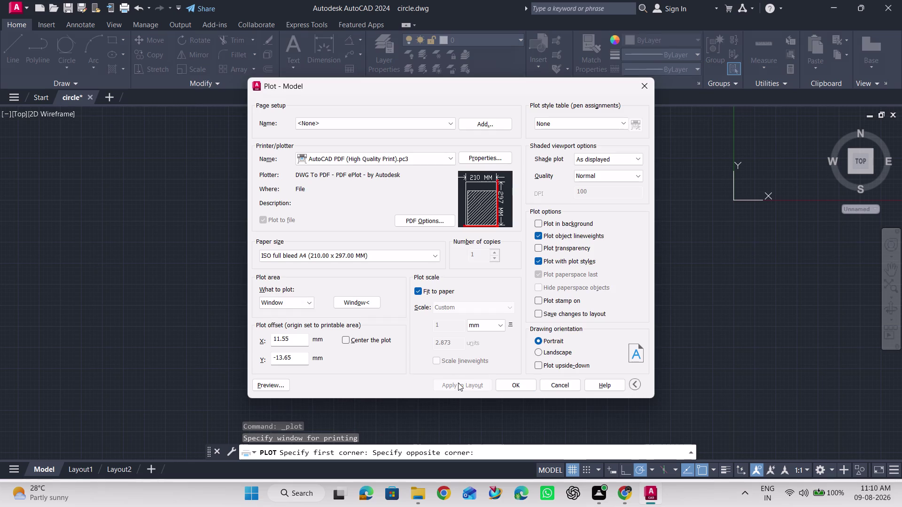
click(276, 383)
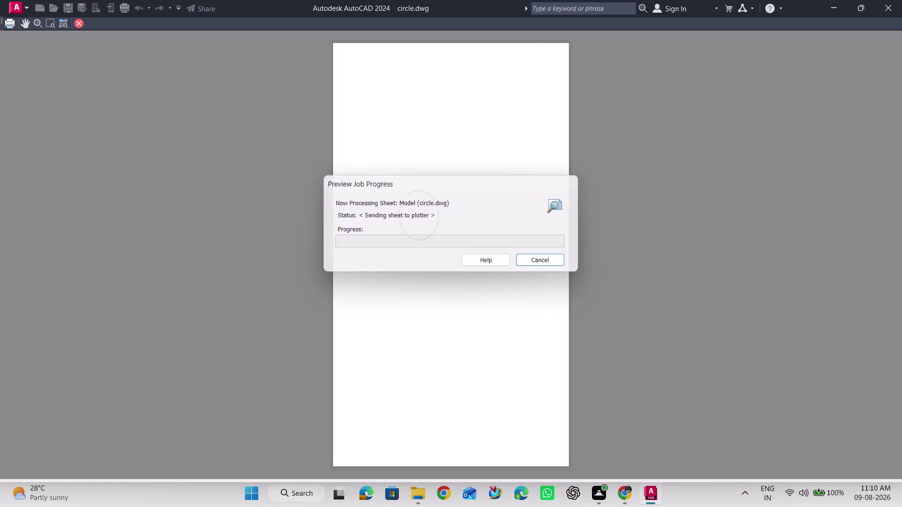
Zoom over the A4 preview, close it, and cancel the Plot dialog.
scroll(up, 3)
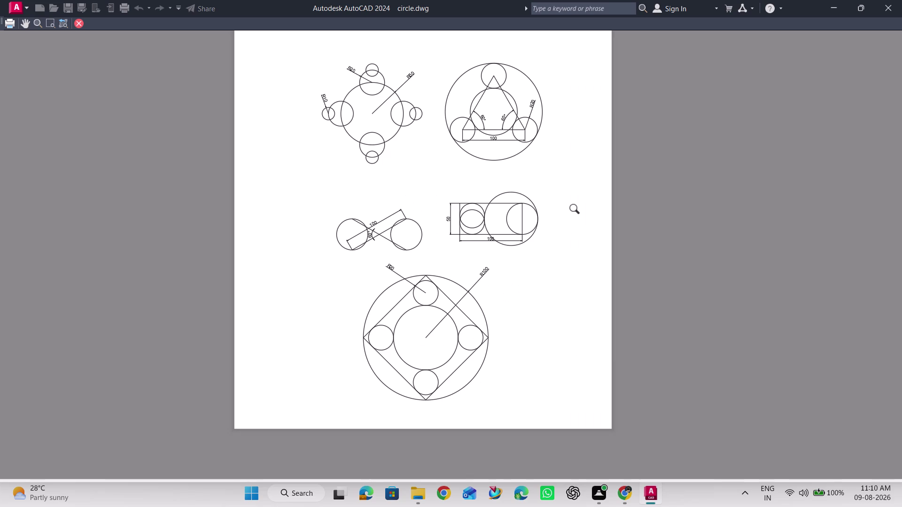
scroll(down, 3)
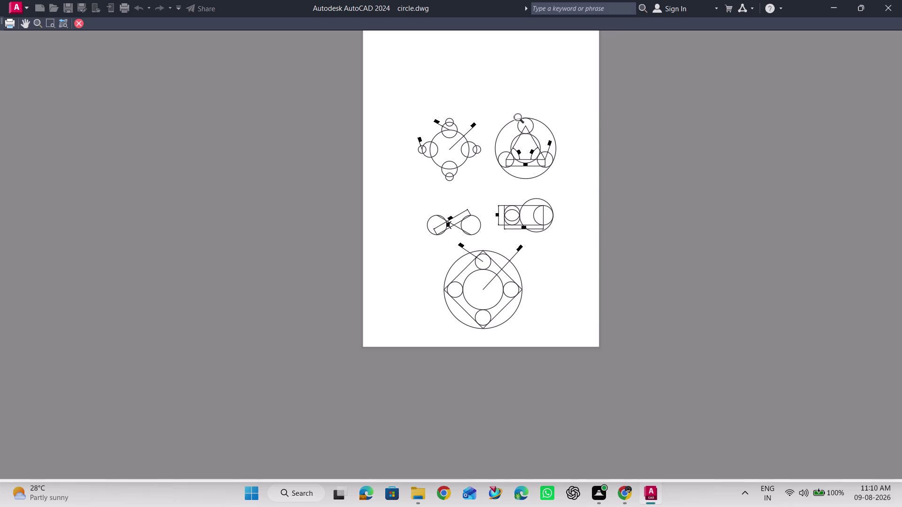
scroll(up, 3)
scroll(down, 3)
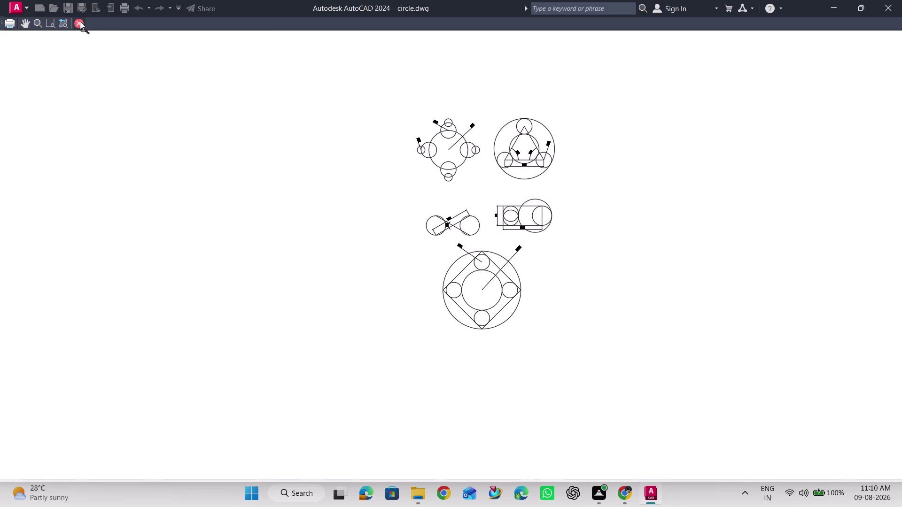
click(80, 21)
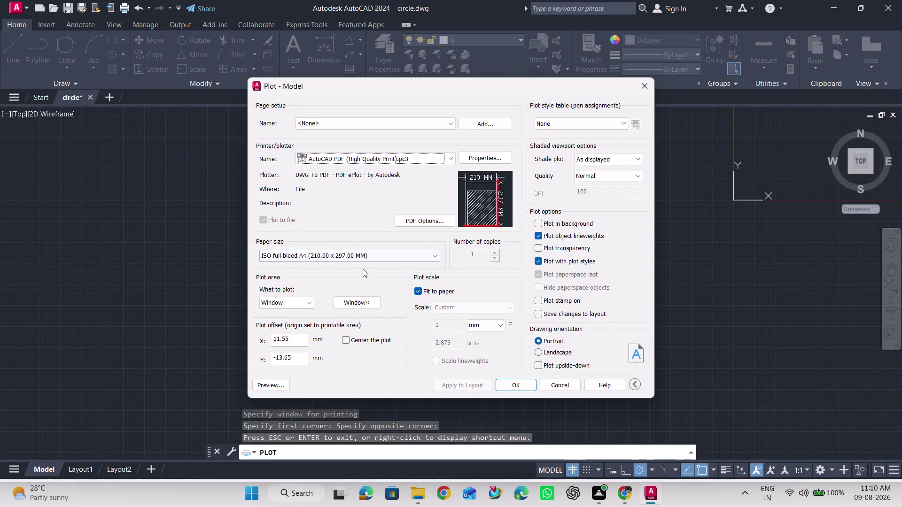
click(643, 86)
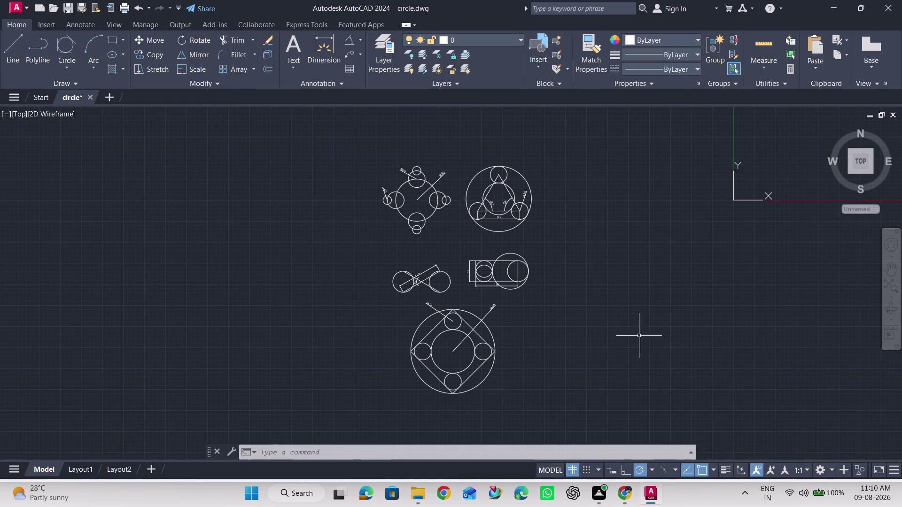
Reopen plot settings, accept PDF options, and keep ISO full bleed A4 fitted to paper.
key(ctrl+p)
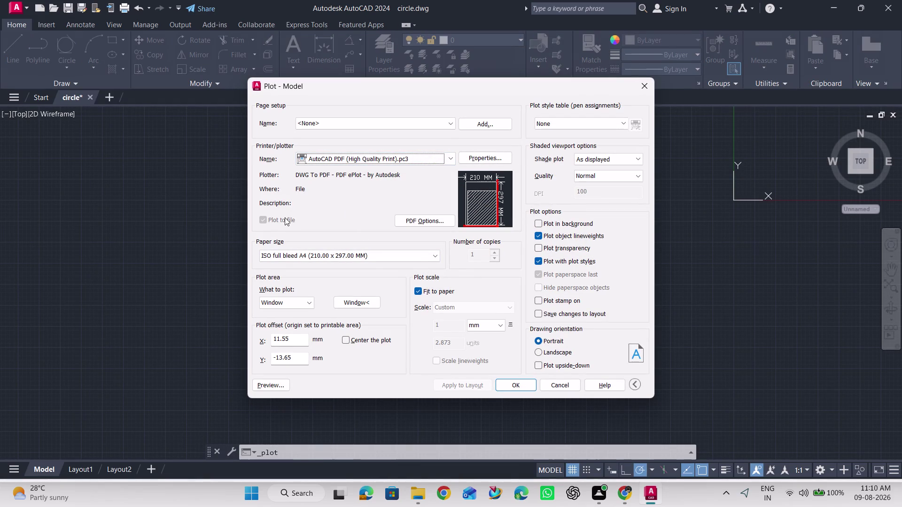
click(406, 220)
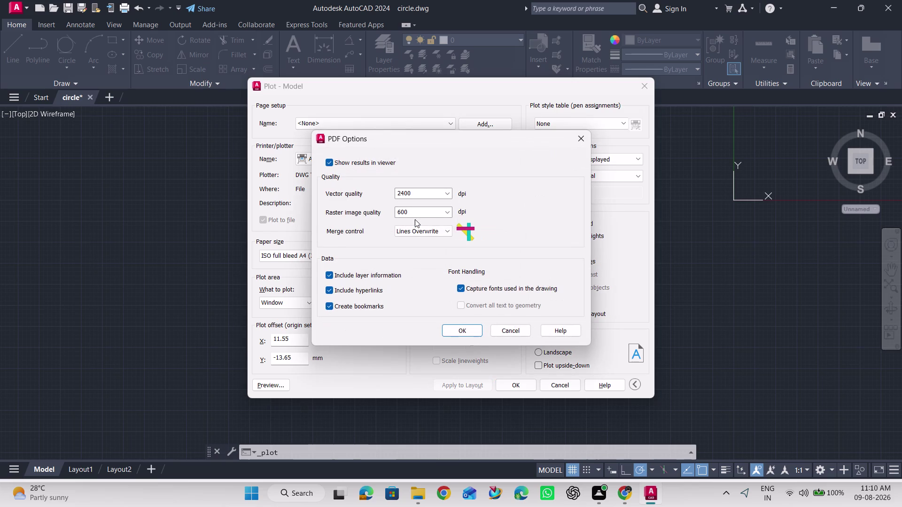
click(580, 137)
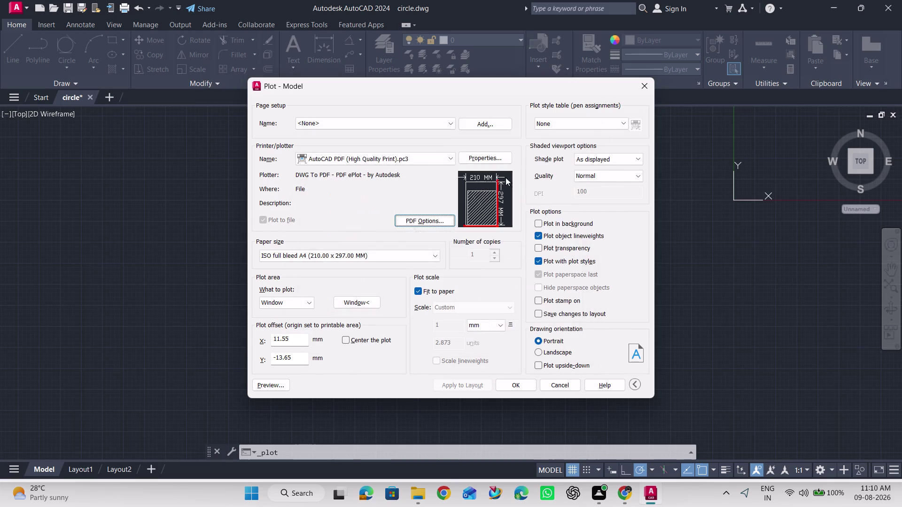
click(366, 254)
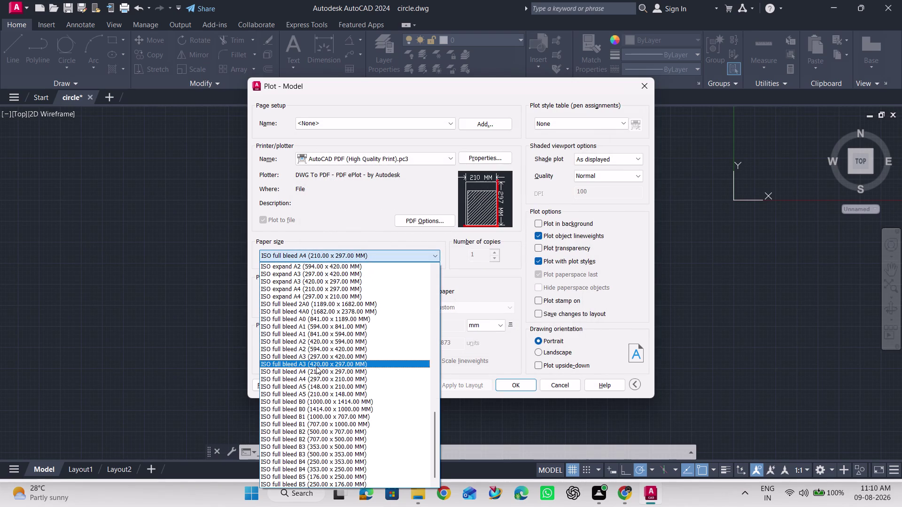
click(312, 370)
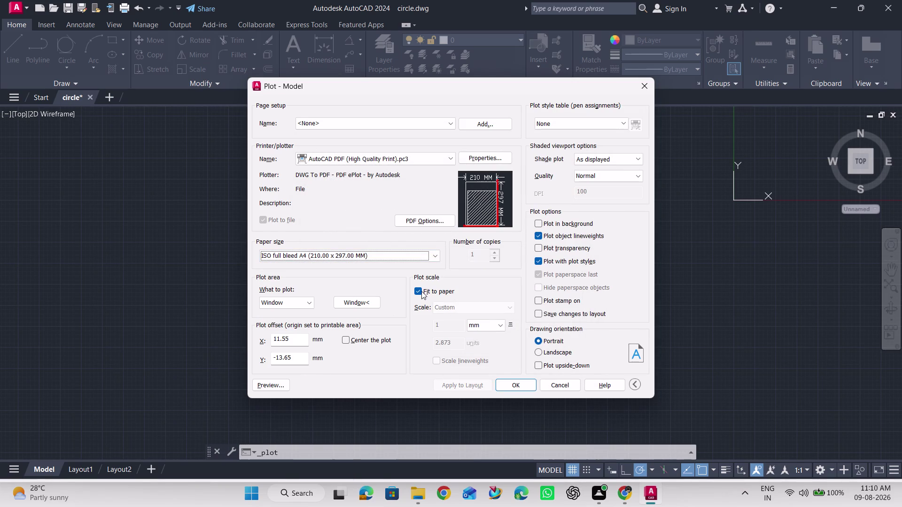
double_click(421, 290)
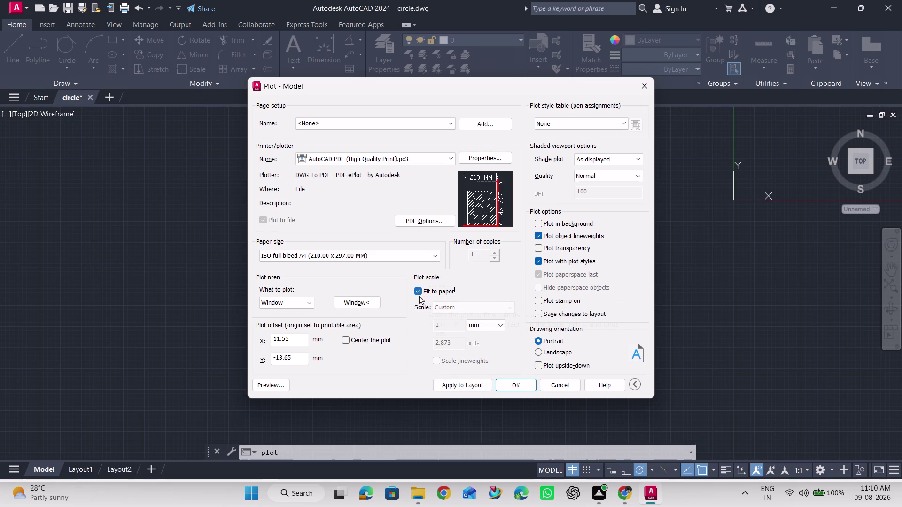
Keep Window as the plot area and return to the drawing to pick it.
click(279, 304)
click(289, 340)
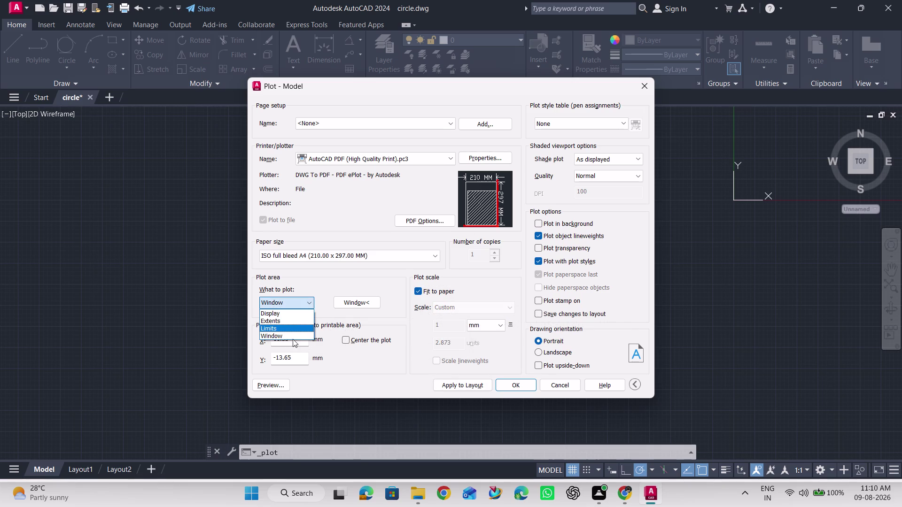
click(298, 336)
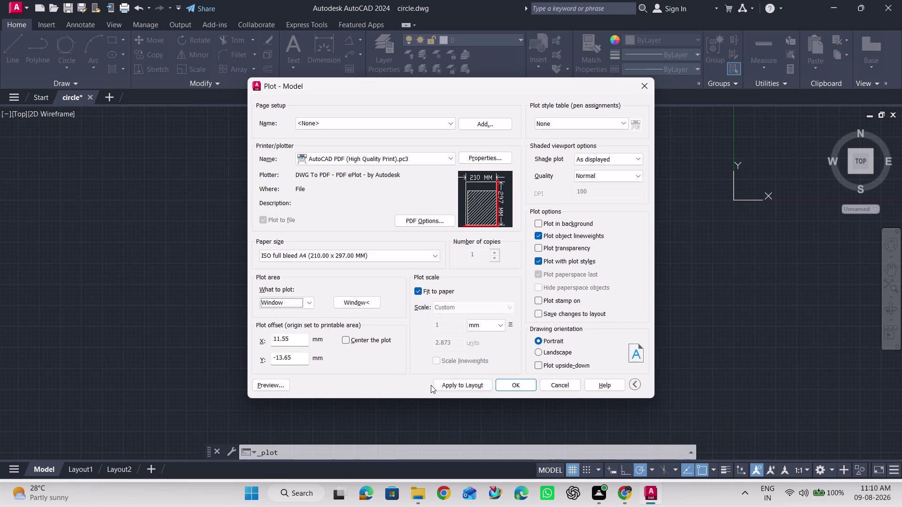
click(304, 301)
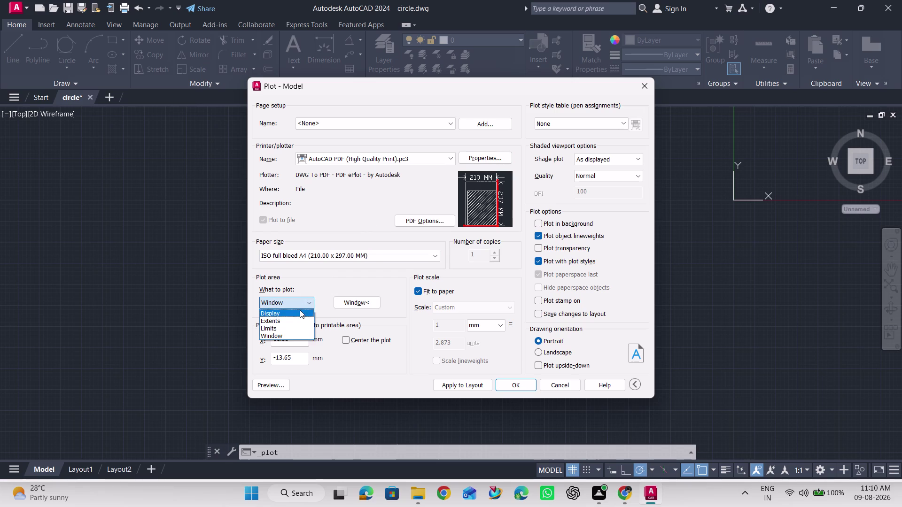
click(293, 315)
click(307, 301)
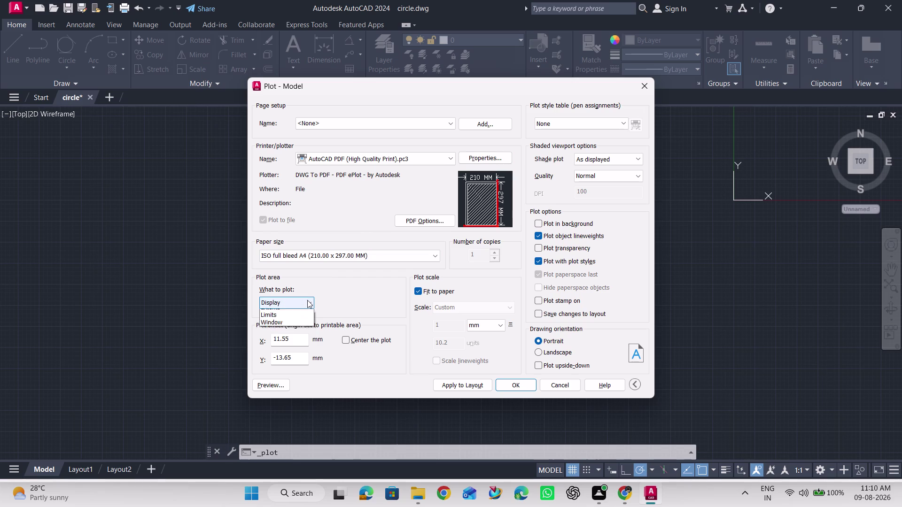
click(289, 334)
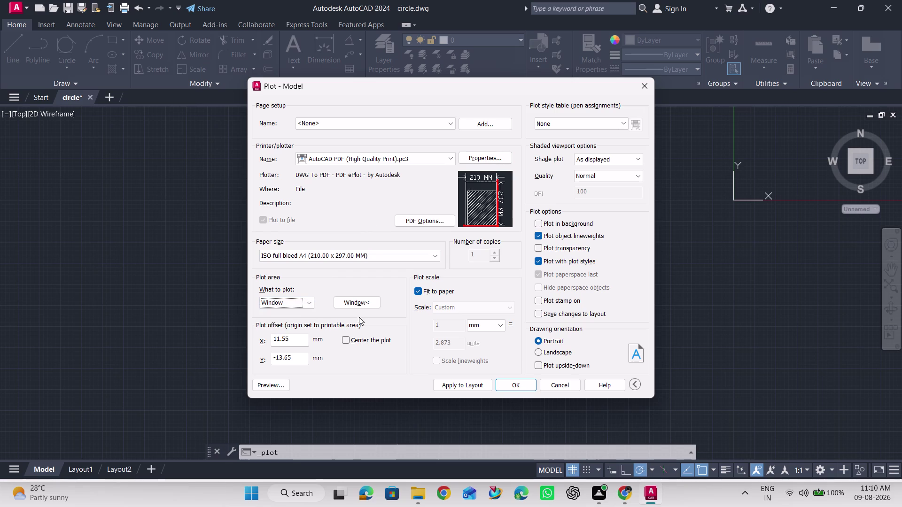
click(361, 305)
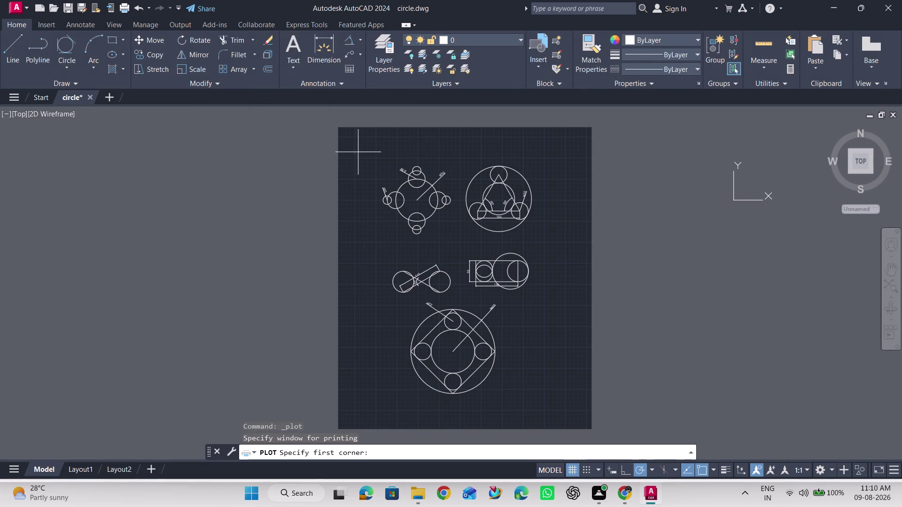
Window all five exercises, preview the fitted A4 page, and send it to plot.
click(360, 153)
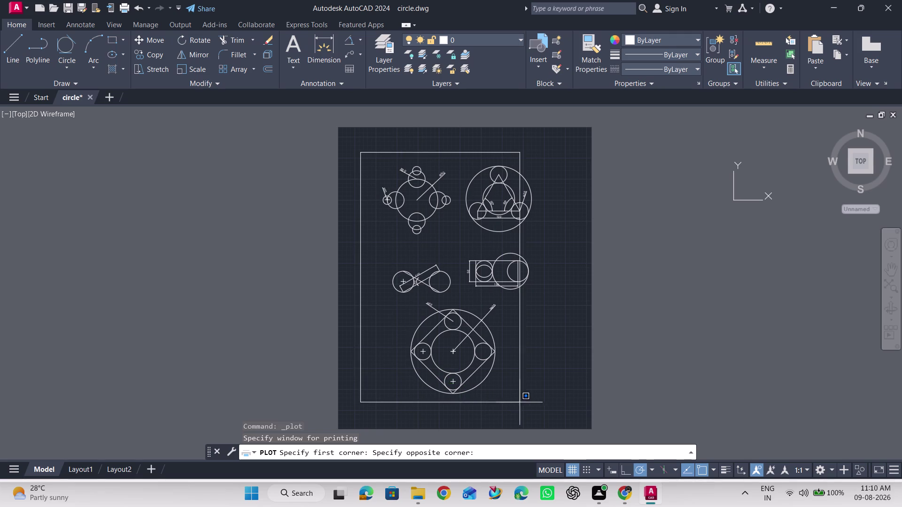
click(563, 413)
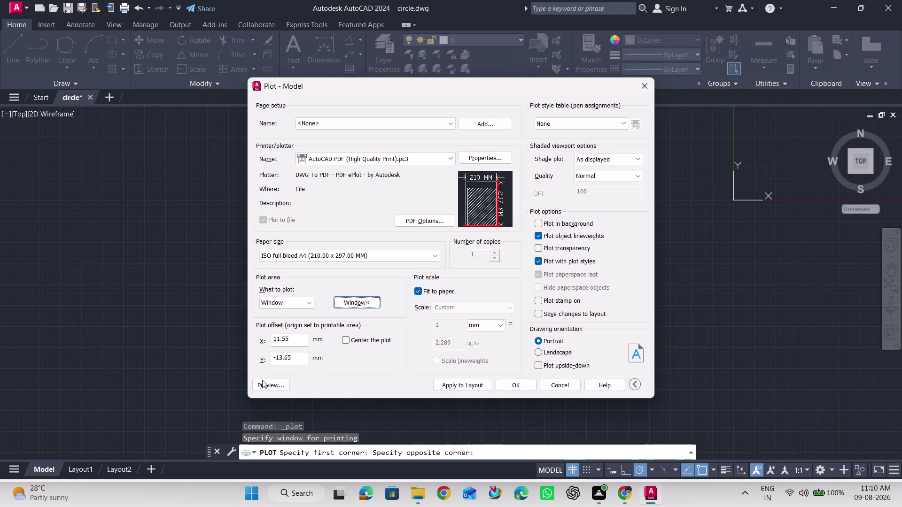
click(264, 383)
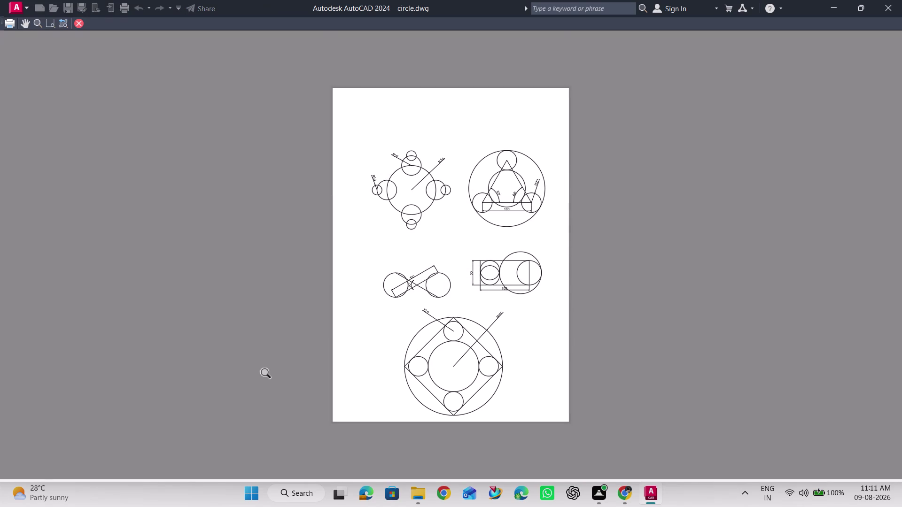
click(81, 26)
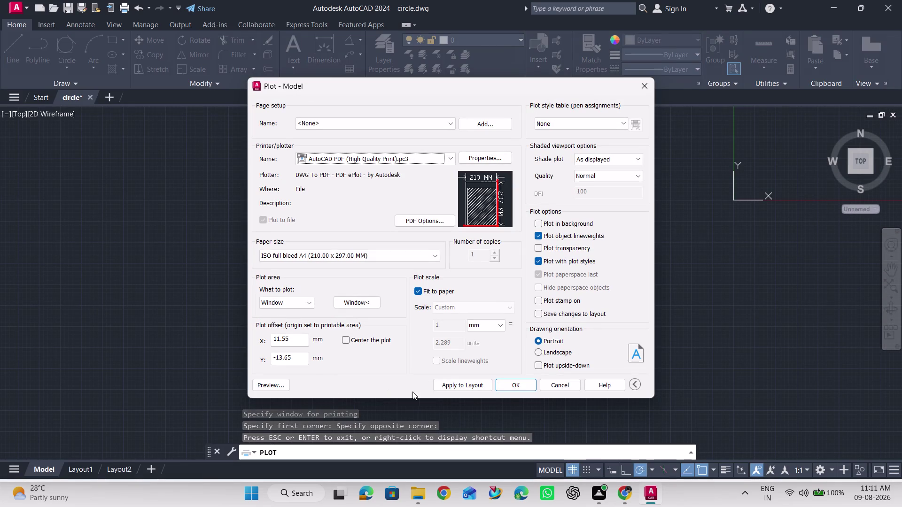
click(446, 382)
click(259, 384)
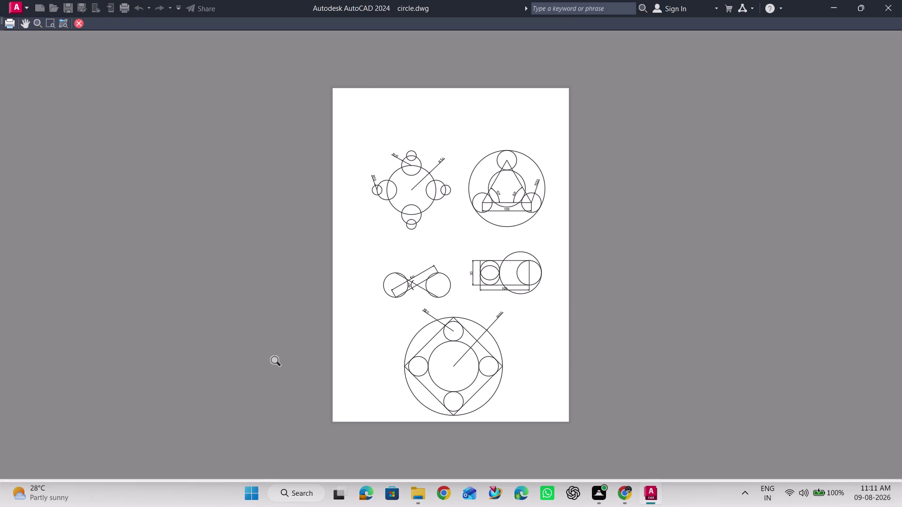
click(8, 22)
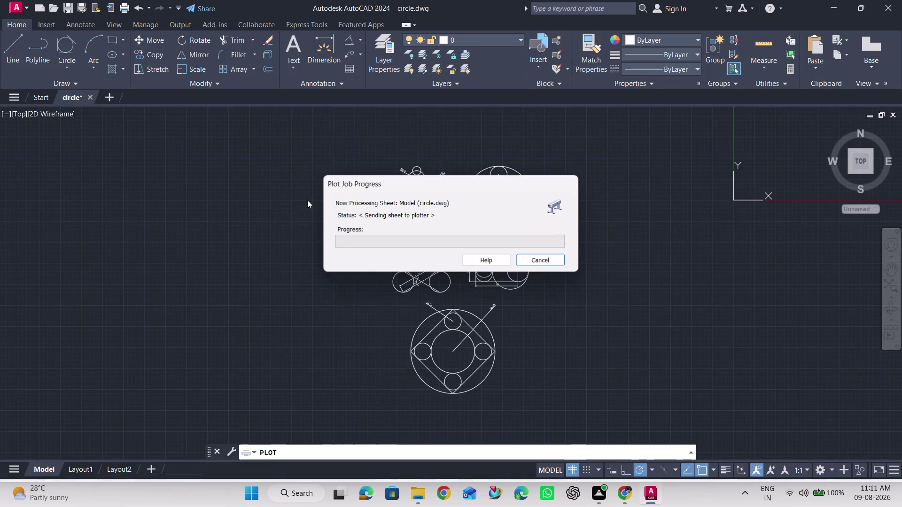
Save circle-Model.pdf into the Desktop folder holding the earlier PDF plots.
click(286, 203)
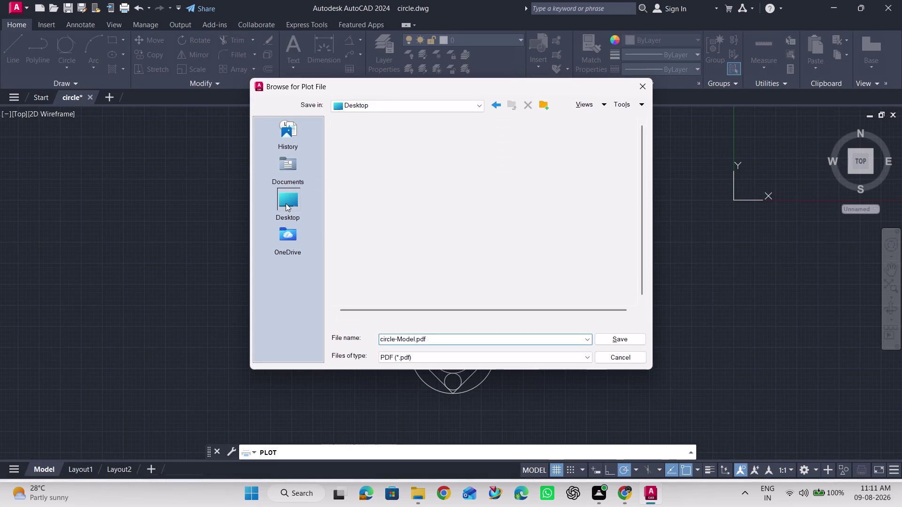
double_click(379, 281)
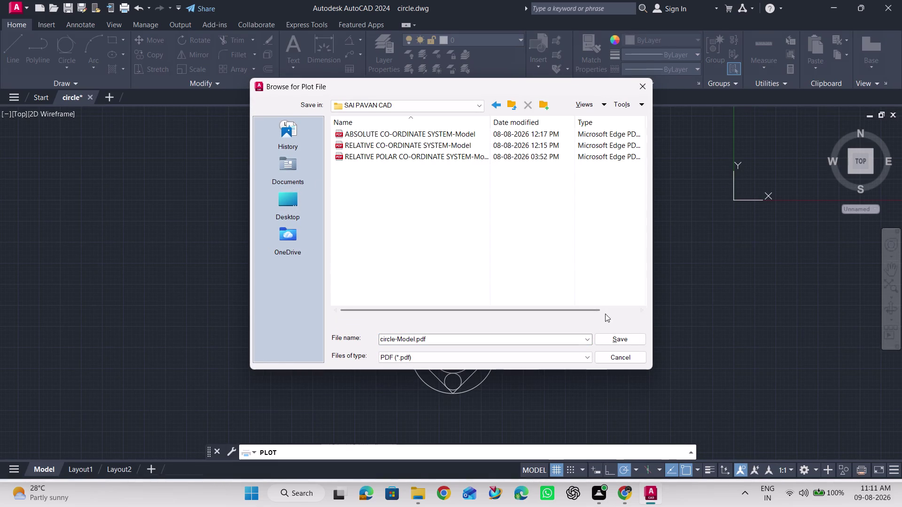
click(623, 342)
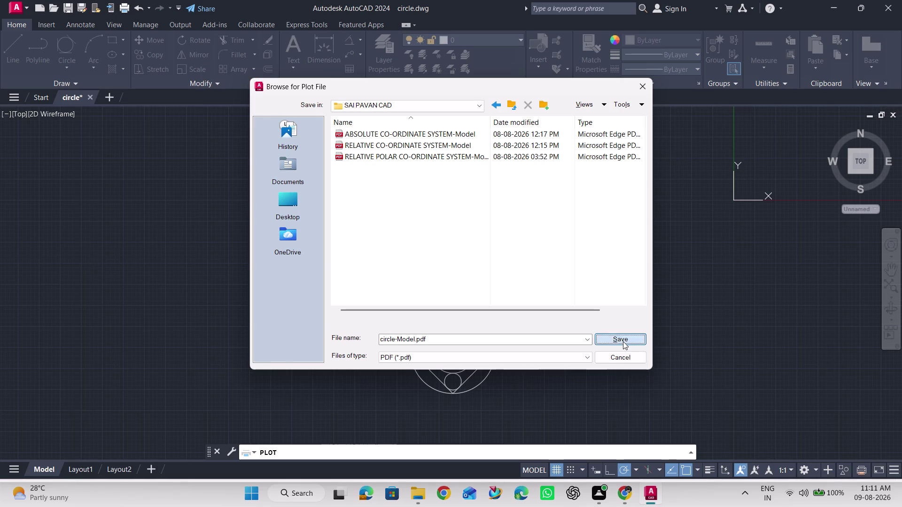